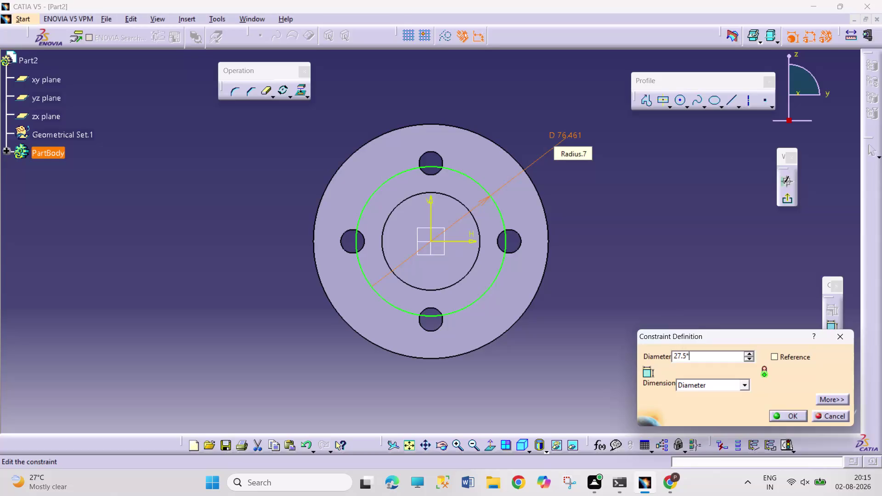
Confirm the central circle's 55 mm diameter and draw a new circle left of centre.
key(Return)
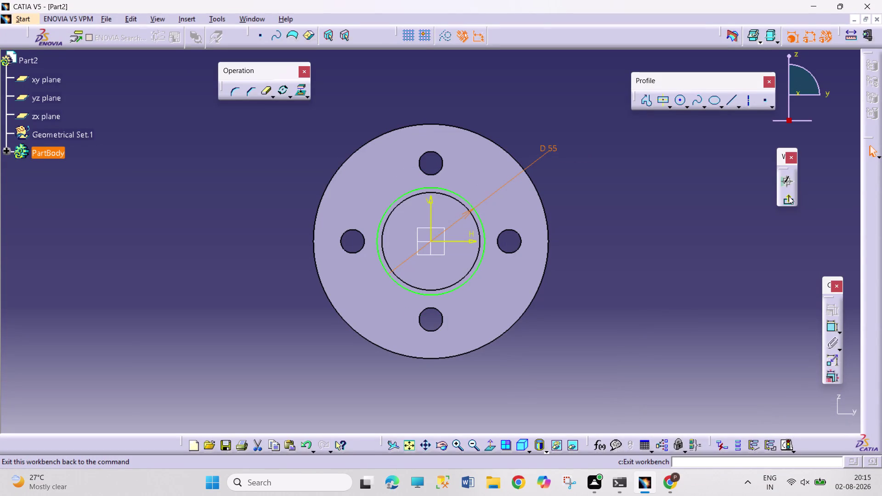
click(677, 100)
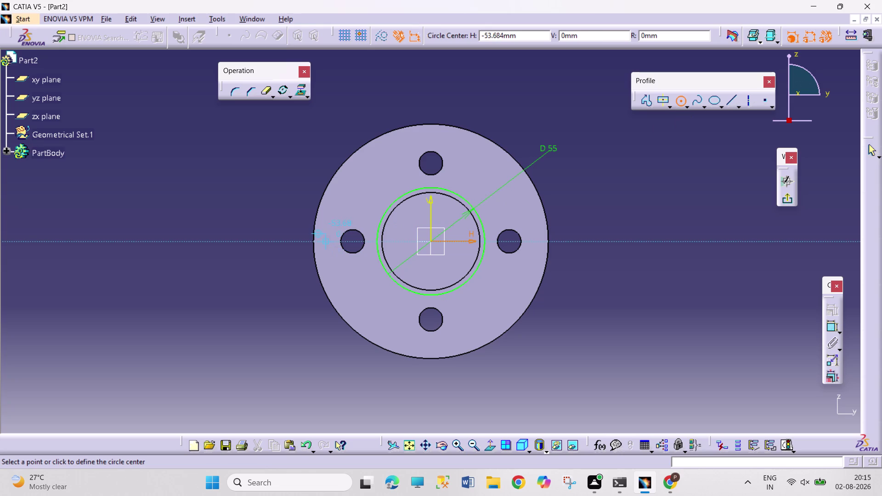
click(324, 239)
click(338, 274)
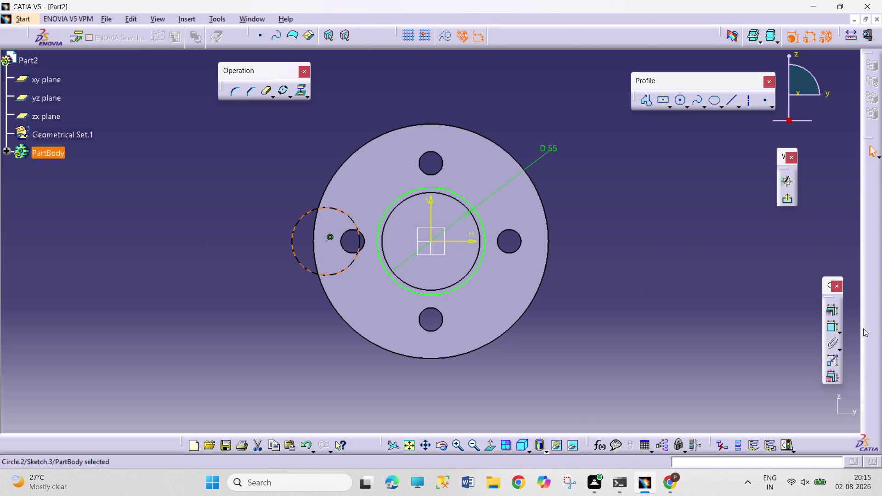
Dimension the new left circle to a 55 mm diameter.
click(826, 328)
click(266, 216)
double_click(270, 212)
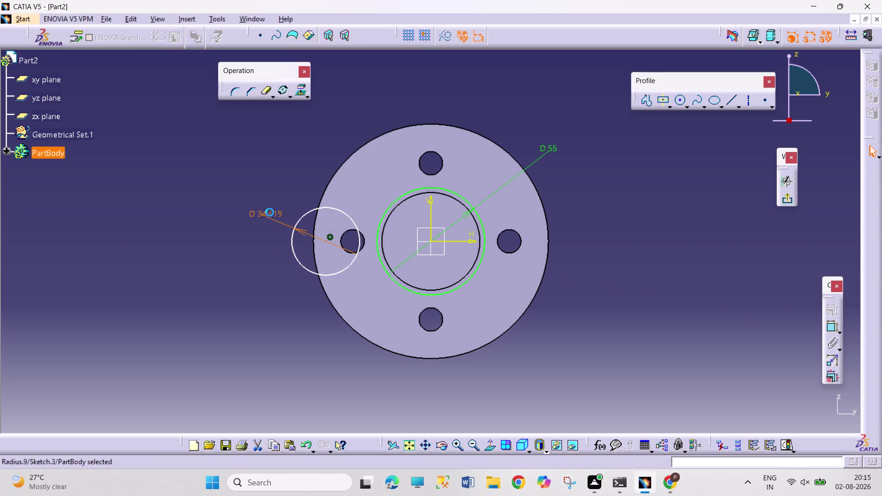
text(55)
key(Return)
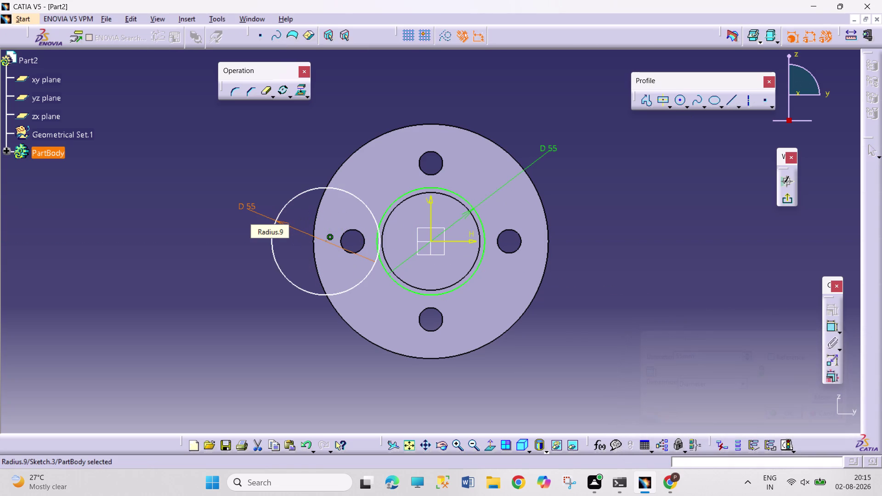
click(696, 264)
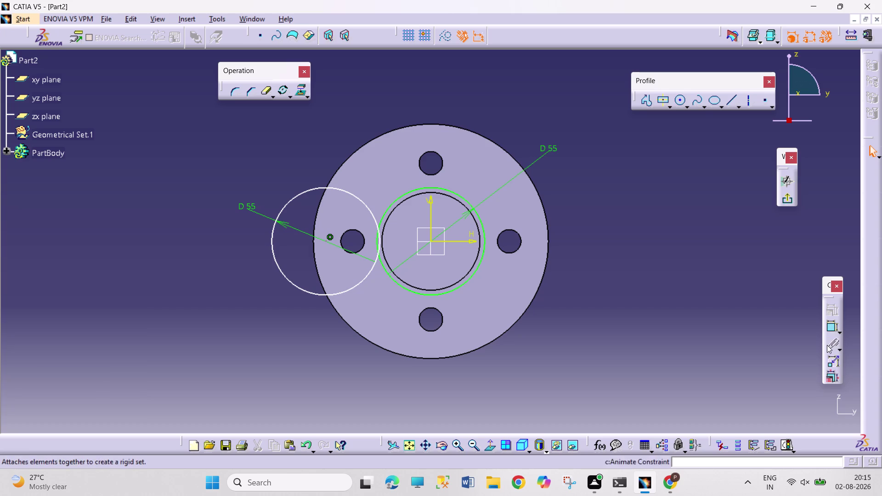
Constrain the left circle's centre 40 mm horizontally from the sketch origin.
click(828, 325)
click(325, 241)
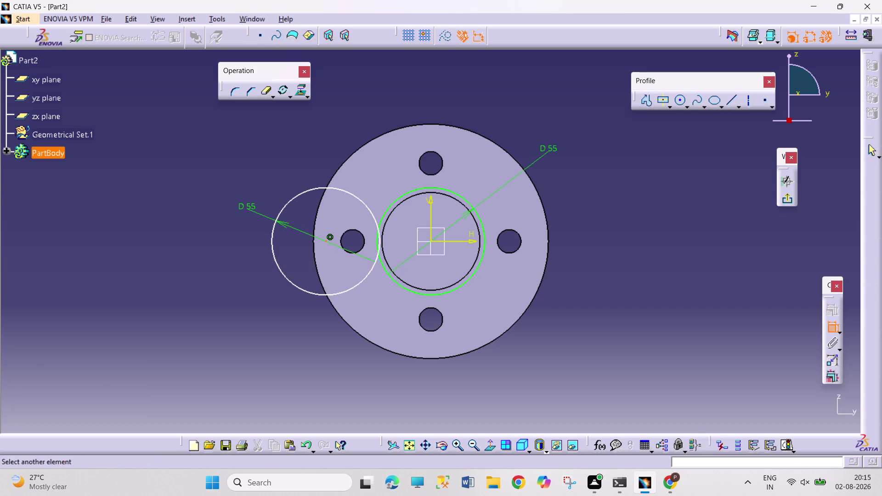
click(432, 241)
click(382, 114)
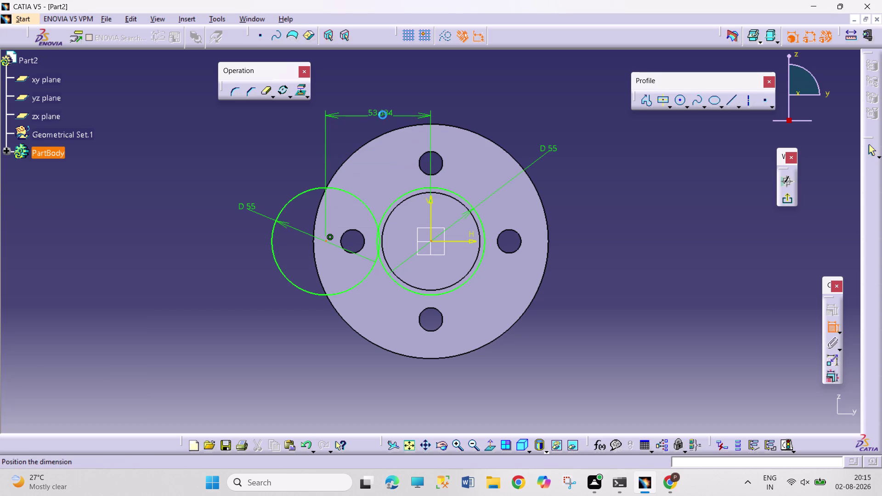
double_click(384, 110)
text(40)
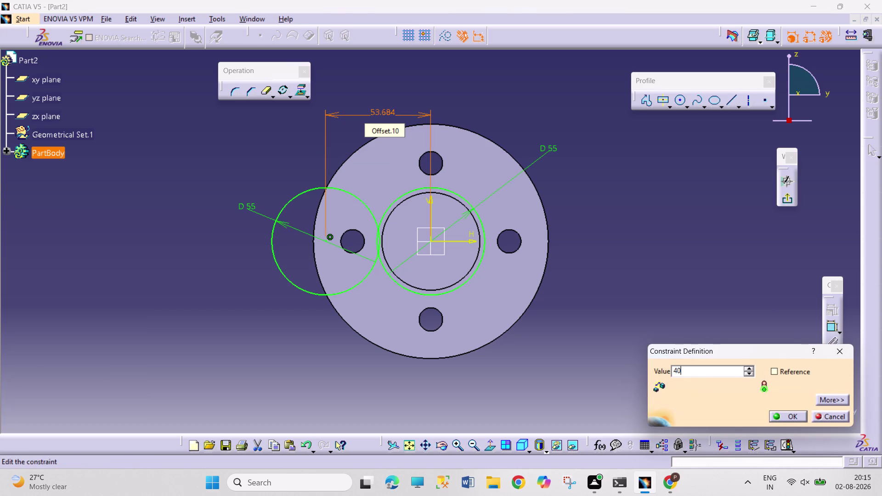
key(Return)
drag(722, 263, 726, 234)
click(736, 106)
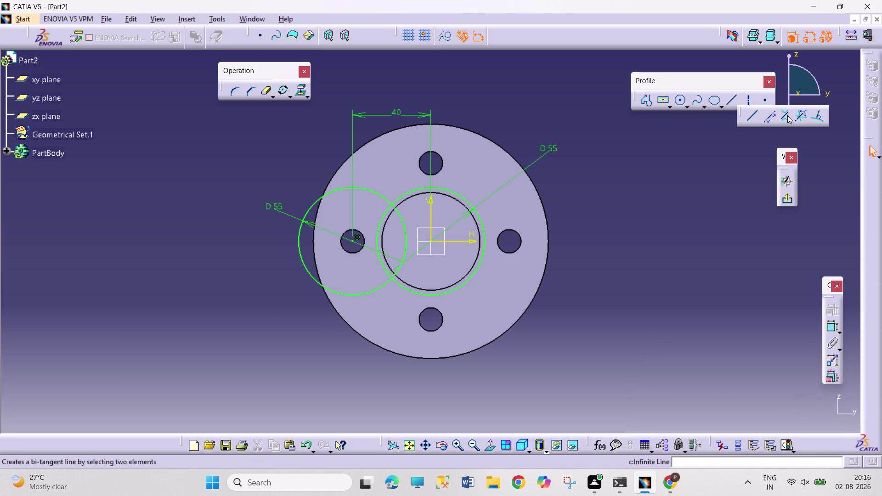
Draw top and bottom bi-tangent lines between the left and central circles.
click(788, 115)
click(358, 188)
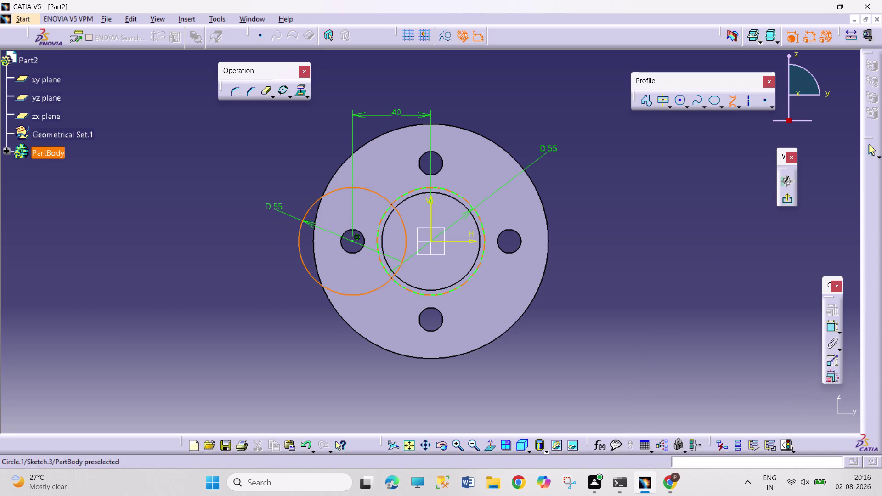
click(430, 187)
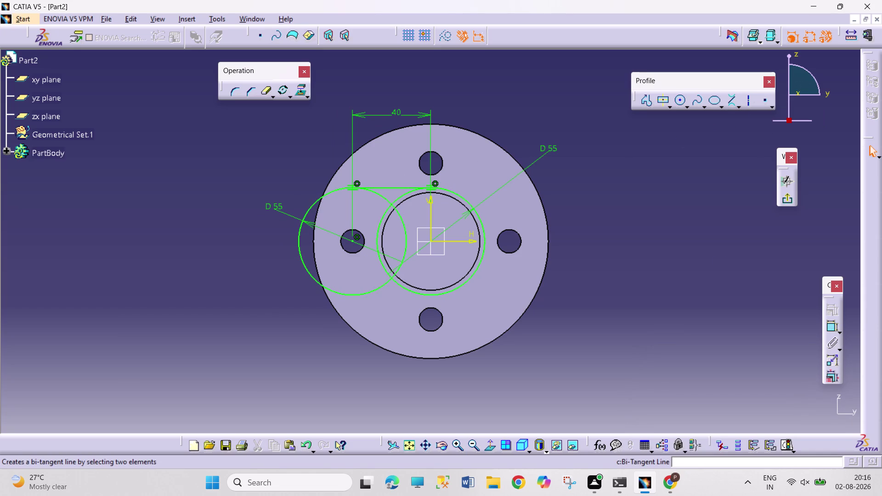
click(350, 294)
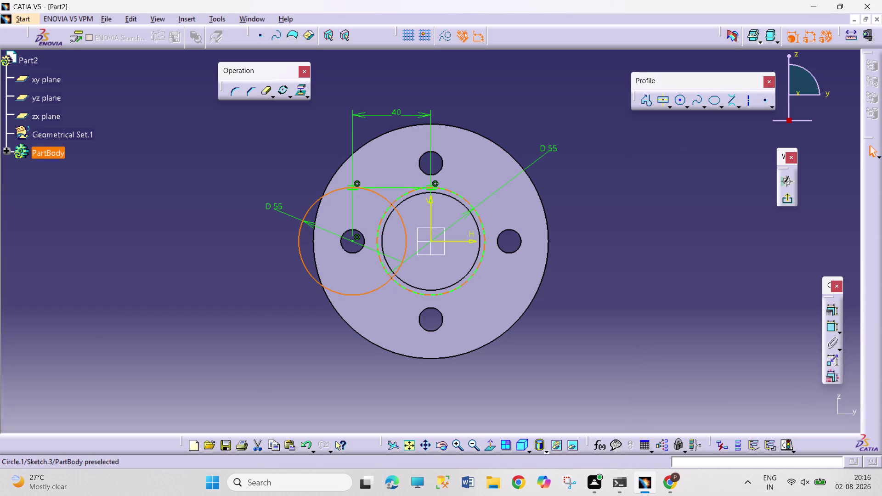
click(442, 295)
click(731, 105)
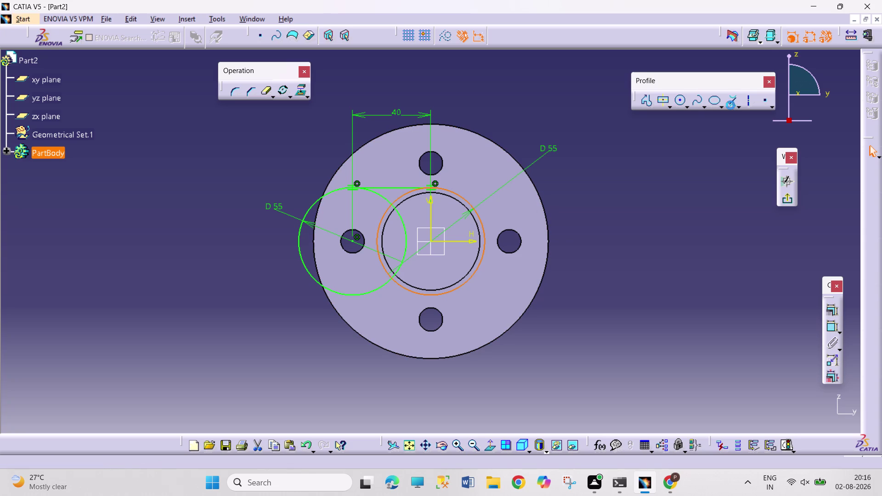
click(352, 297)
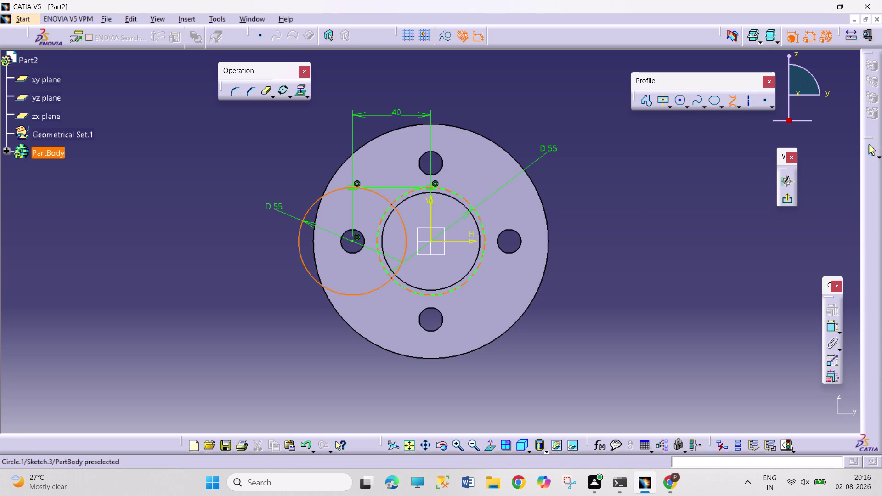
click(438, 296)
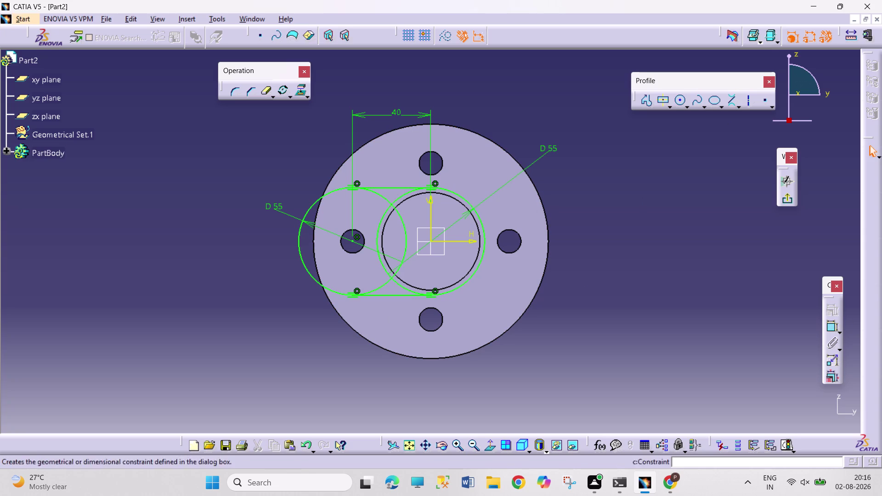
Quick Trim the inner arcs into a closed slot outline and exit the sketch.
double_click(267, 90)
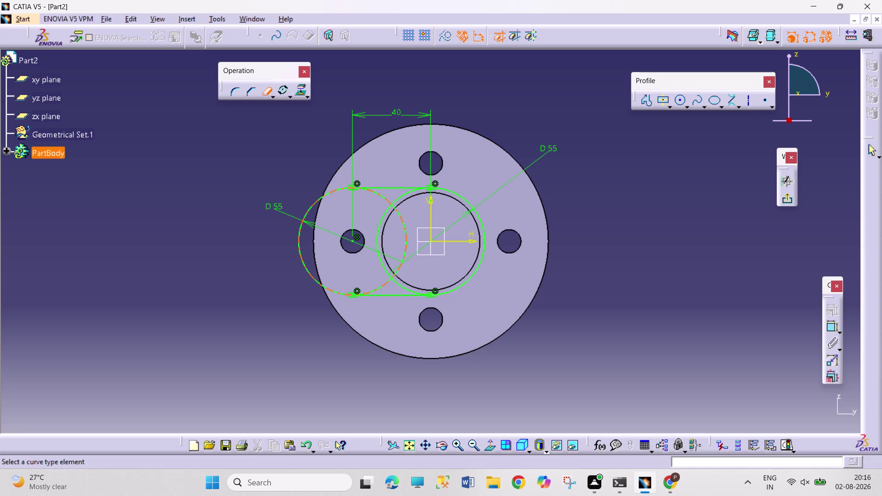
click(406, 234)
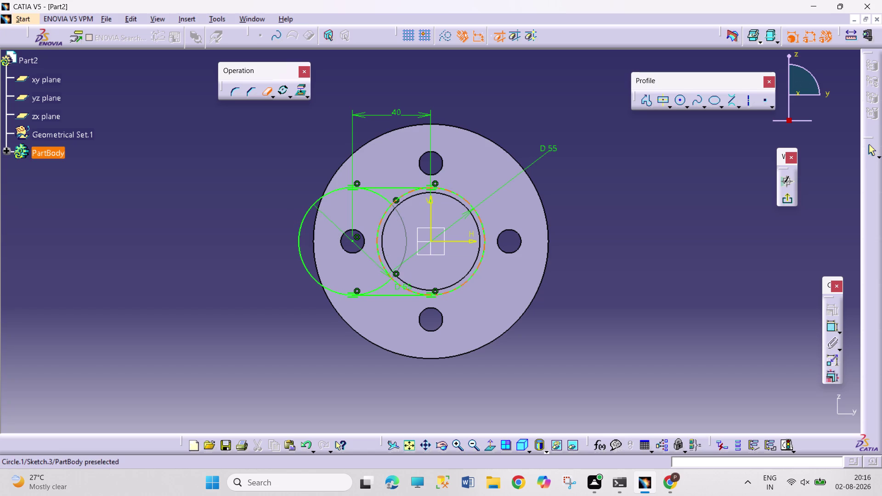
click(388, 213)
click(386, 197)
click(403, 198)
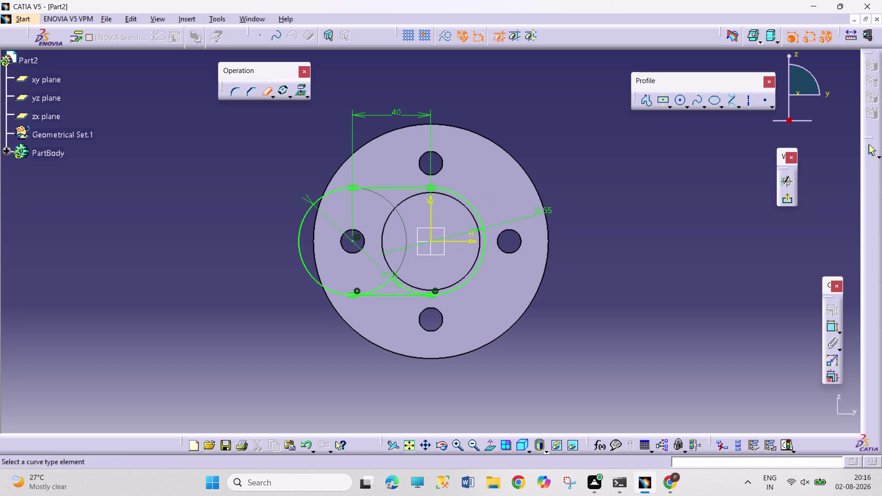
click(381, 286)
click(408, 285)
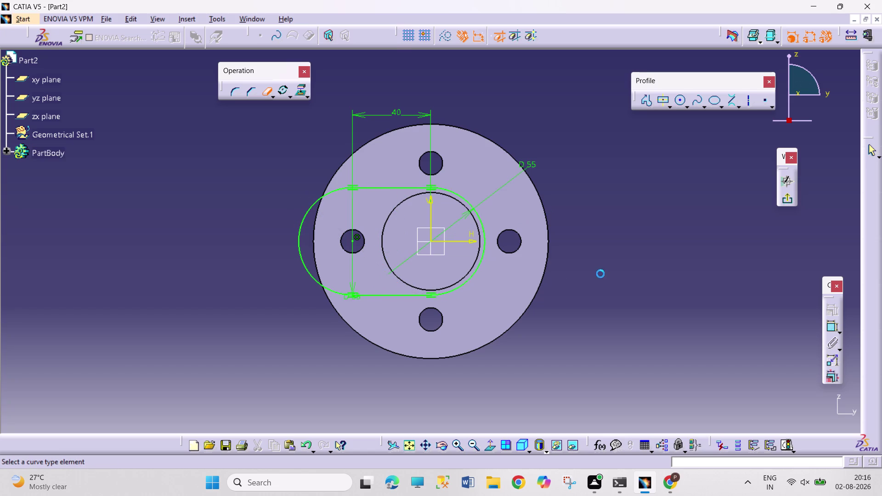
click(780, 204)
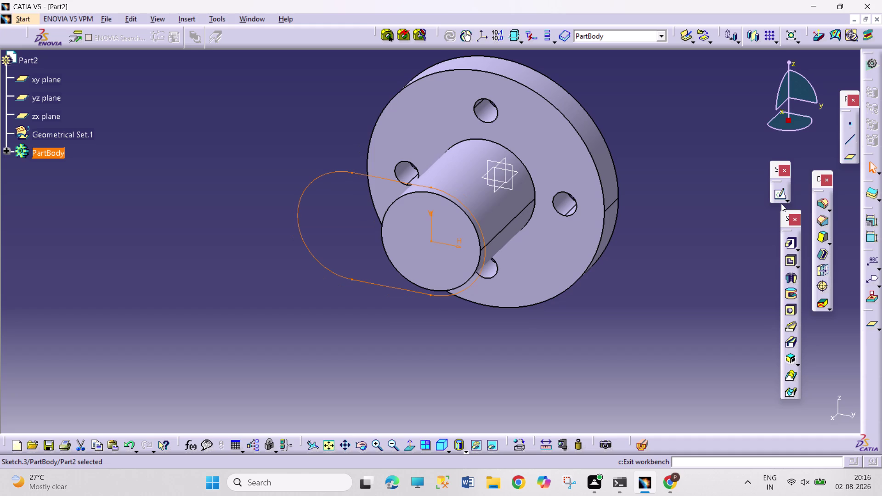
Pad the slot profile 22 mm, then begin a sketch on the boss's front face.
click(788, 242)
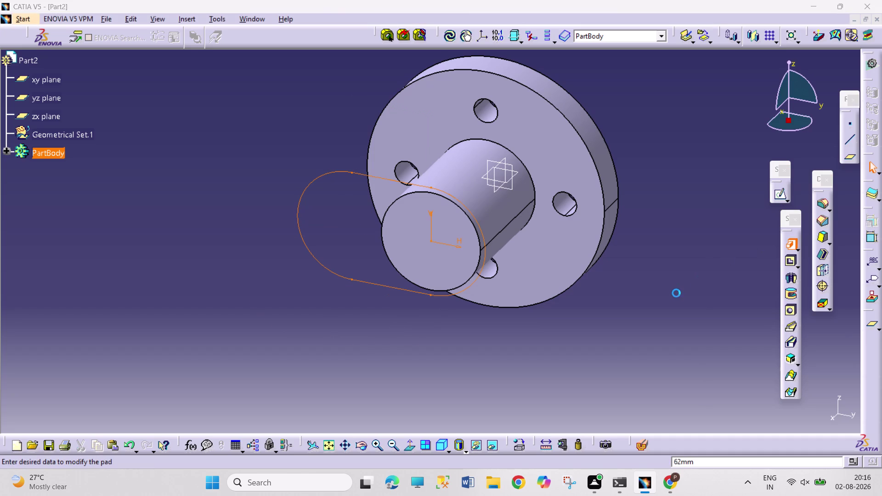
text(22)
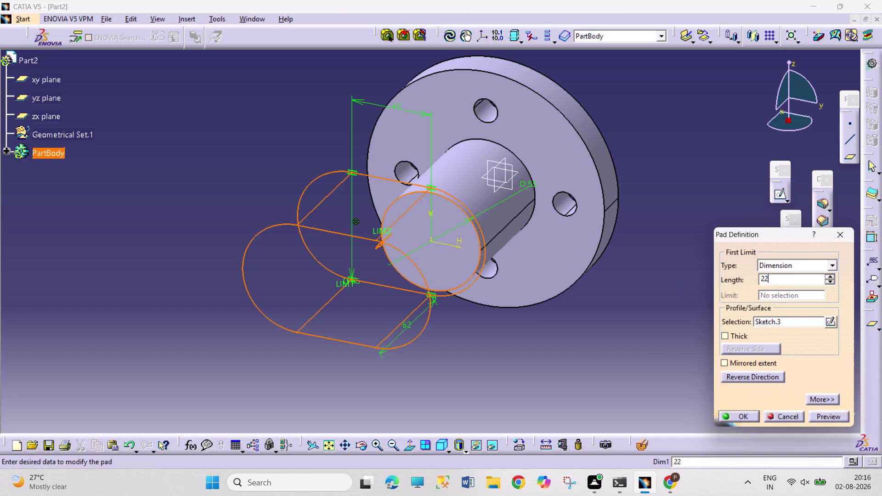
key(Return)
click(337, 255)
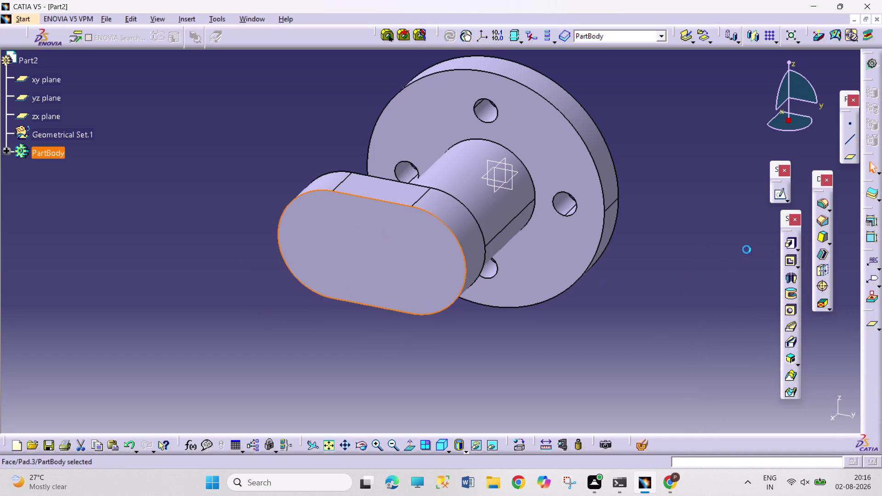
click(774, 194)
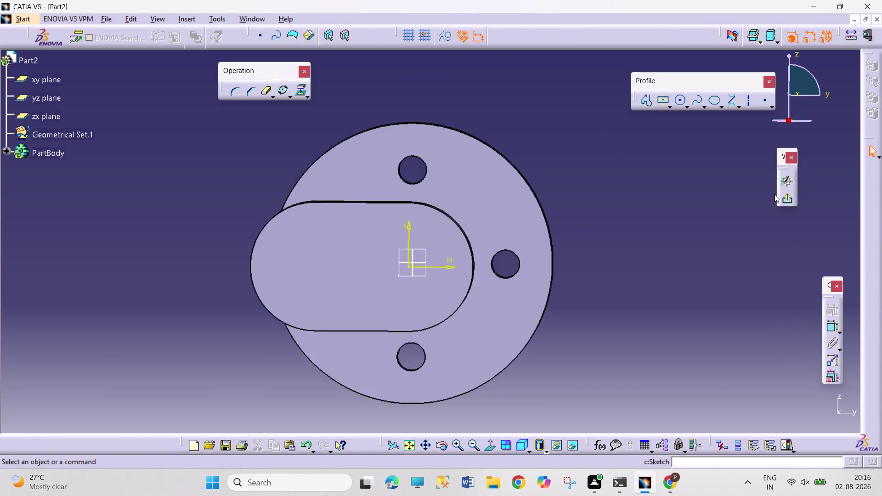
Draw a circle at the slot's left end, constrained concentric with the rounded end.
click(680, 99)
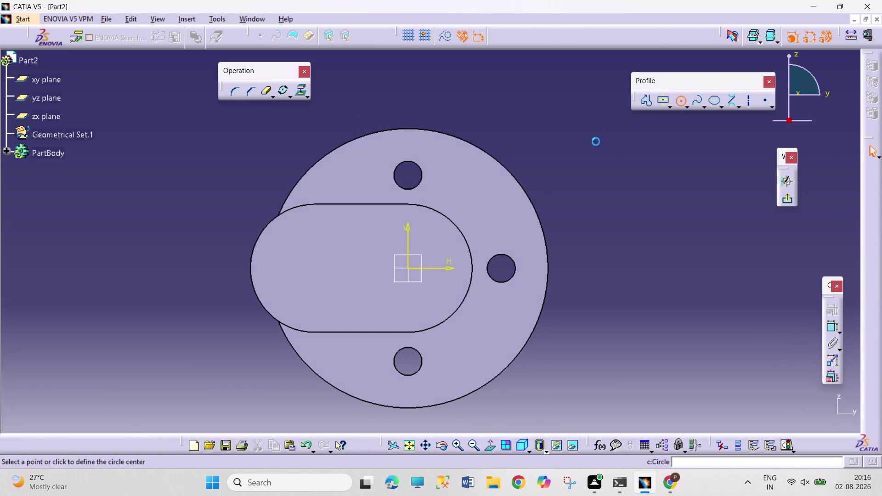
click(303, 270)
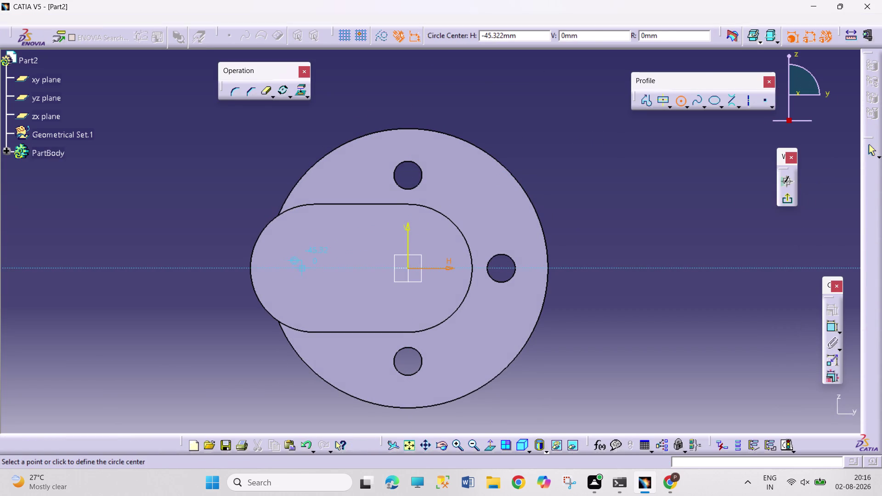
click(325, 303)
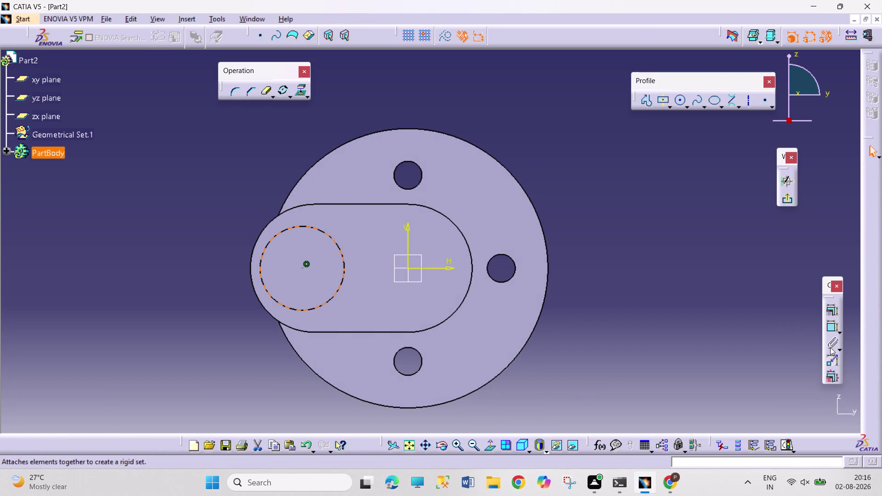
click(718, 192)
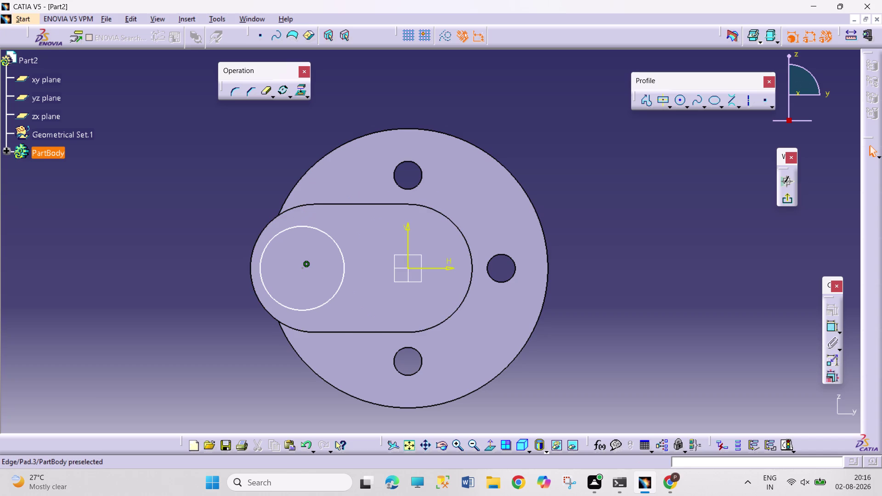
click(261, 230)
click(325, 234)
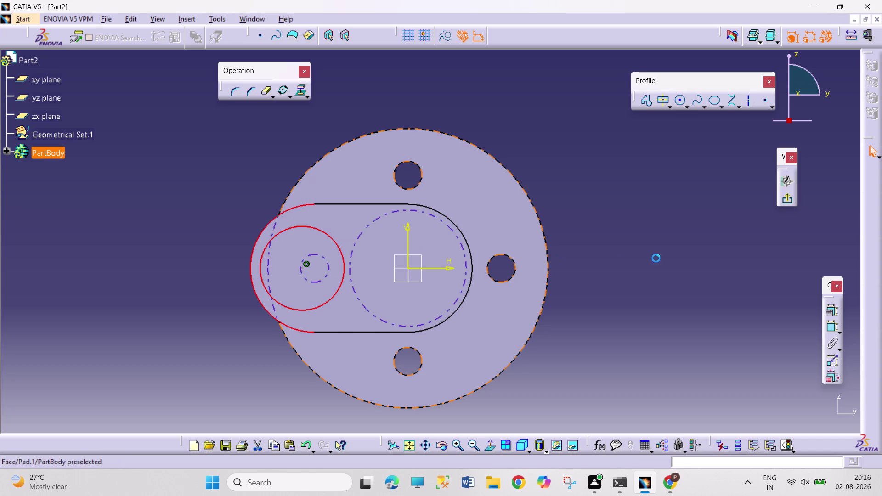
click(832, 311)
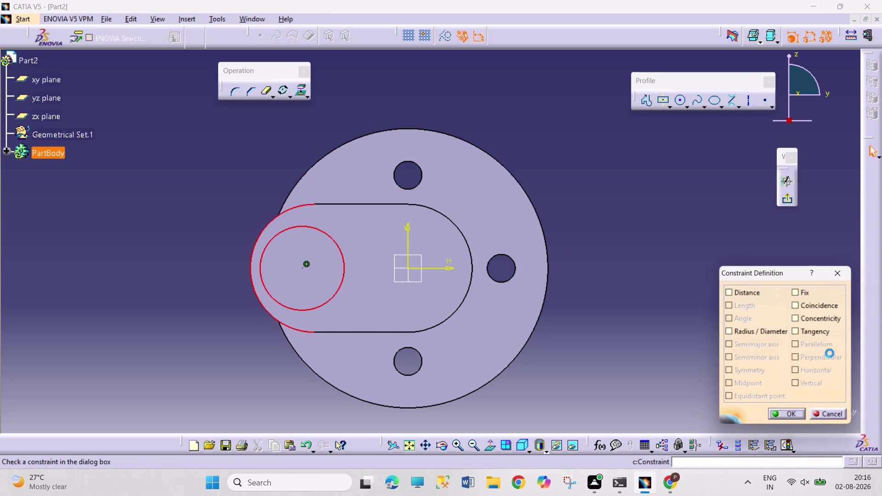
click(817, 306)
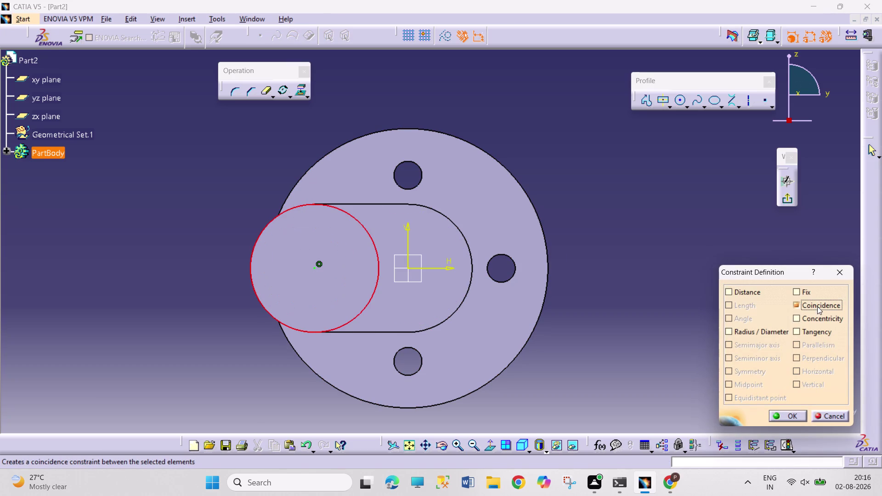
click(817, 321)
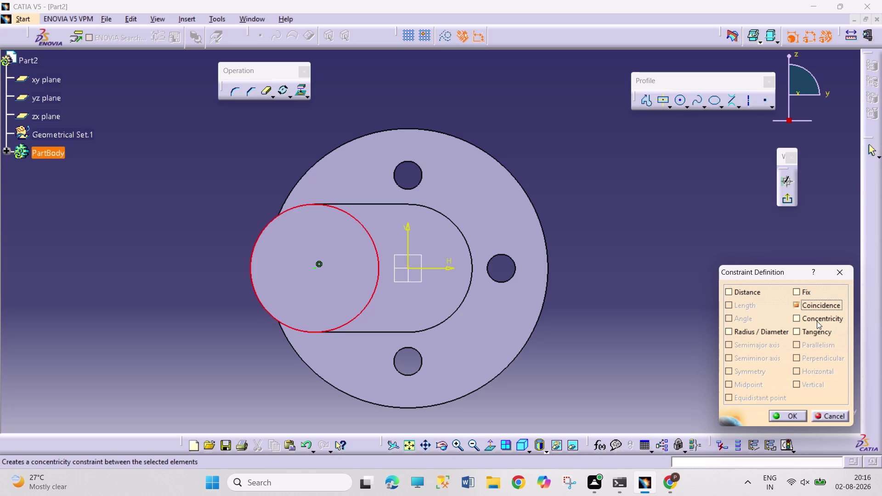
click(816, 308)
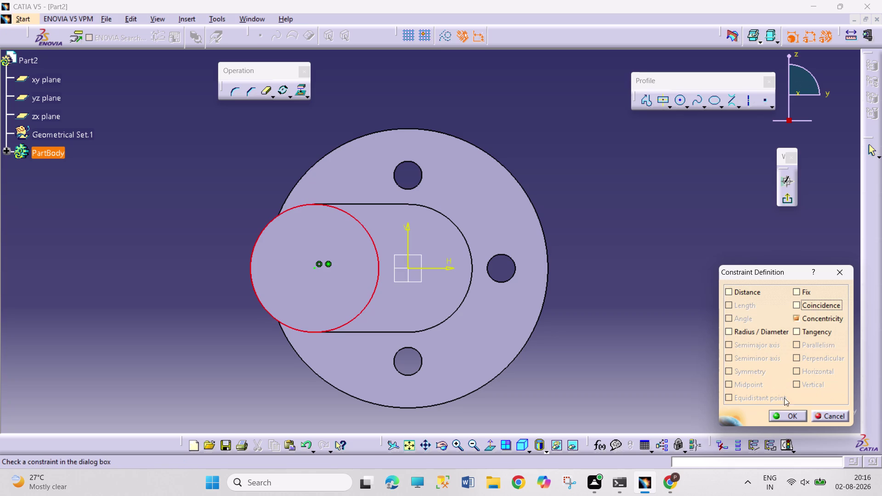
click(782, 409)
Dimension the circle to 40 mm diameter and exit the sketcher.
click(821, 328)
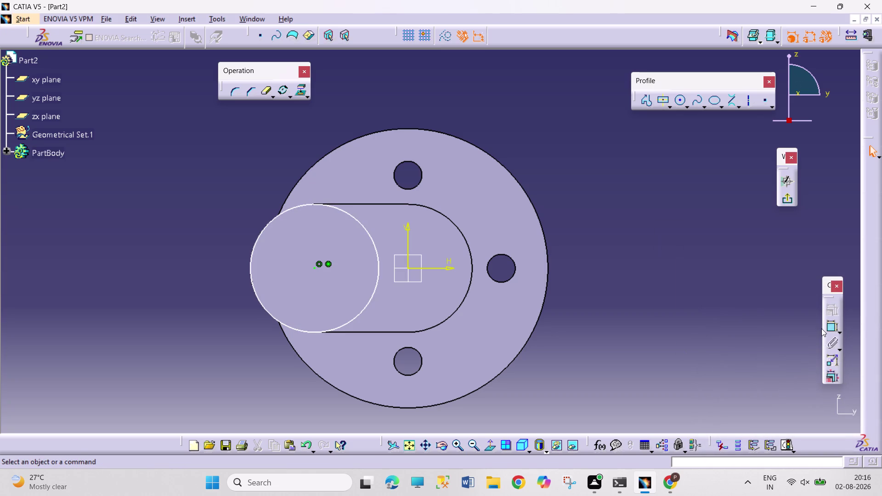
click(831, 327)
click(370, 238)
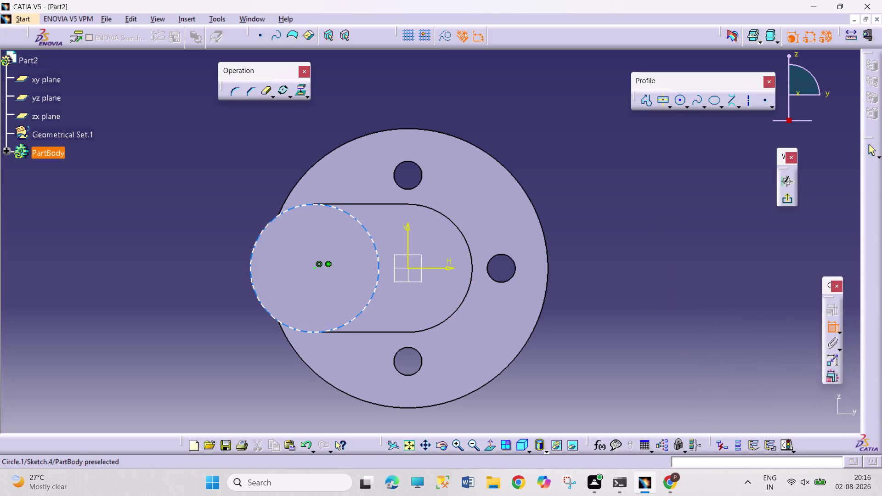
click(434, 108)
double_click(437, 105)
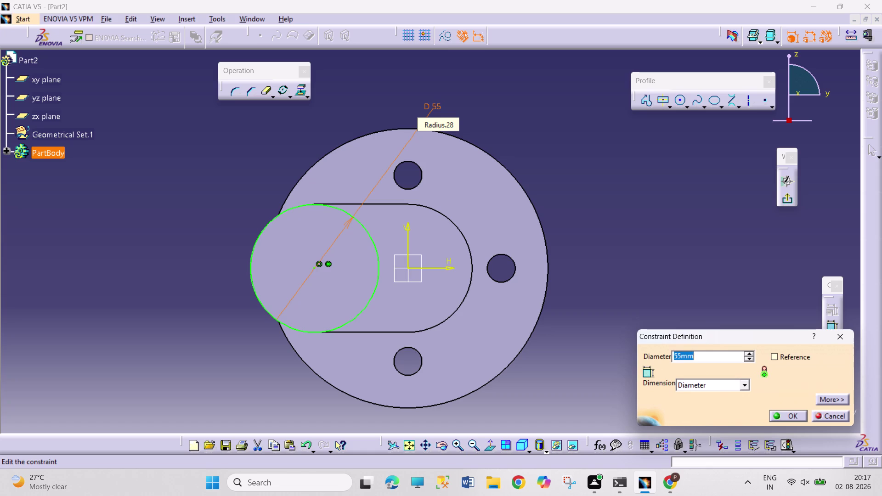
text(40)
key(Return)
click(787, 205)
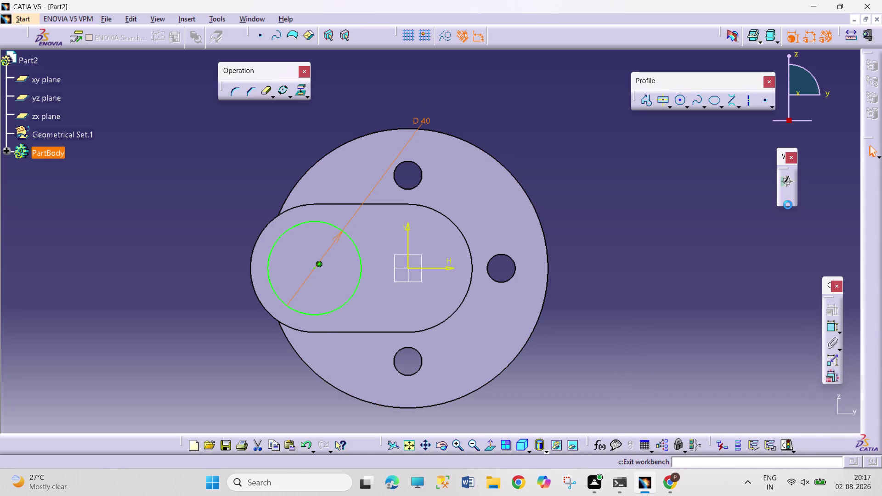
Pad the 40 mm circle 35 mm into a cylindrical shaft.
click(790, 240)
text(3)
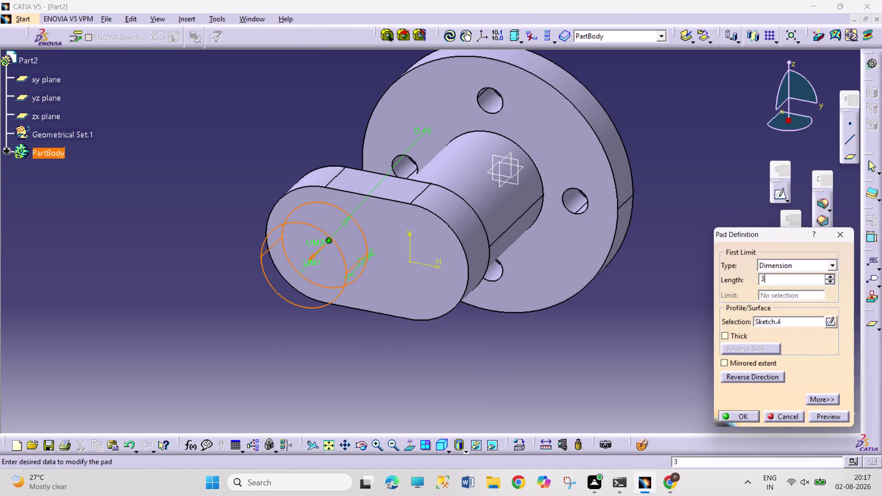
text(5)
key(Return)
click(697, 301)
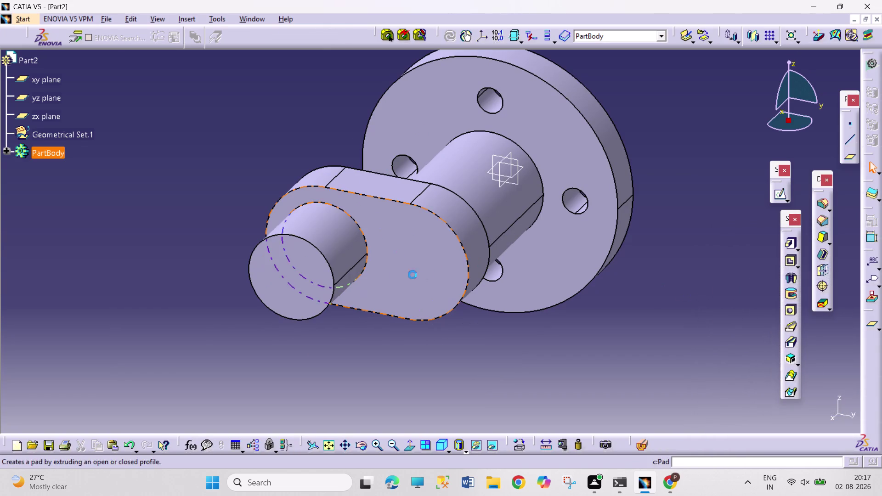
click(334, 273)
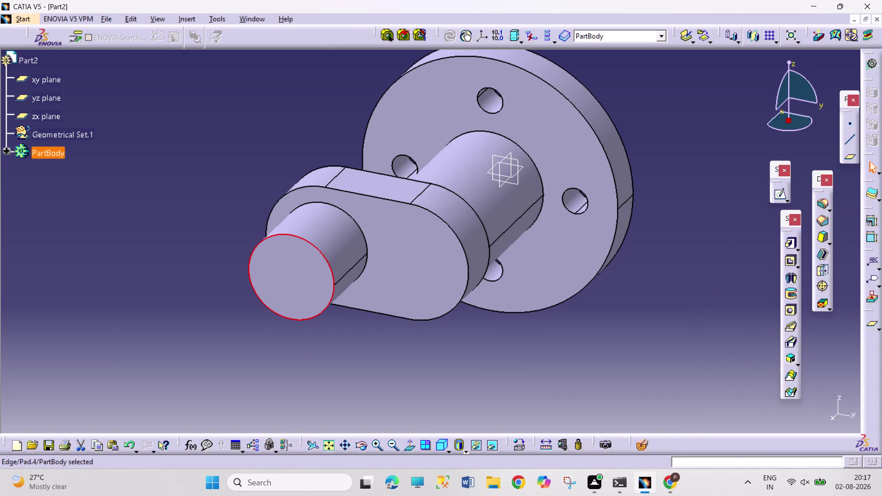
click(779, 192)
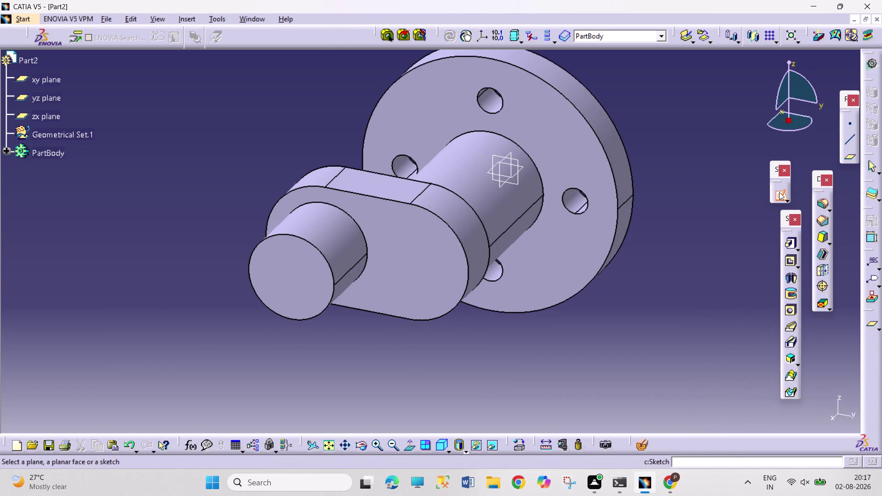
On the shaft's end face, draw a circle with a 55 mm diameter.
click(284, 275)
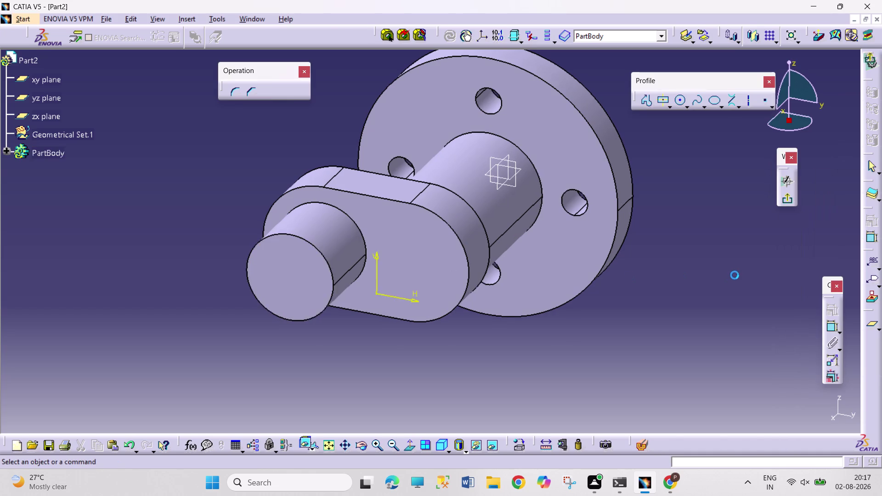
click(679, 99)
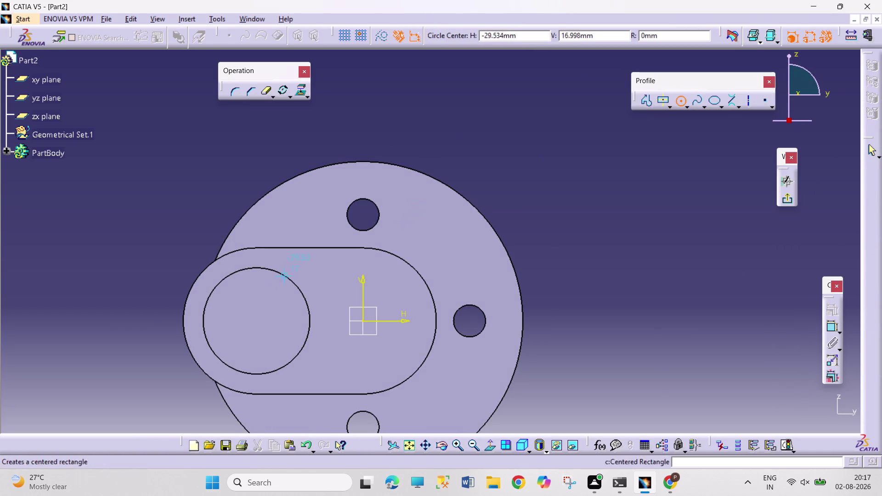
click(256, 322)
click(317, 367)
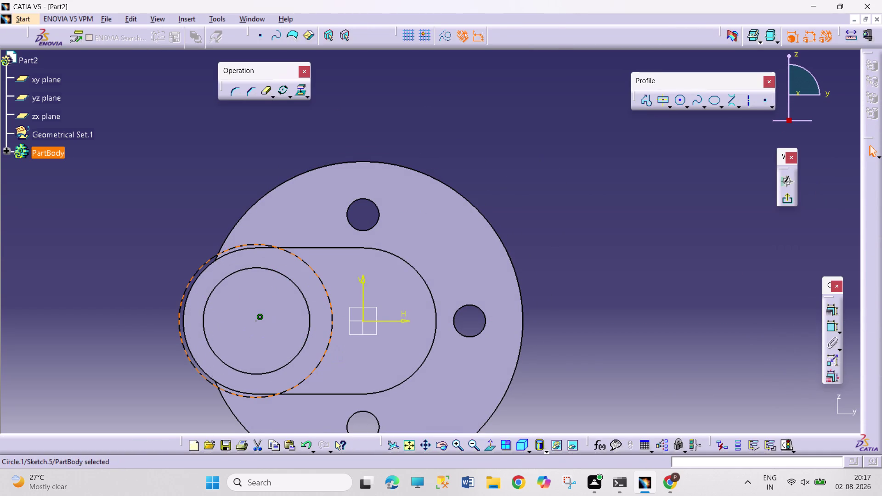
click(827, 327)
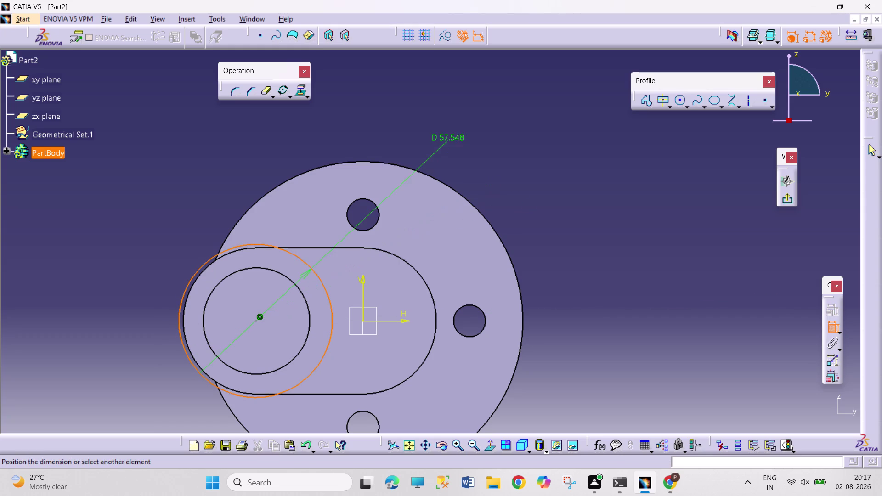
click(444, 137)
double_click(456, 136)
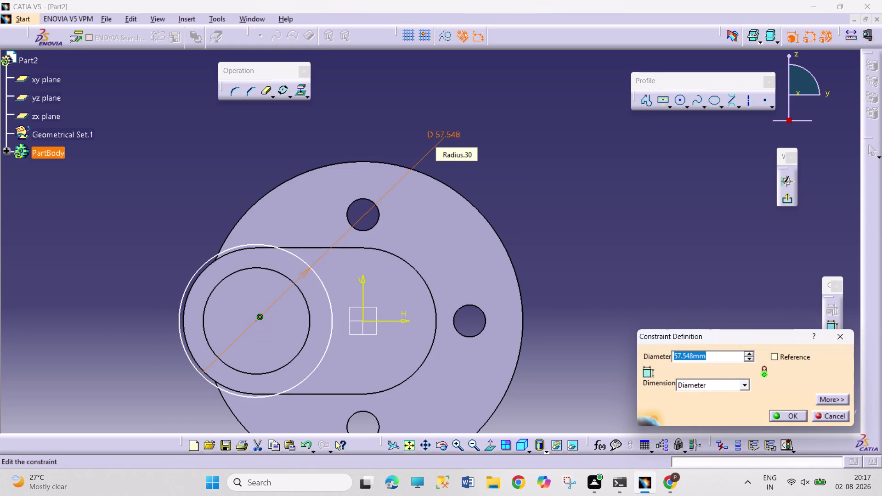
text(55)
key(Return)
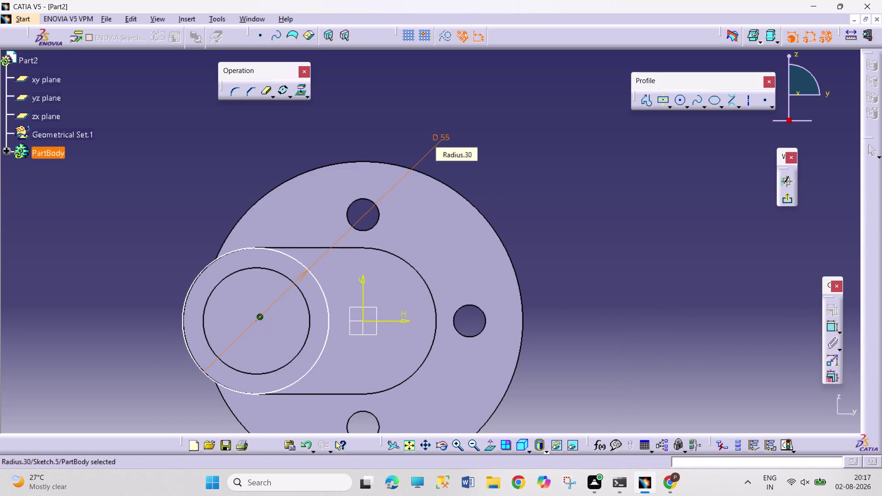
Constrain the 55 mm circle concentric with the 40 mm shaft edge.
click(648, 274)
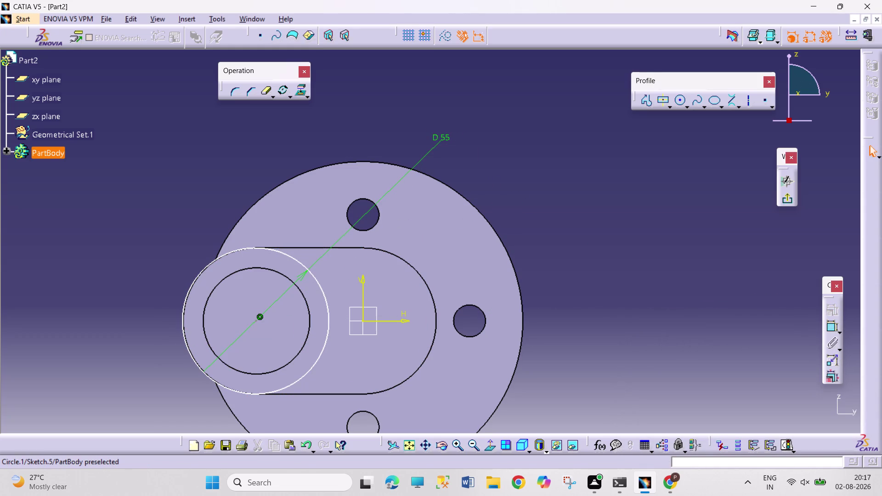
click(328, 313)
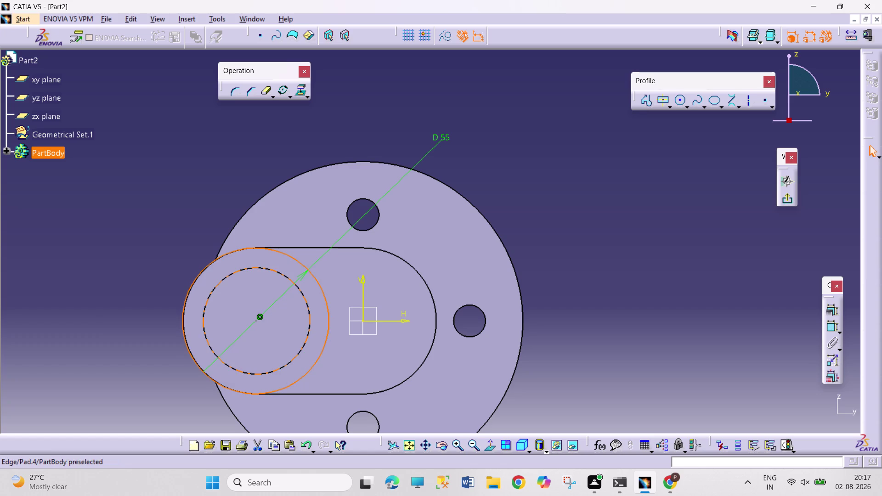
click(308, 327)
click(836, 314)
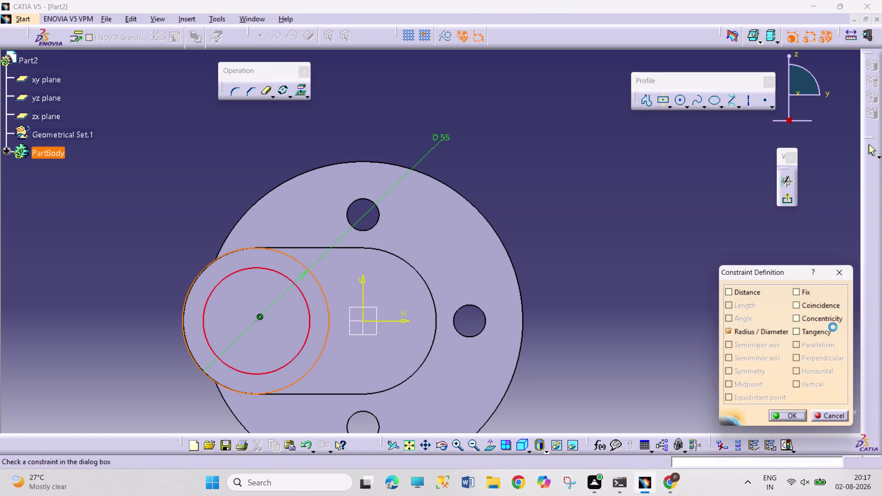
click(821, 318)
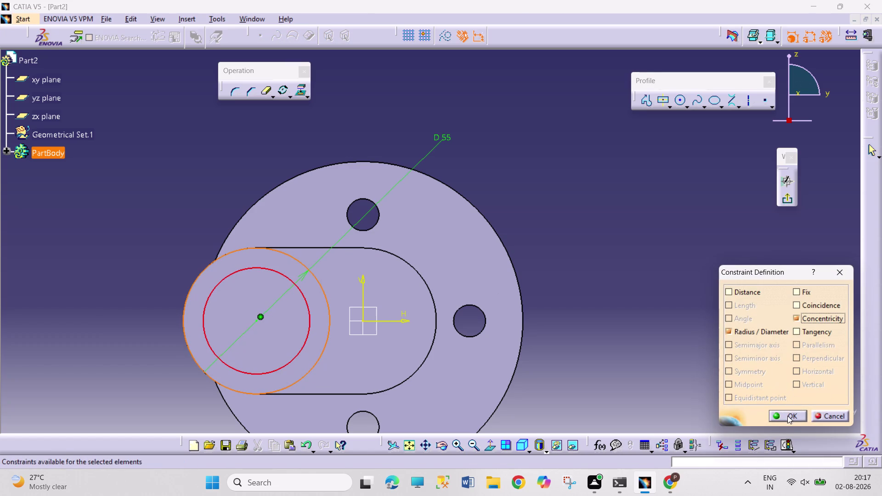
click(787, 415)
click(659, 299)
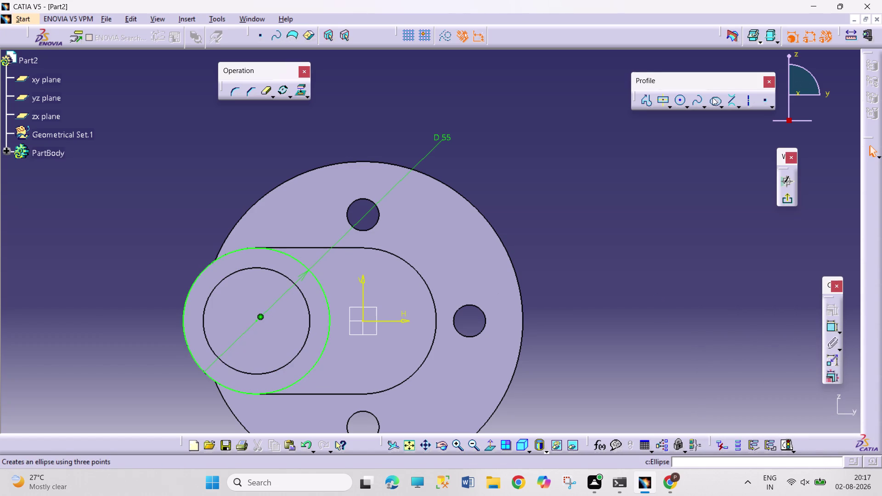
click(676, 99)
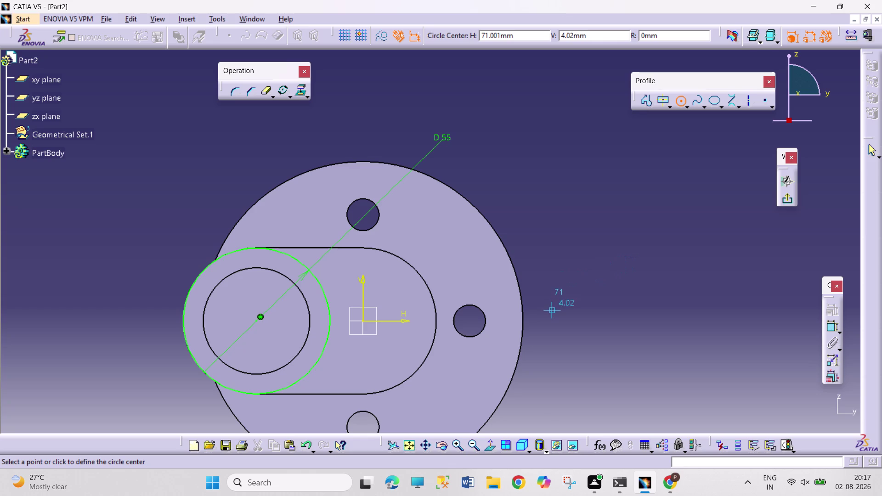
Add a right-hand circle dimensioned to 55 mm diameter.
click(490, 320)
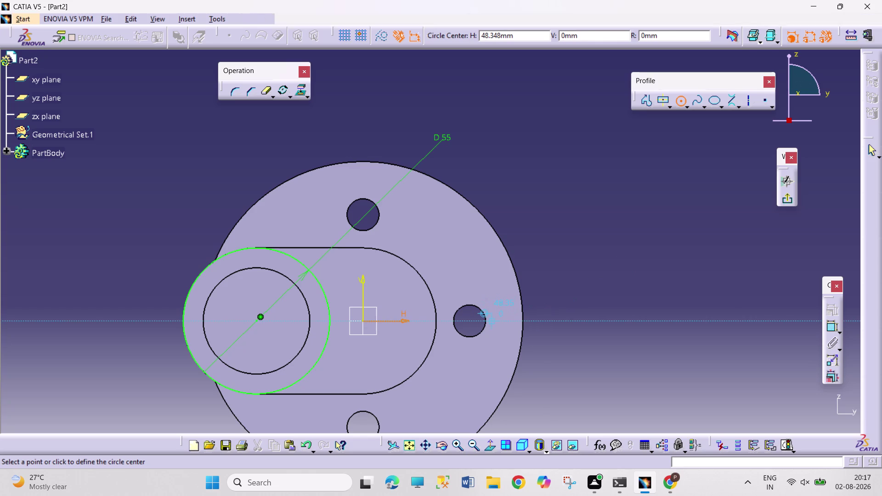
click(523, 369)
click(833, 332)
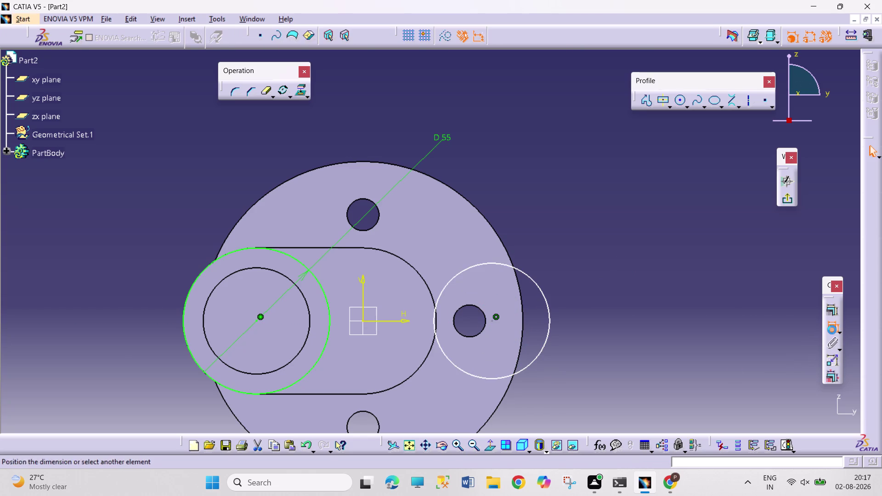
click(587, 222)
double_click(594, 221)
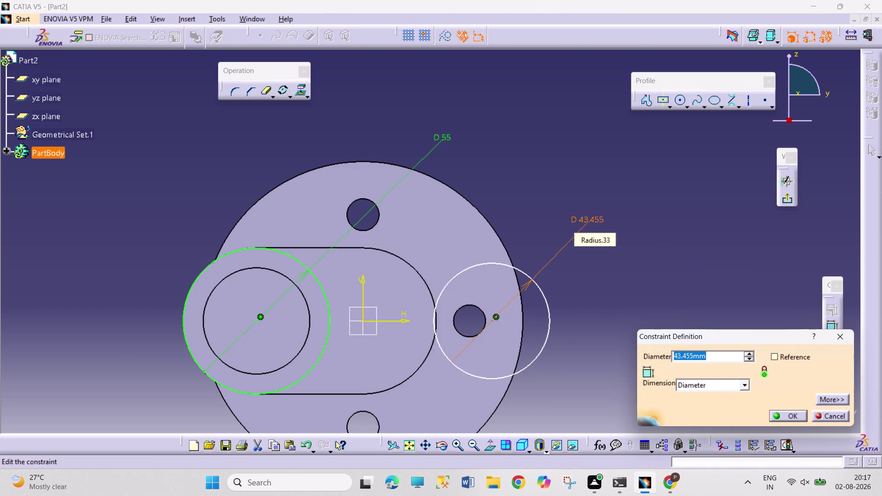
text(55)
key(Return)
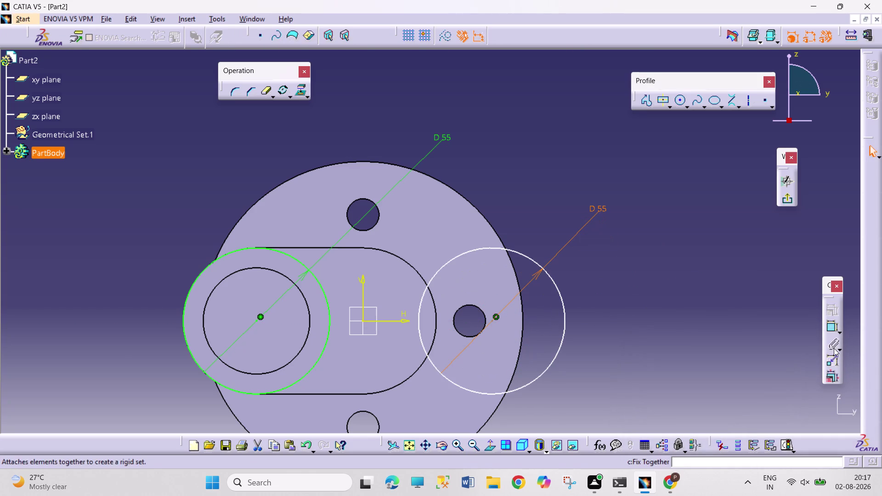
Set the distance between the two circle centres to 80 mm.
click(830, 326)
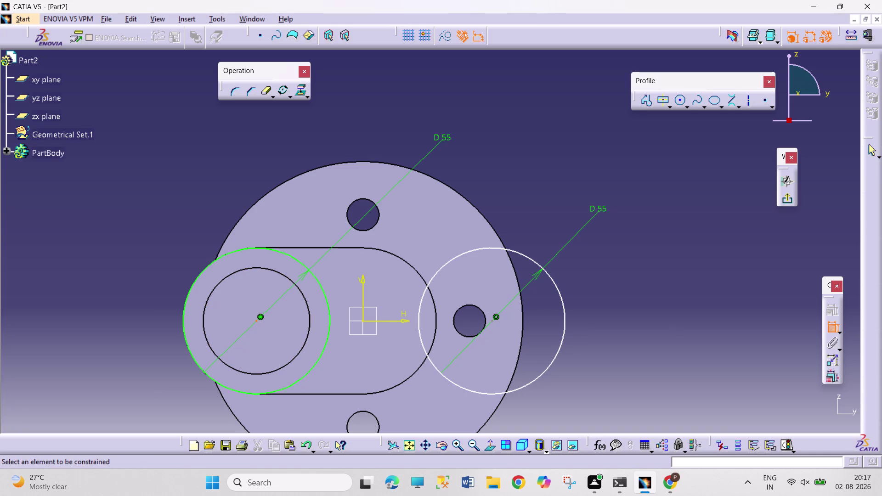
click(255, 324)
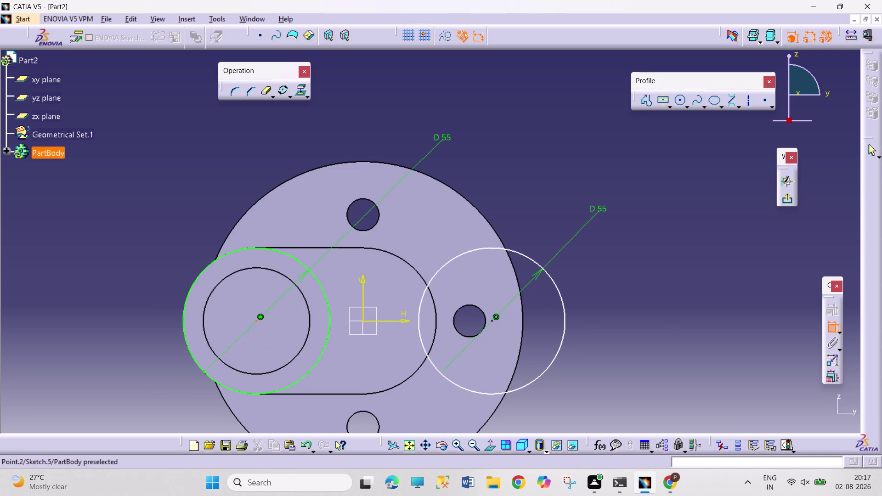
click(491, 322)
triple_click(476, 179)
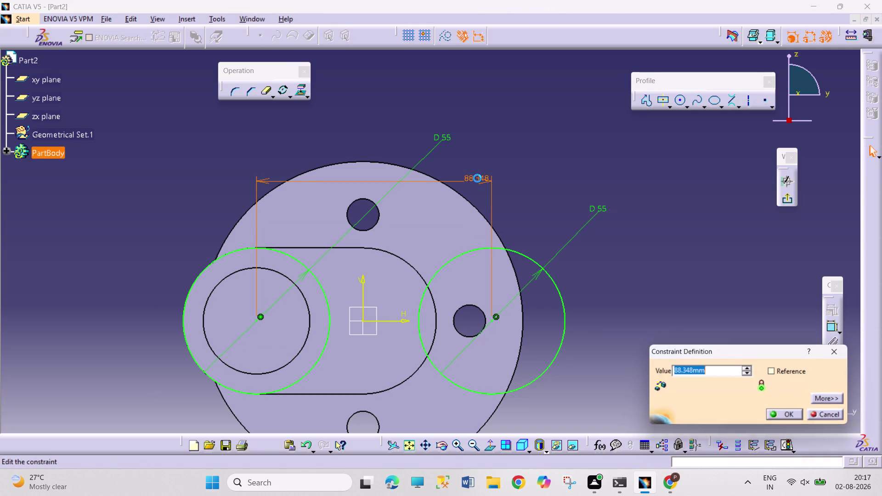
text(80)
key(Return)
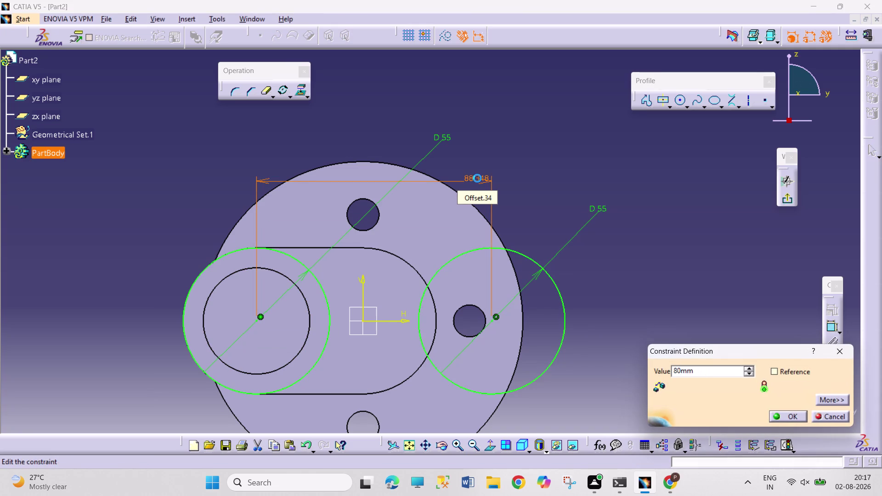
click(600, 198)
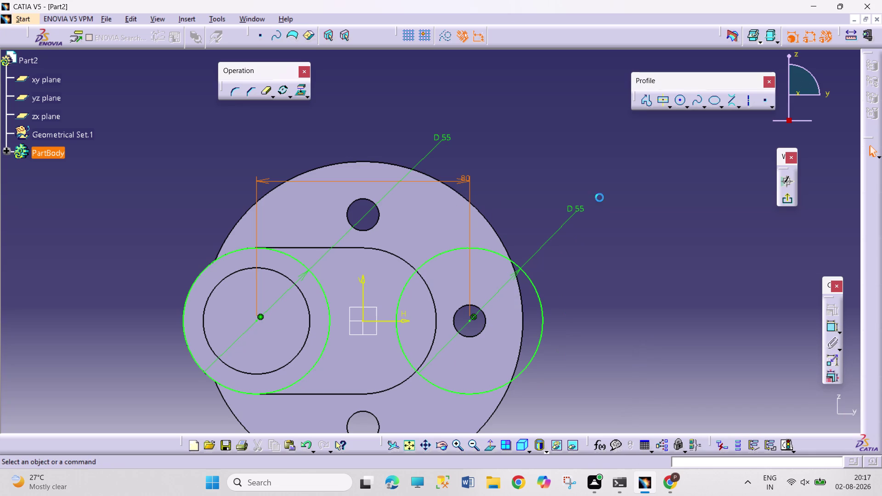
Draw top and bottom lines joining the left and right circles.
click(729, 98)
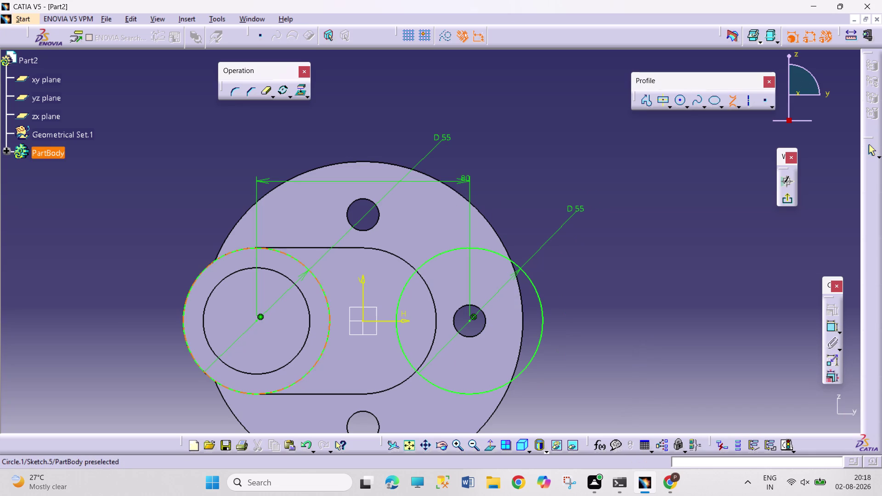
click(272, 248)
click(482, 249)
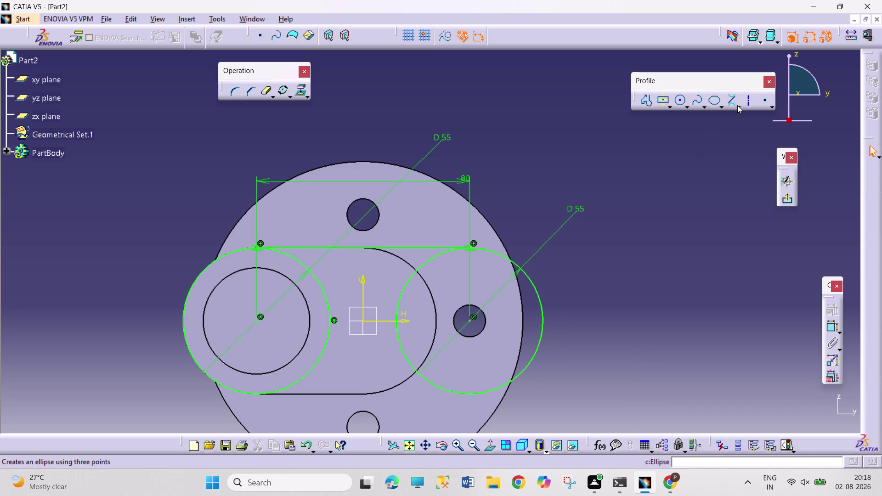
click(735, 103)
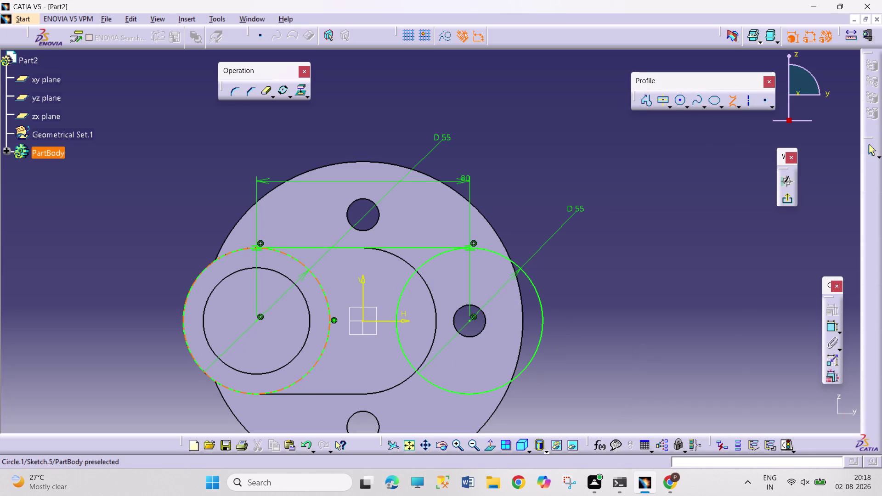
click(303, 377)
click(447, 387)
click(674, 324)
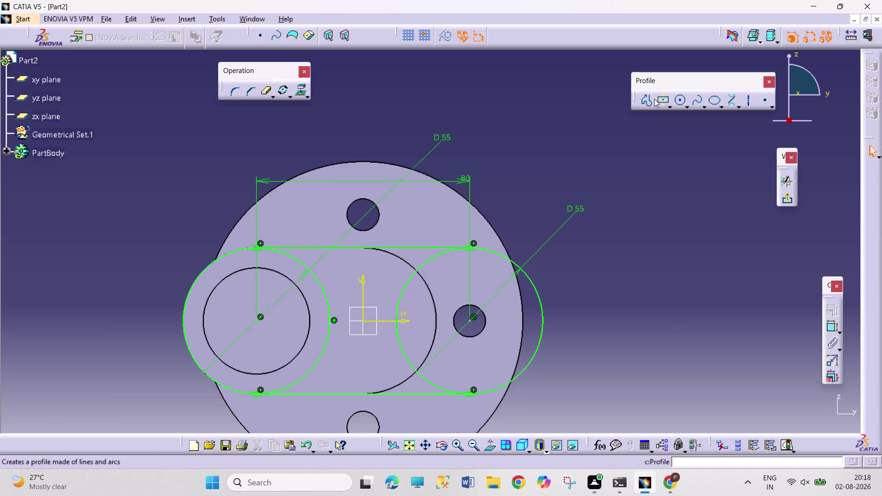
Quick Trim the inner arcs of both circles and exit the sketch.
double_click(265, 92)
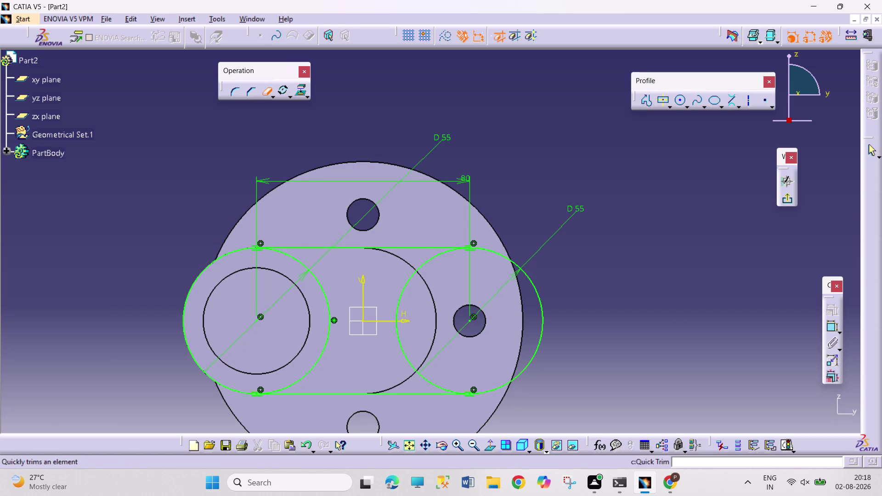
click(329, 342)
click(403, 350)
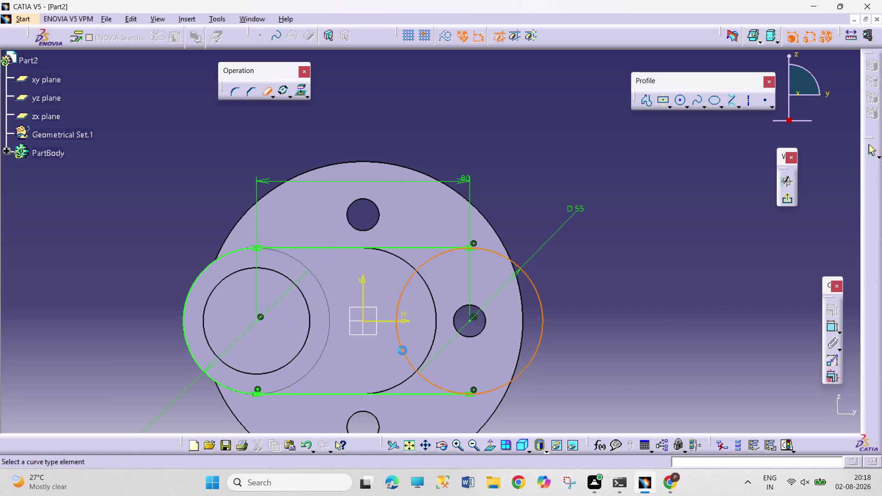
click(785, 203)
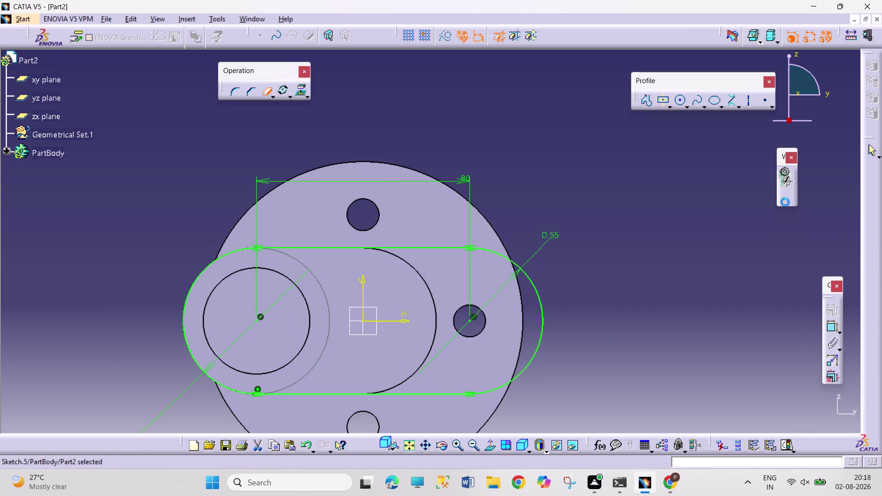
click(789, 245)
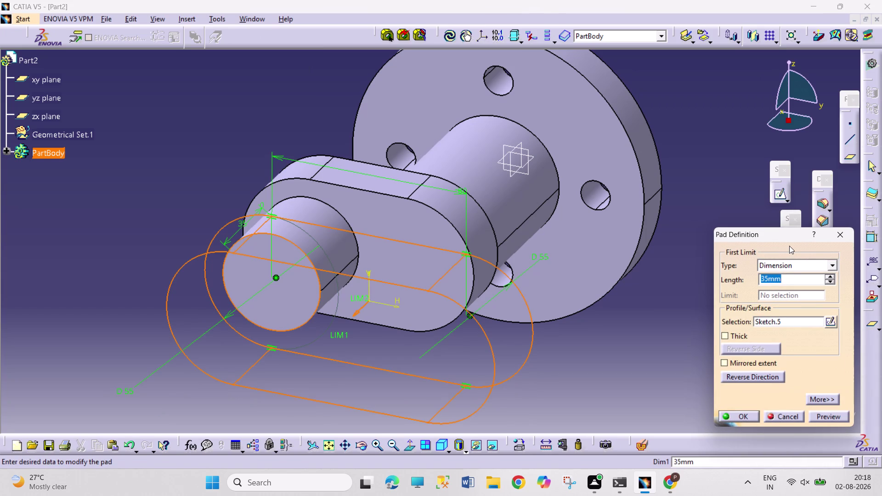
Pad the second slot outline 25 mm into an obround web, then start a new sketch.
text(25)
key(Return)
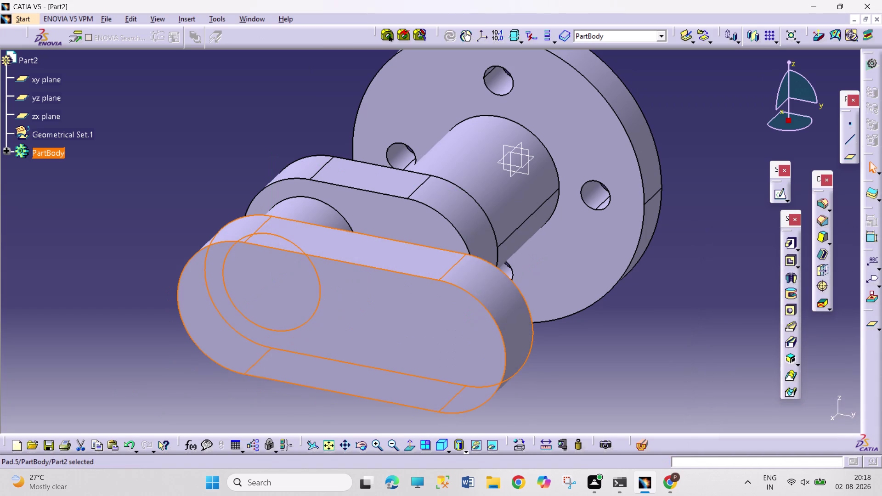
click(702, 330)
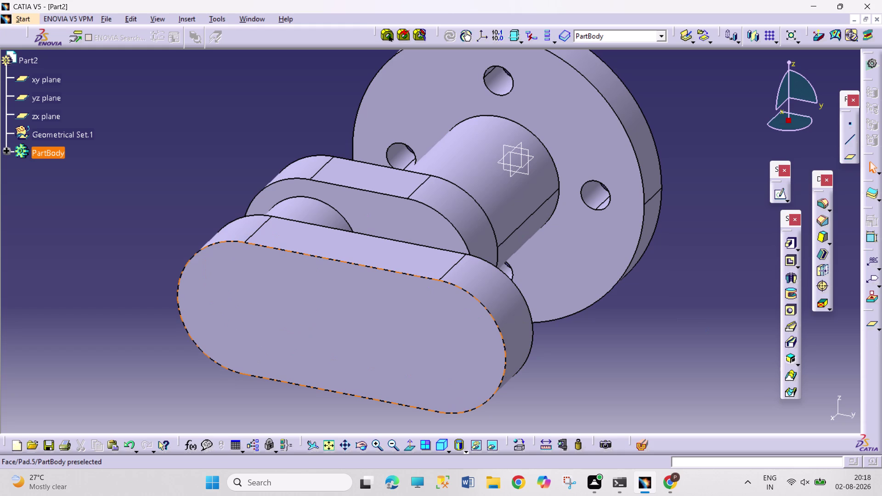
click(780, 196)
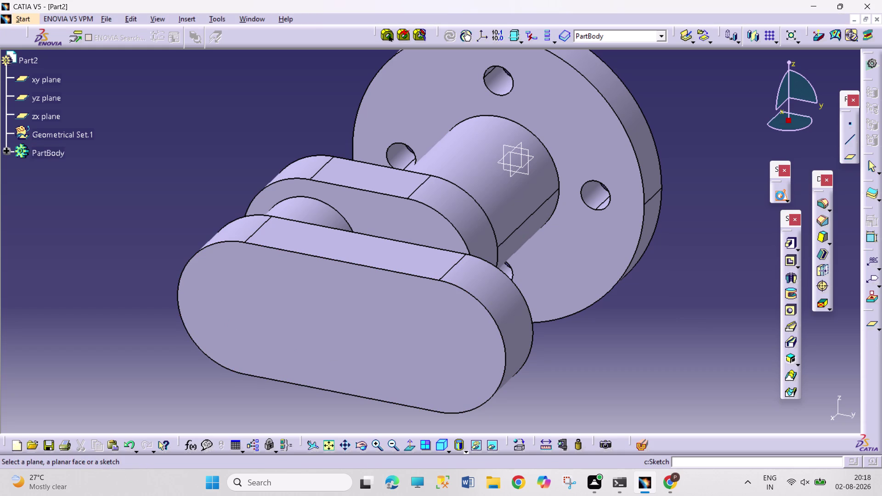
On the web's front face, fit the view and draw a circle near the right end.
click(456, 328)
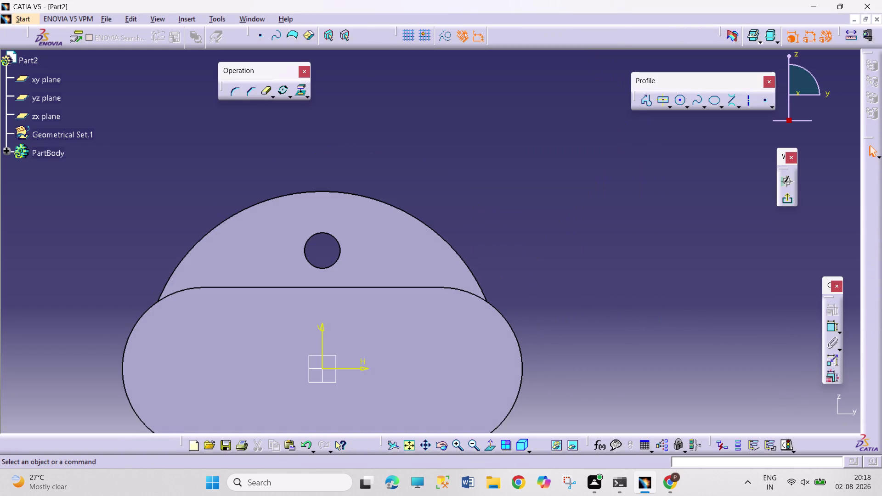
click(405, 444)
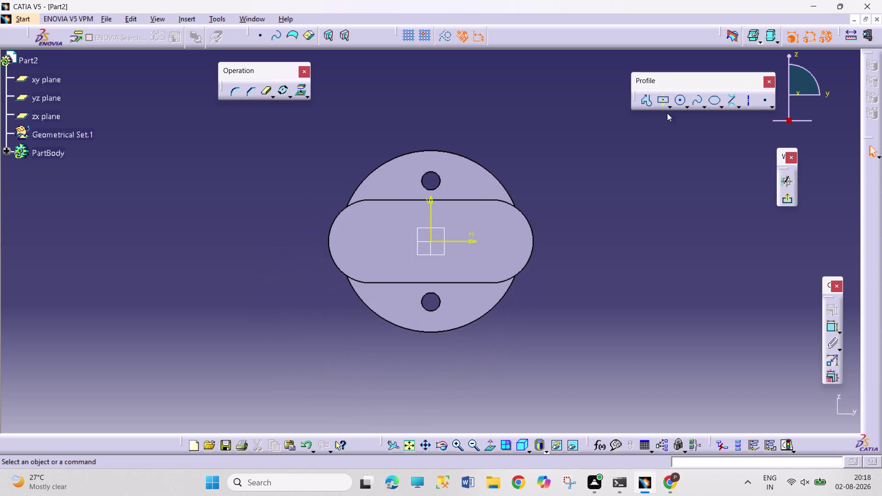
click(681, 101)
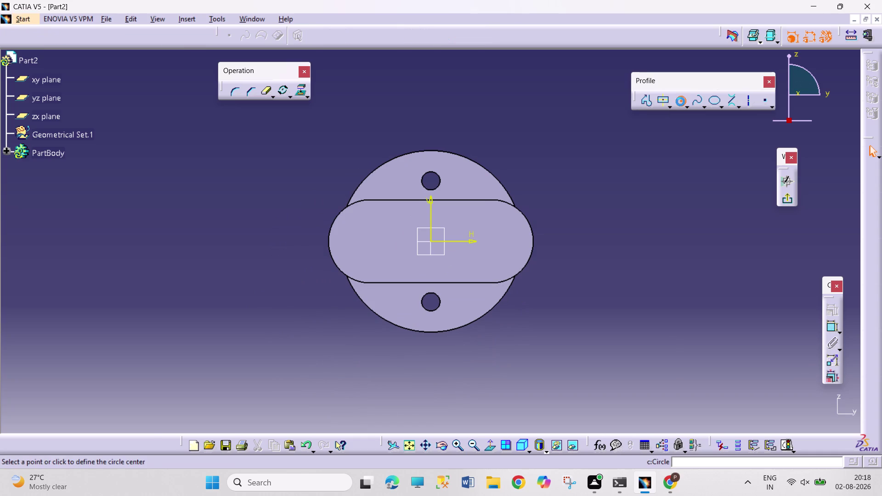
click(501, 241)
click(507, 263)
click(627, 252)
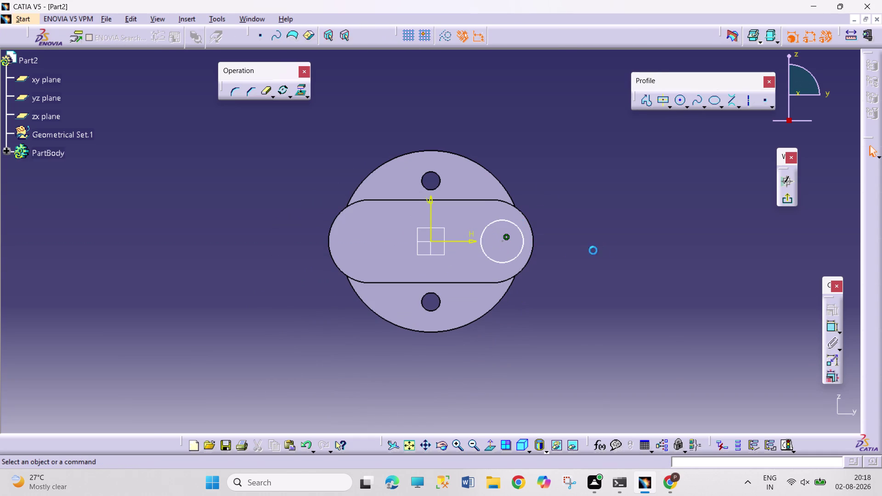
Constrain the new circle concentric with the web's right end arc.
click(533, 243)
click(518, 248)
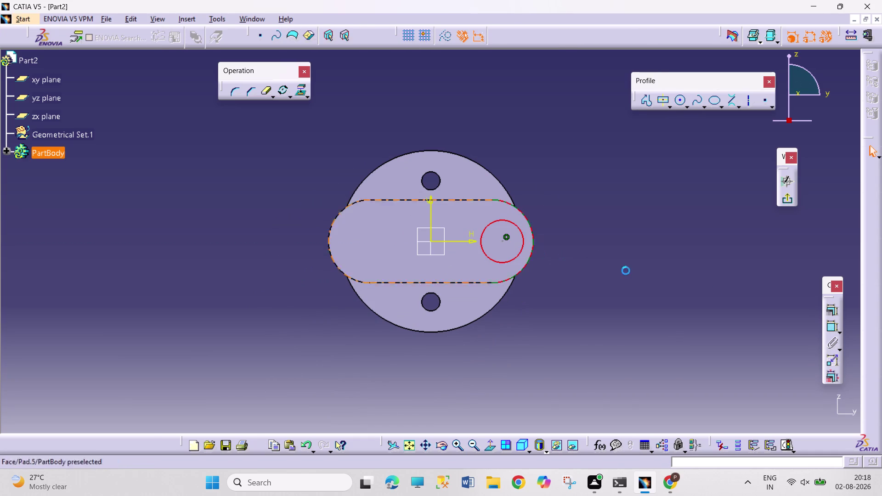
click(831, 315)
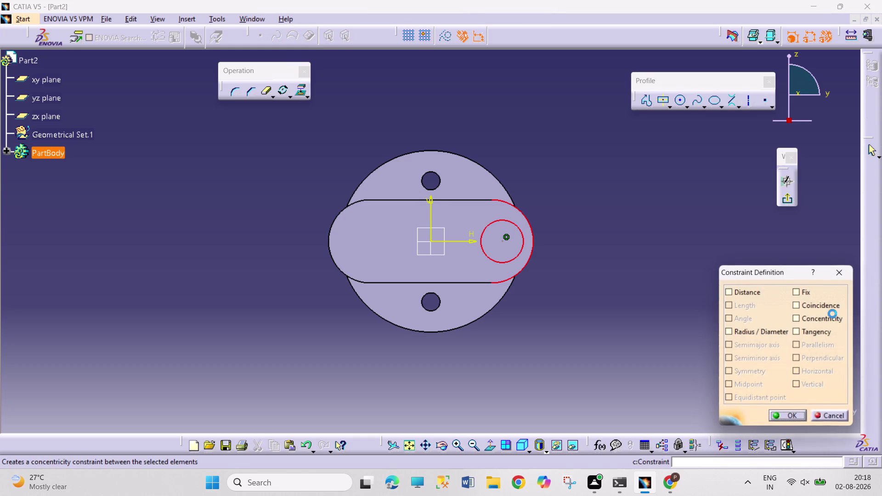
click(814, 321)
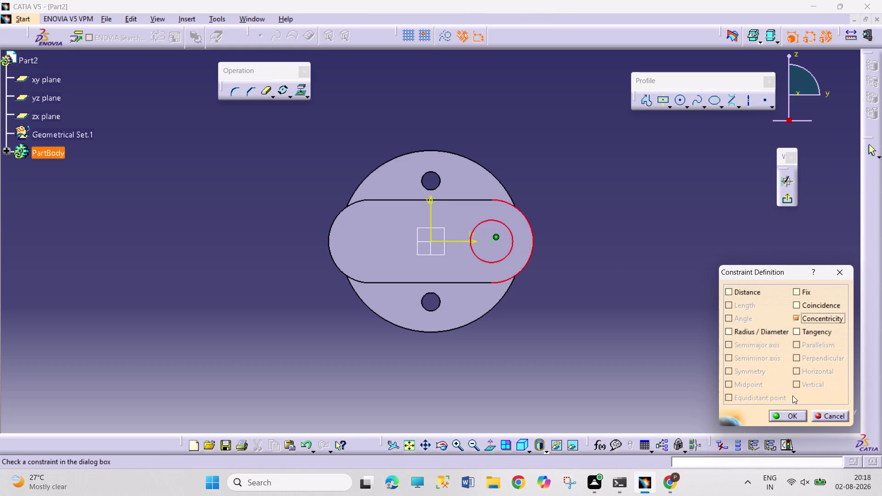
click(790, 412)
click(826, 328)
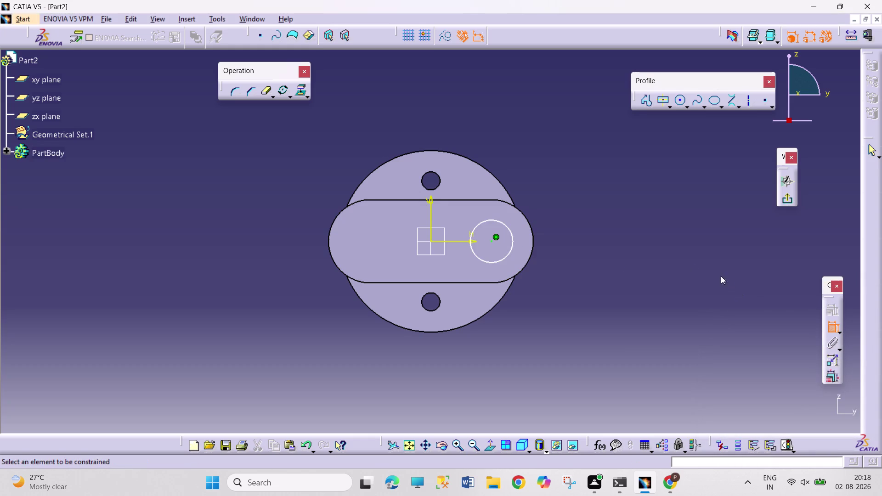
Dimension the circle to 45 mm diameter and leave the sketch.
click(511, 237)
click(564, 188)
double_click(566, 187)
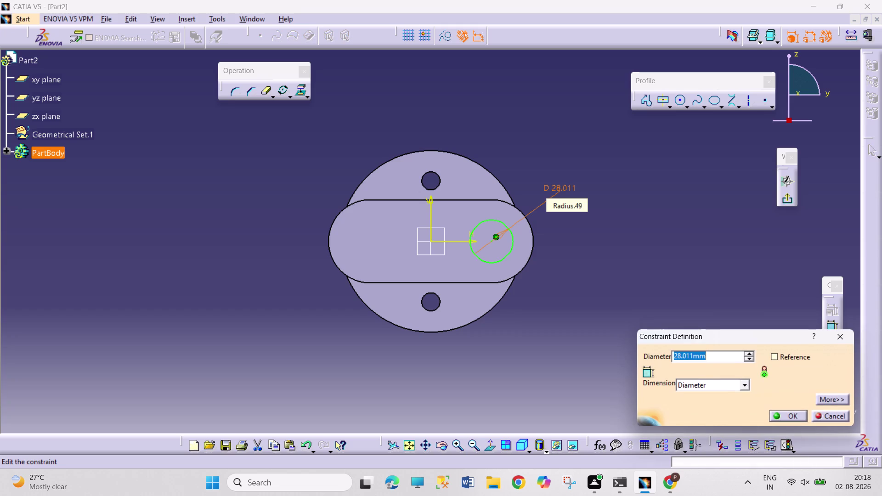
text(45)
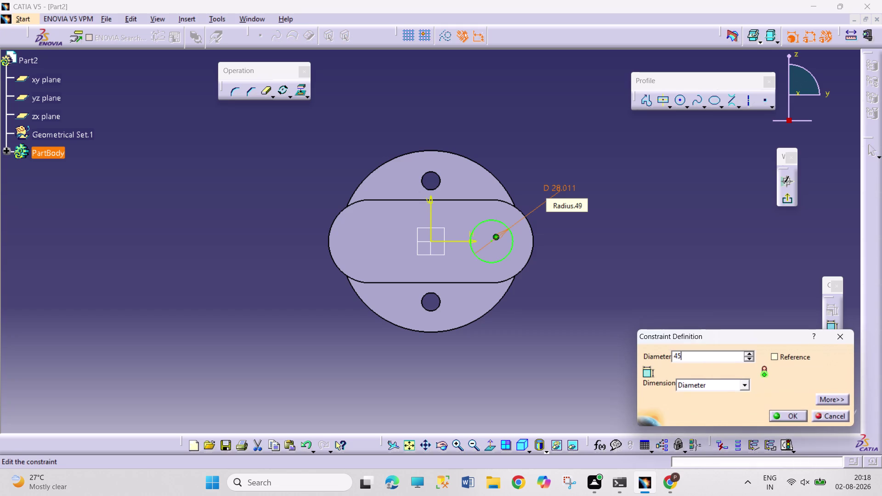
key(Return)
click(779, 197)
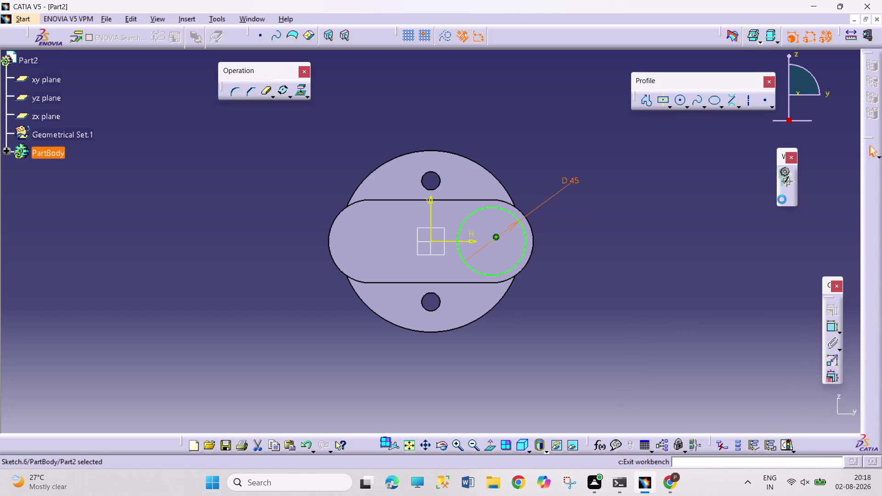
Pad the 45 mm circle 35 mm into a pin and select its end face.
click(784, 243)
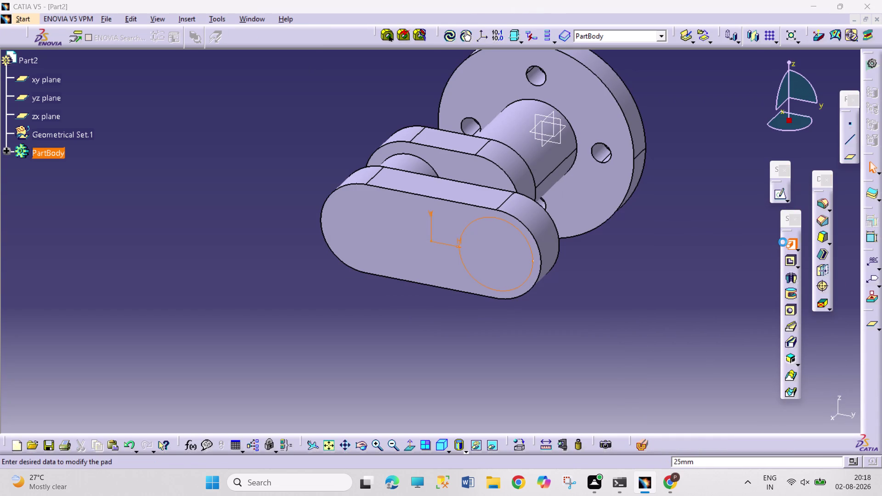
text(35)
key(Return)
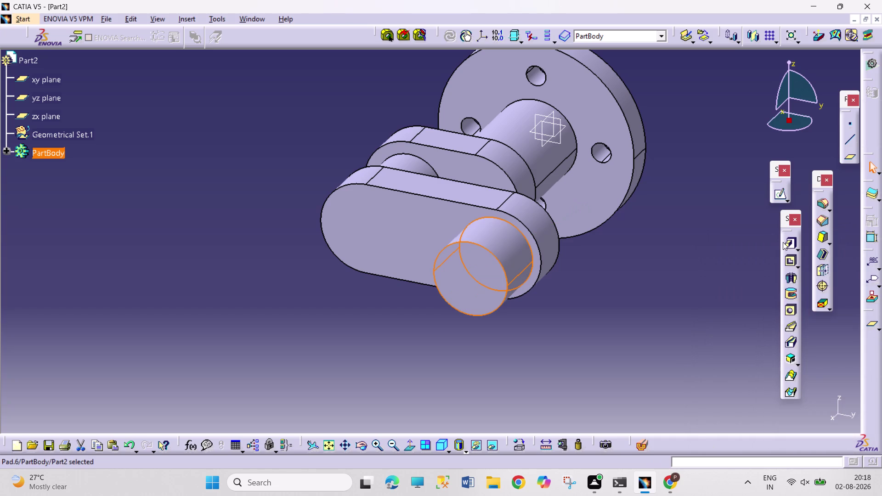
click(693, 238)
click(479, 274)
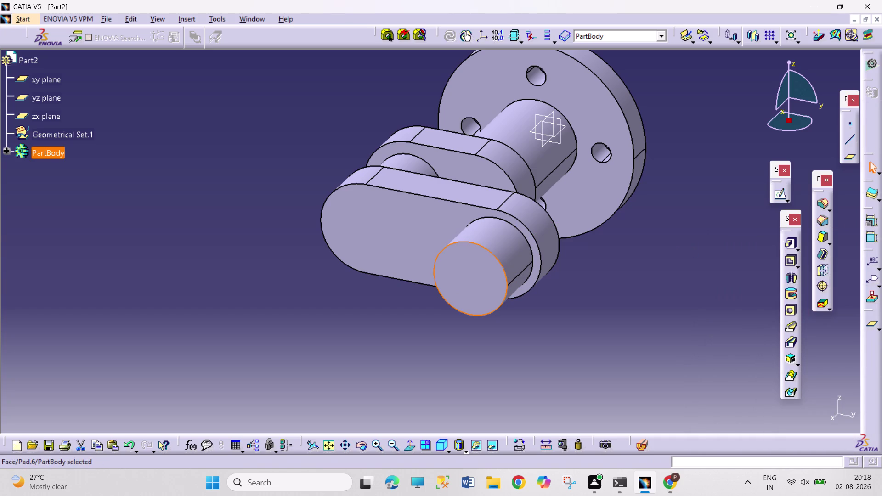
click(780, 197)
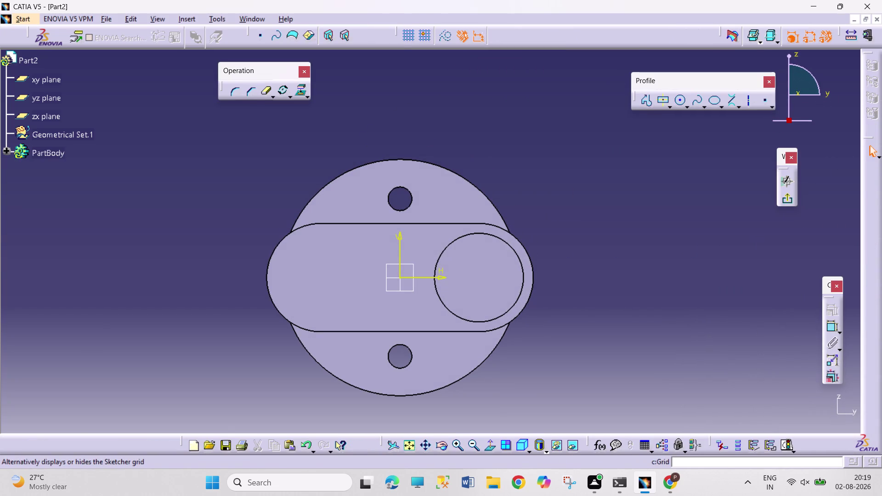
Draw a larger circle around the pin and make it concentric with the pin's circle.
click(680, 100)
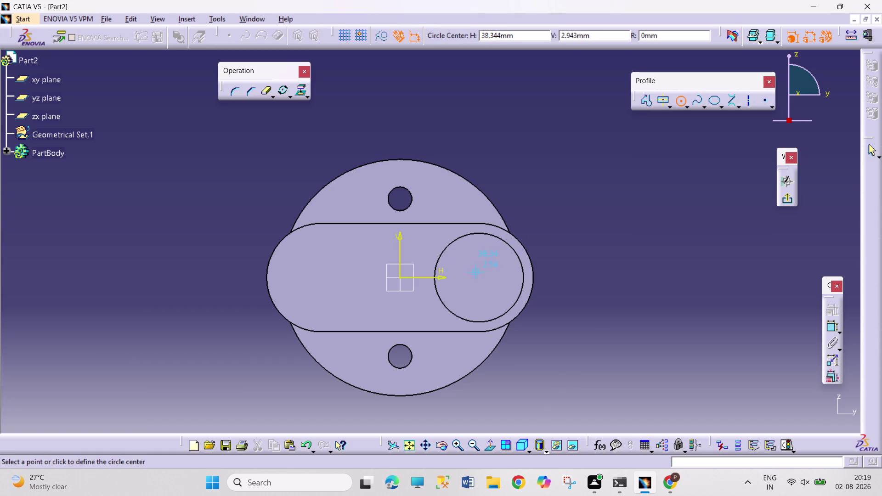
click(484, 280)
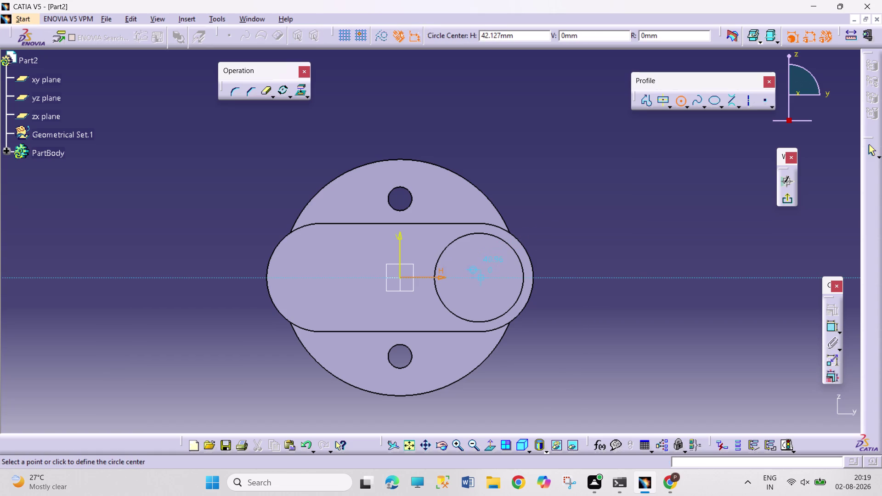
click(543, 331)
click(642, 308)
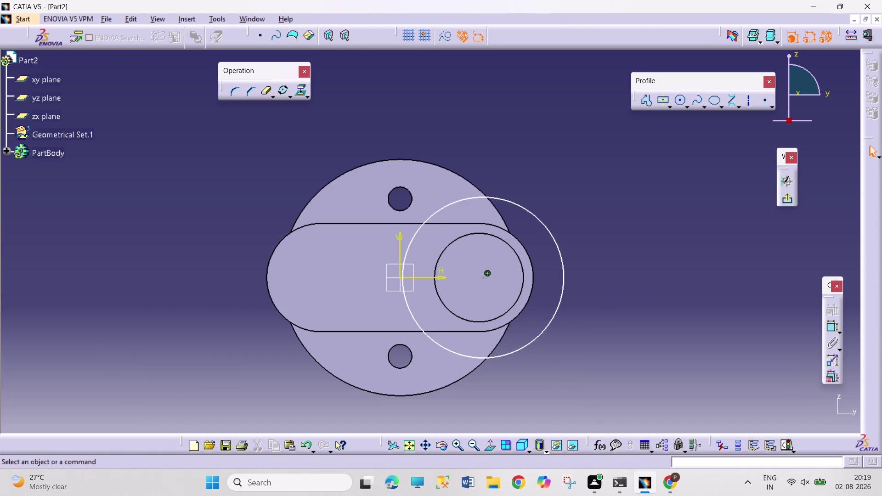
click(562, 298)
click(520, 298)
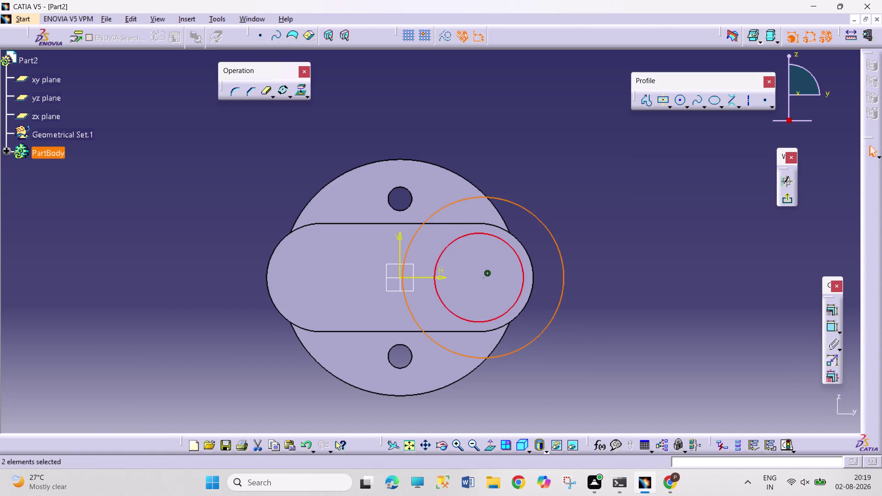
click(837, 310)
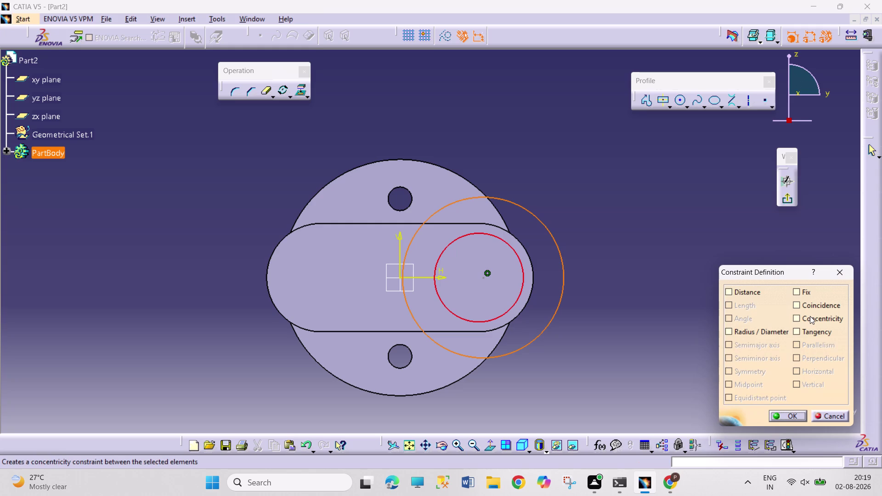
click(810, 316)
click(788, 413)
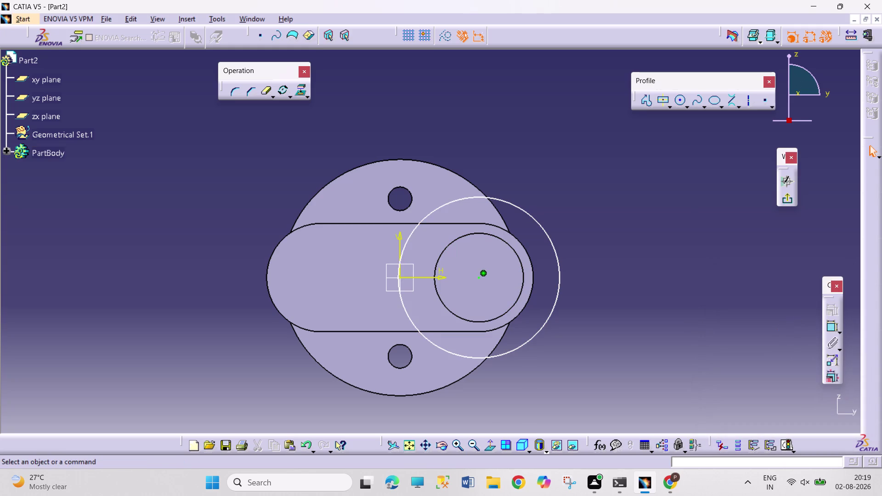
Give the new concentric circle a 55 mm diameter.
click(829, 331)
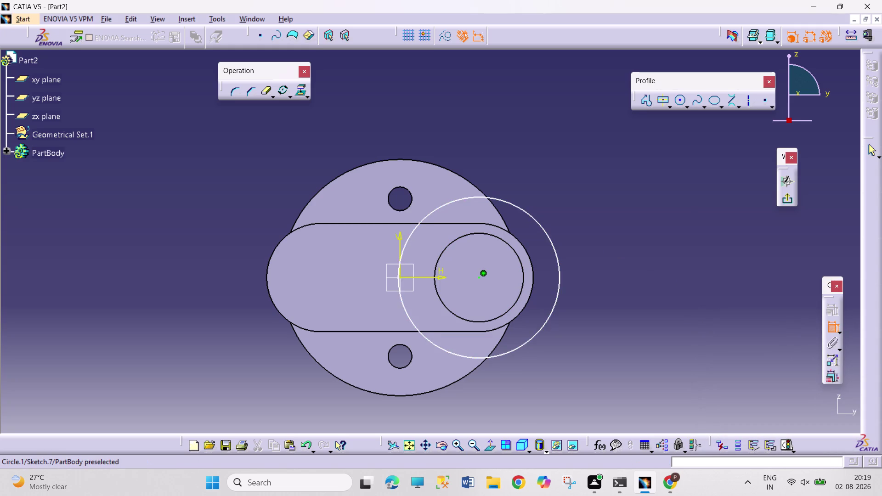
click(553, 242)
triple_click(572, 227)
text(5)
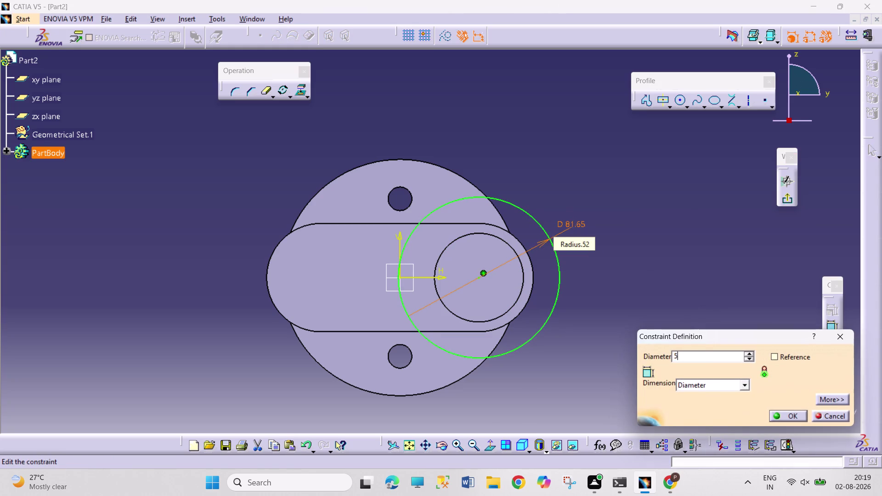
text(5)
key(Return)
click(626, 222)
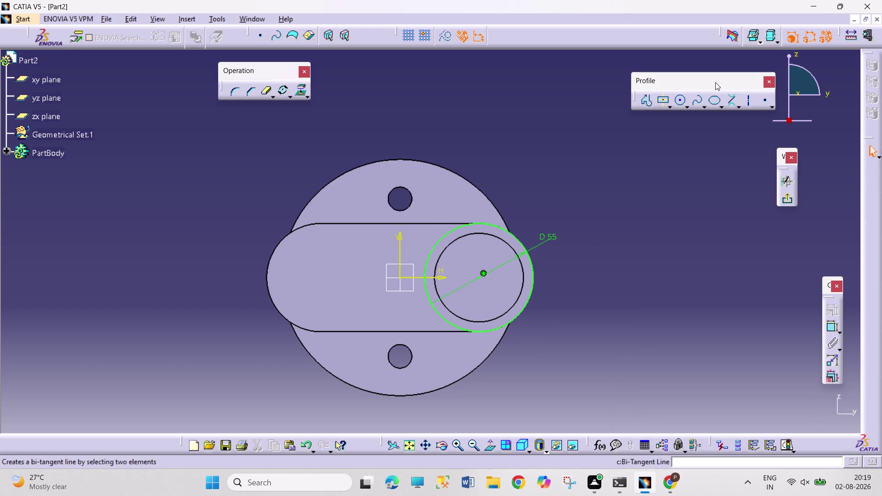
click(682, 100)
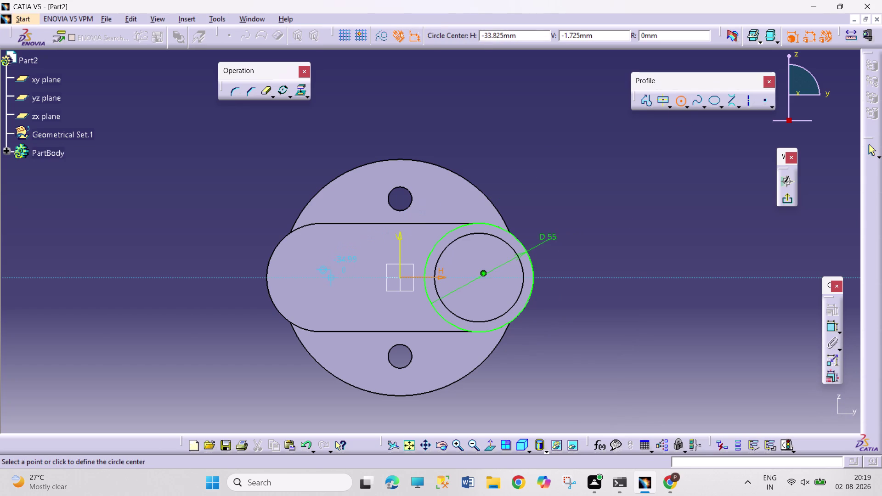
Draw a second circle at the left end with a 55 mm diameter.
click(328, 277)
click(357, 303)
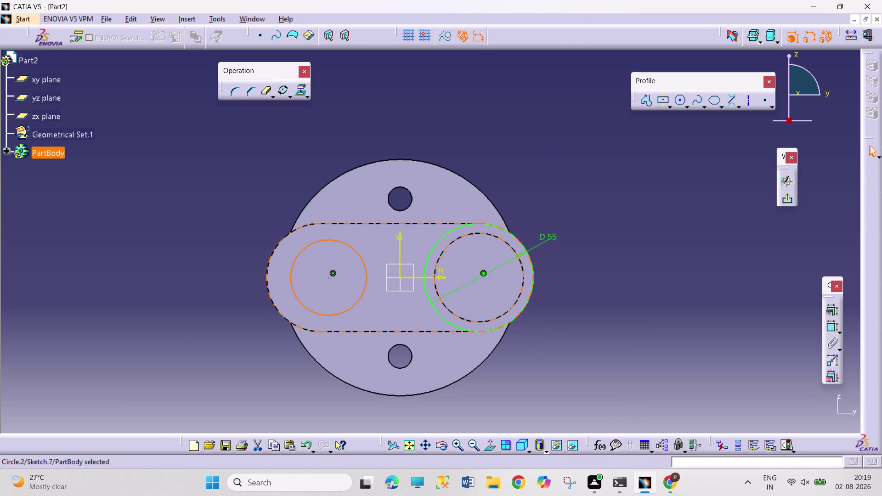
click(835, 326)
click(311, 173)
double_click(313, 171)
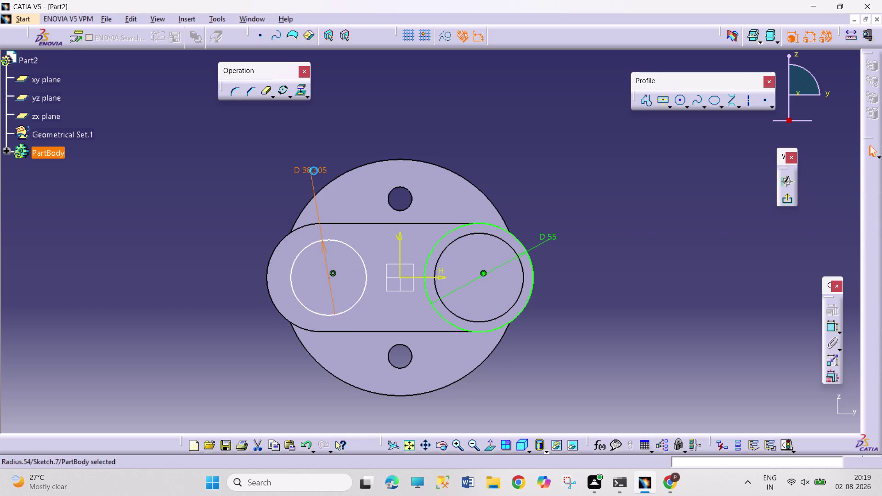
key(4)
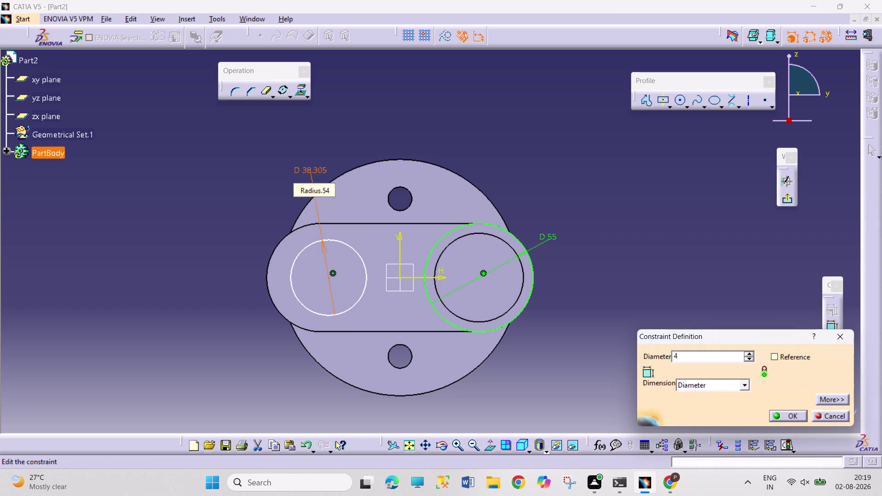
key(BackSpace)
text(55)
key(Return)
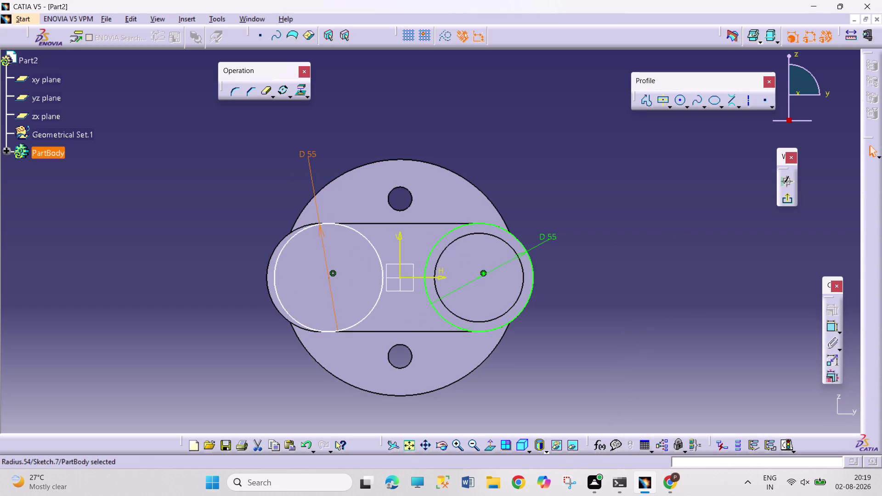
Dimension the two circle centres 40 mm apart.
click(835, 327)
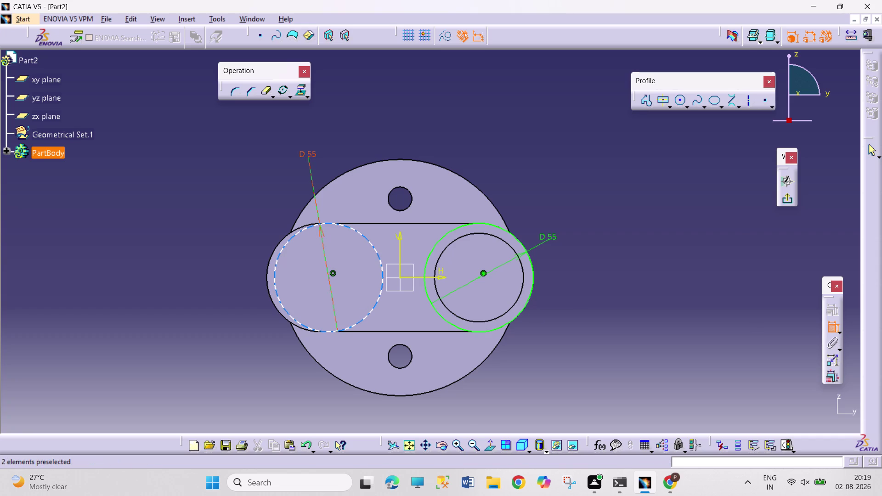
click(328, 280)
click(329, 280)
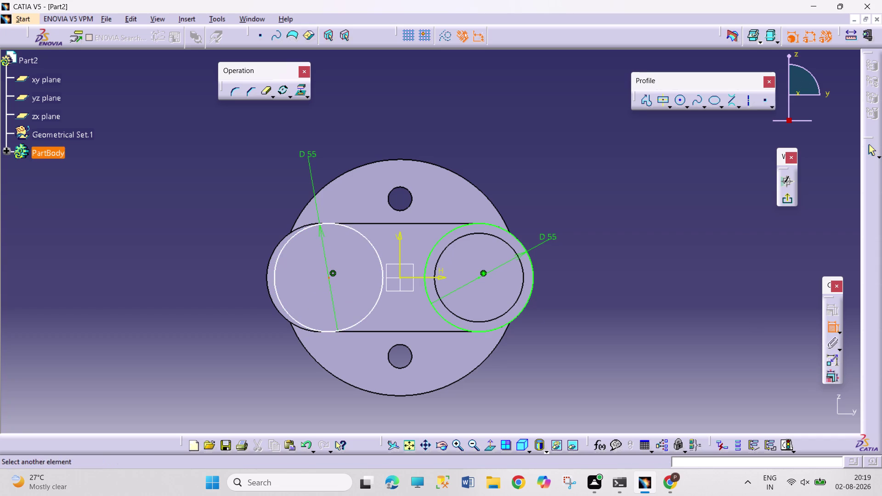
click(479, 279)
click(464, 145)
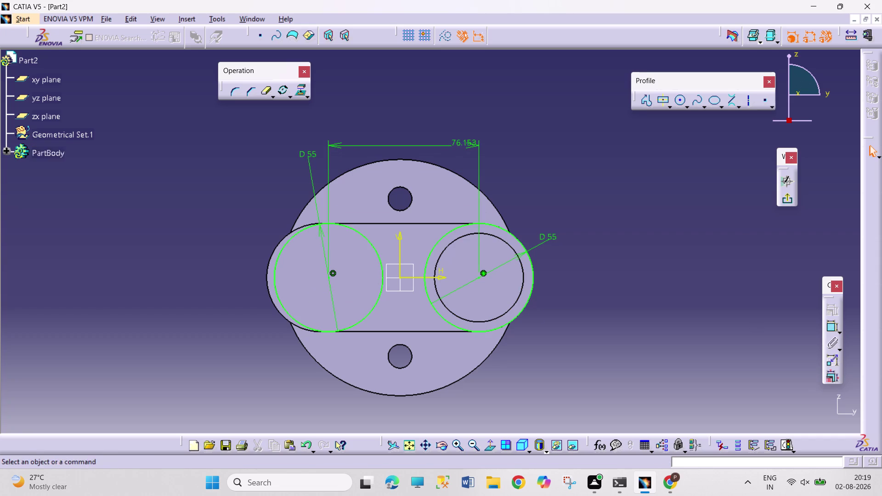
double_click(463, 142)
text(40)
key(Return)
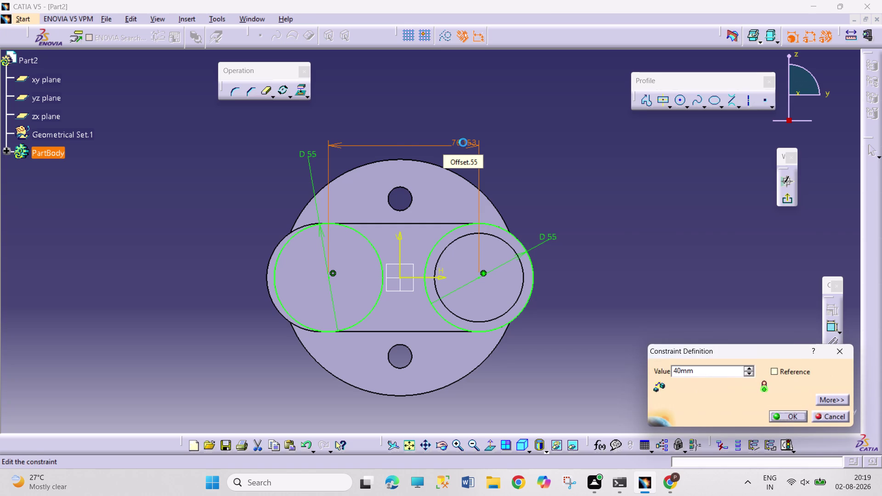
click(615, 209)
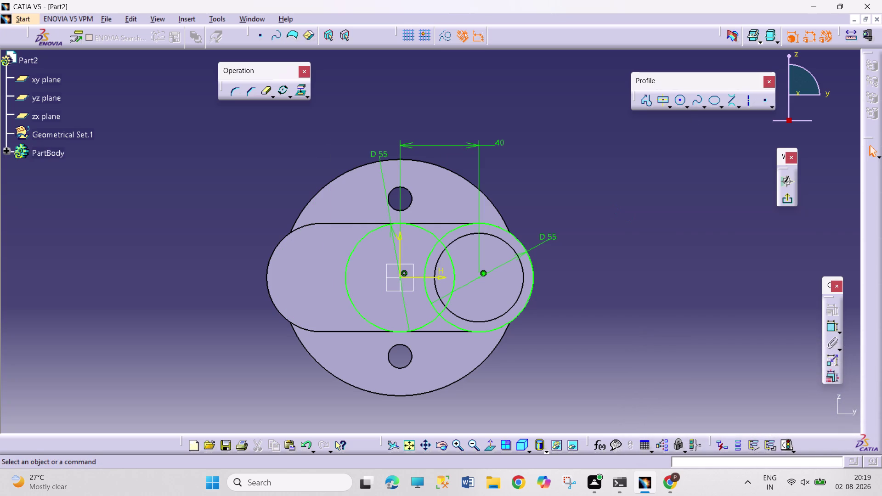
Join the two circles with top and bottom bi-tangent lines.
click(727, 101)
click(393, 224)
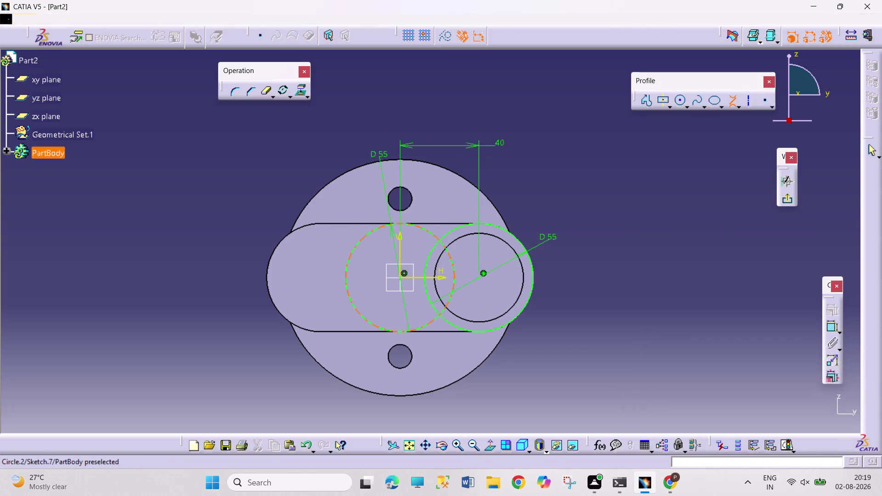
click(492, 223)
click(732, 103)
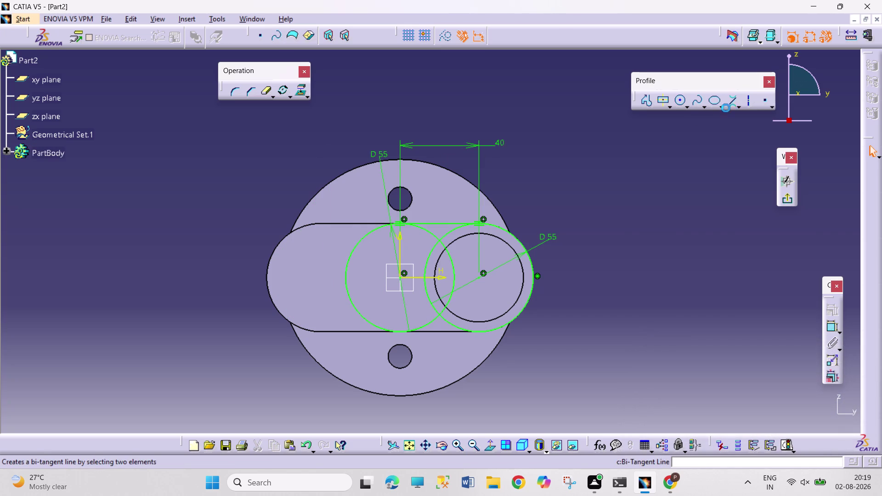
drag(415, 329, 421, 333)
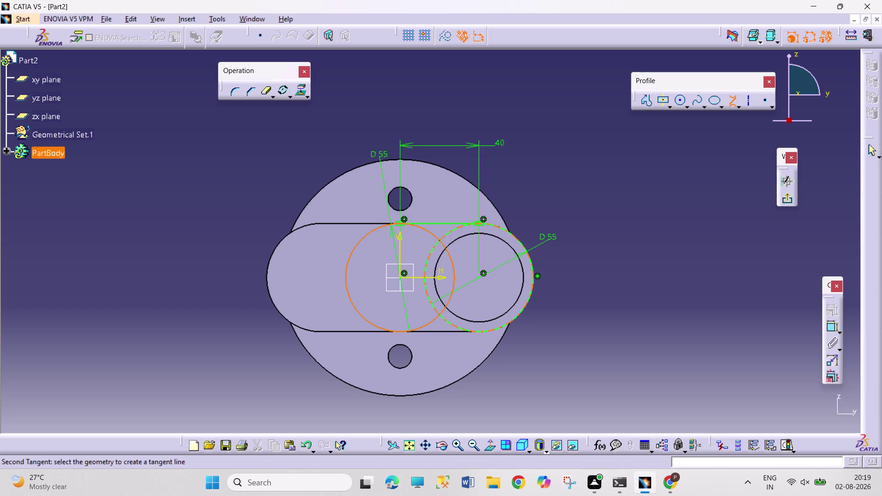
click(487, 331)
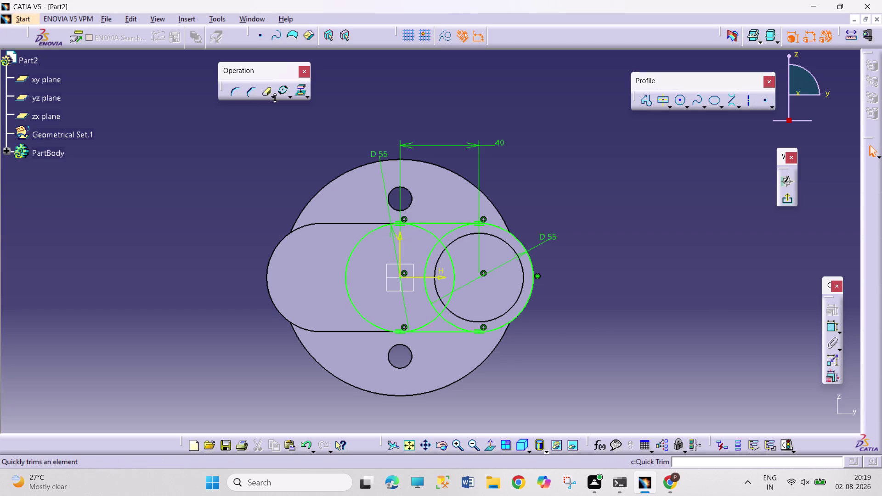
Quick Trim the inner arcs into a closed slot outline and exit the sketch.
double_click(266, 90)
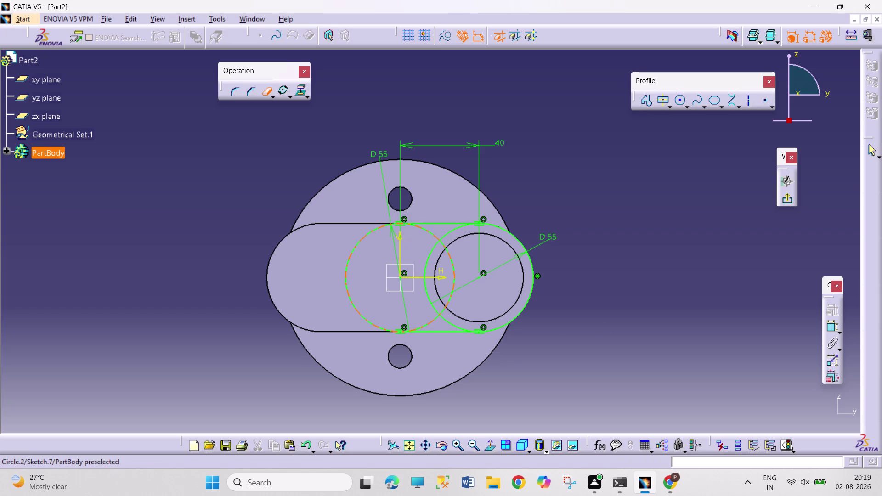
click(453, 273)
click(430, 231)
click(435, 247)
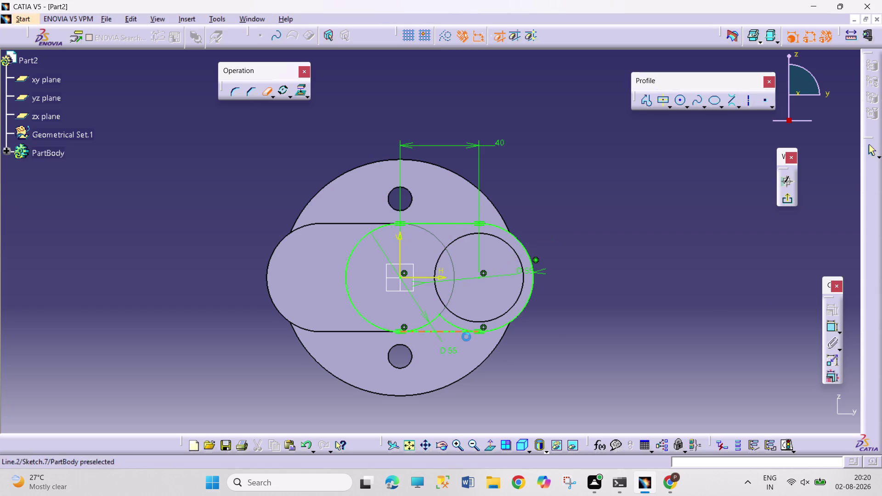
click(432, 321)
click(445, 322)
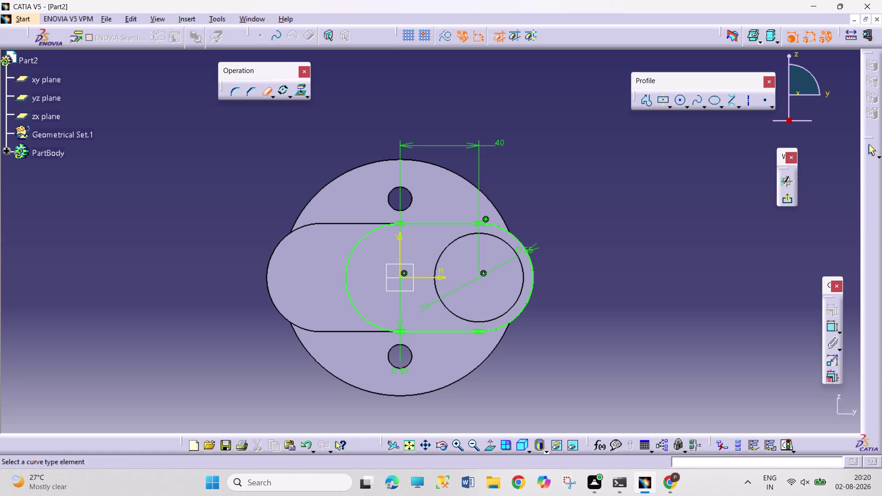
click(261, 89)
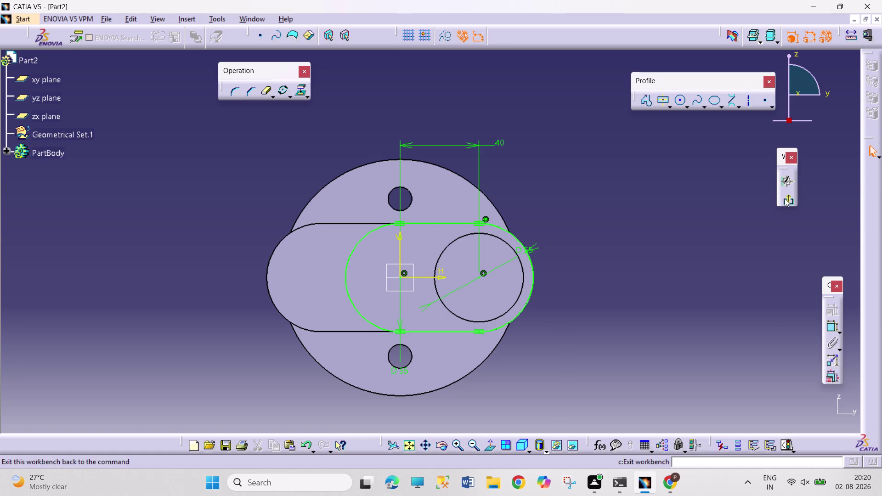
click(784, 198)
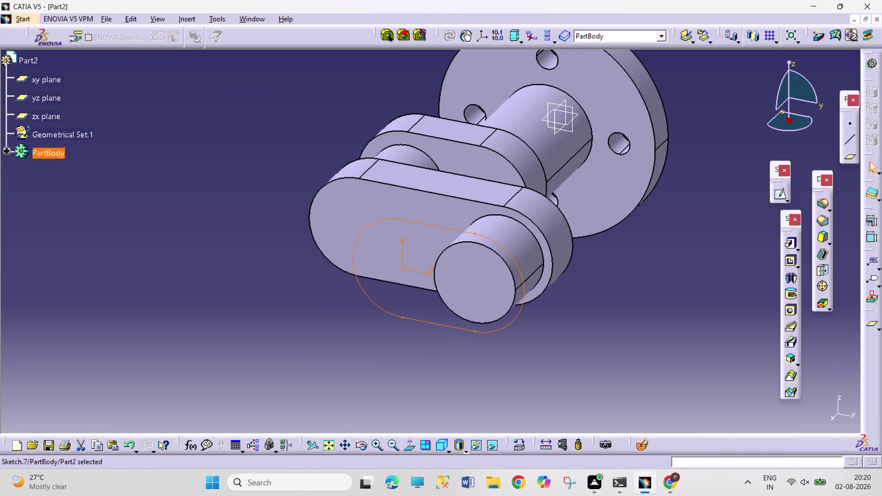
Pad the slot outline 22 mm and start a new sketch on its front face.
click(790, 245)
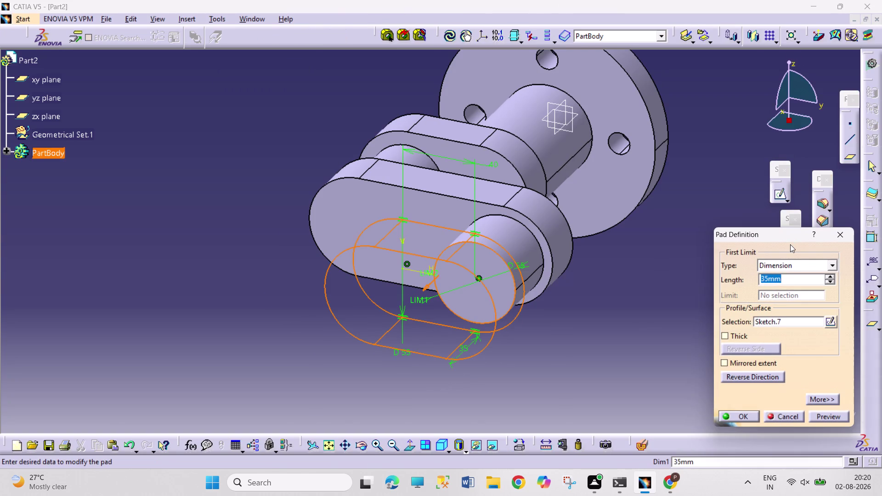
text(2)
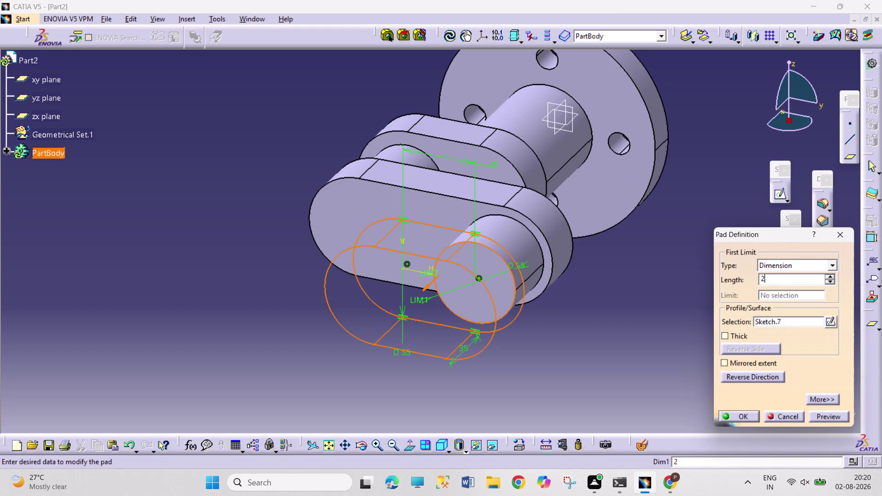
text(2)
key(Return)
click(656, 349)
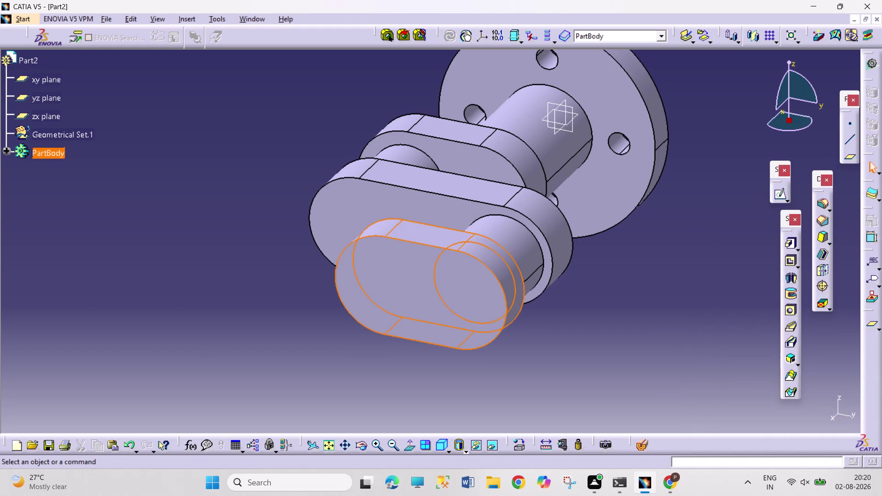
click(399, 298)
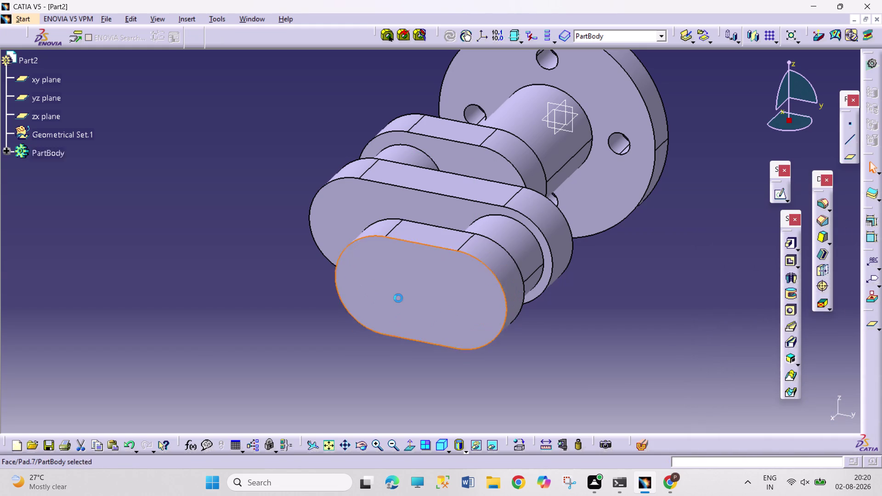
click(778, 198)
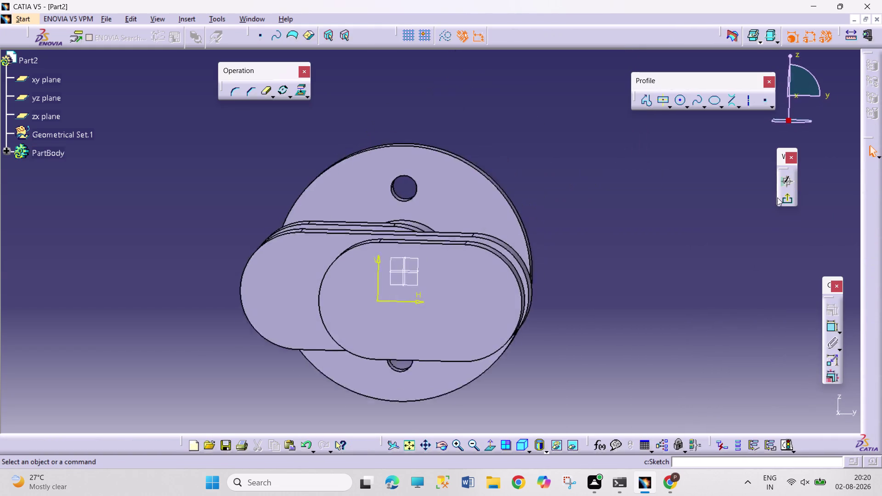
Draw a 50 mm diameter circle at the sketch origin on the web face.
click(675, 102)
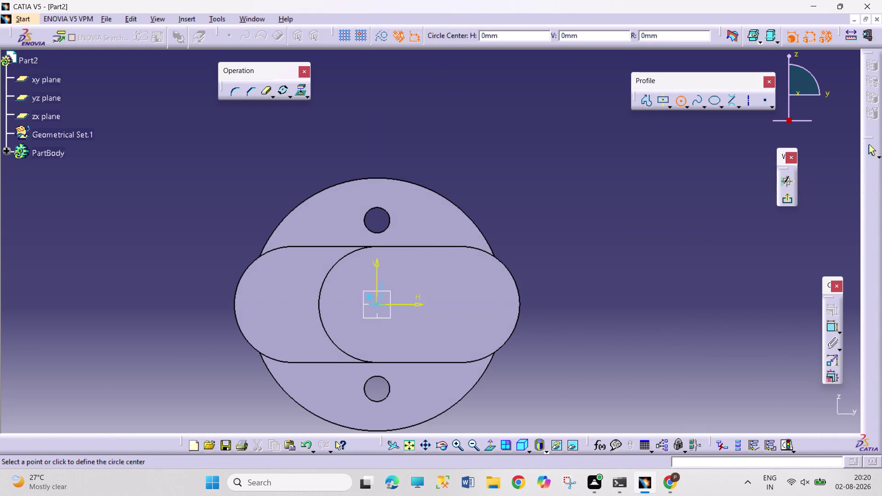
click(376, 304)
click(396, 342)
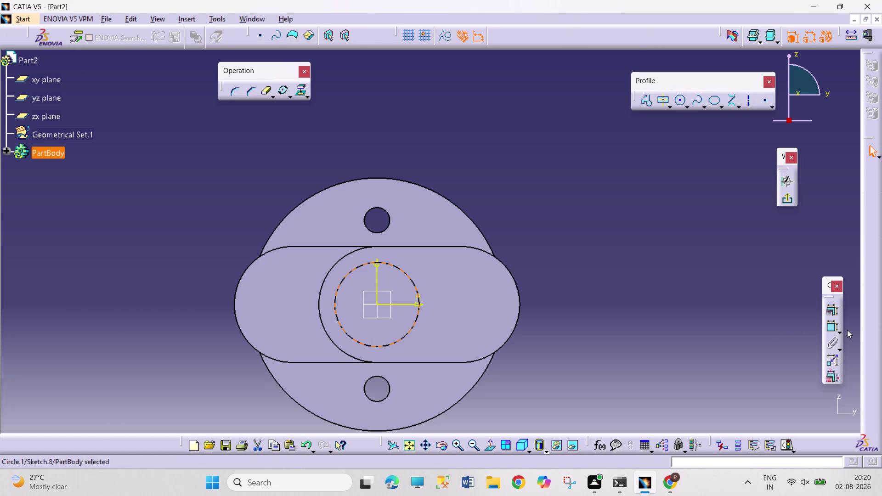
click(832, 325)
click(555, 196)
double_click(566, 196)
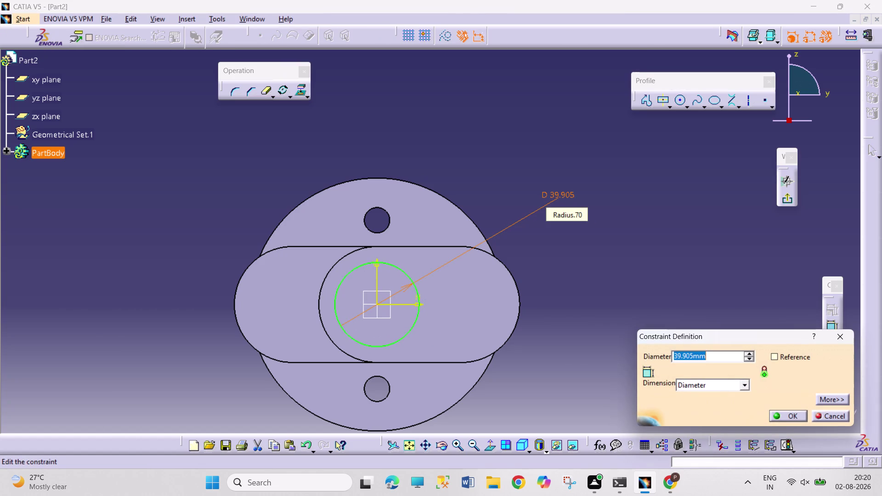
text(50)
key(Return)
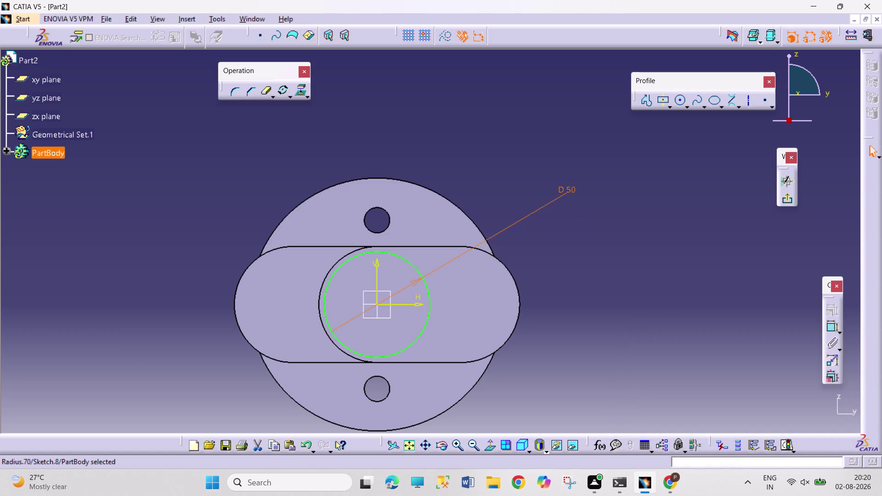
Exit the sketch, pad the circle 45 mm and deselect the new pad.
click(779, 200)
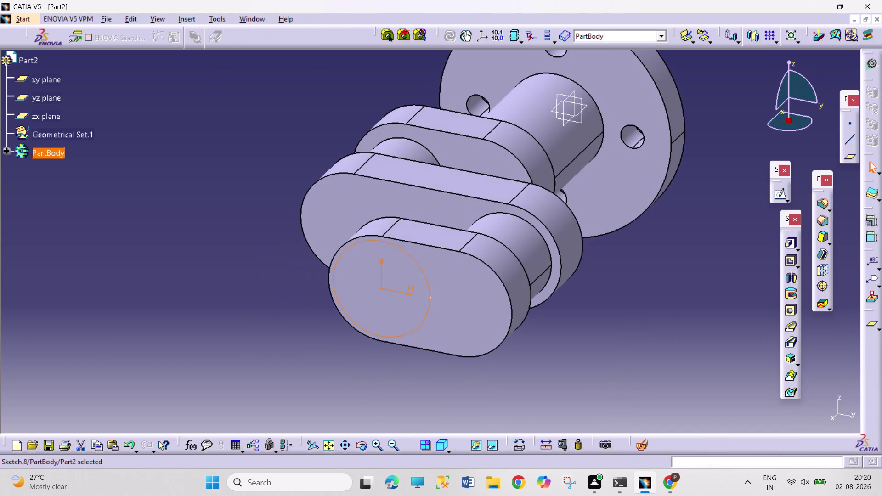
click(790, 242)
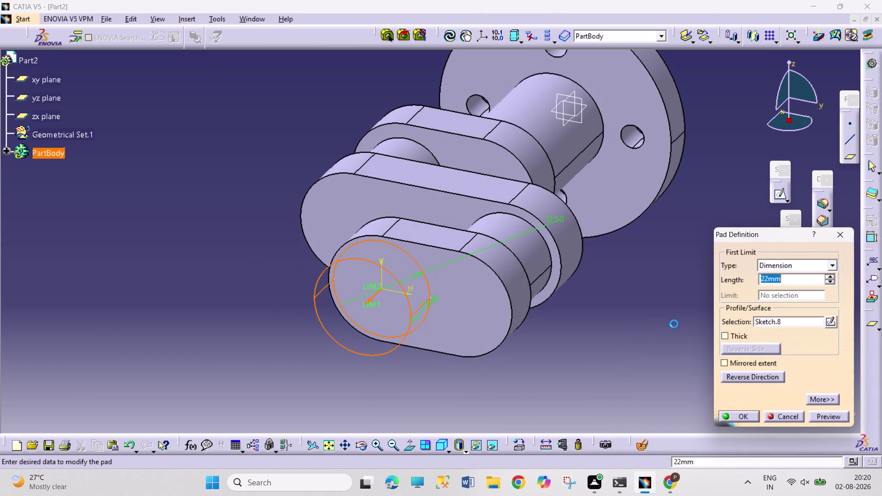
text(45)
key(Return)
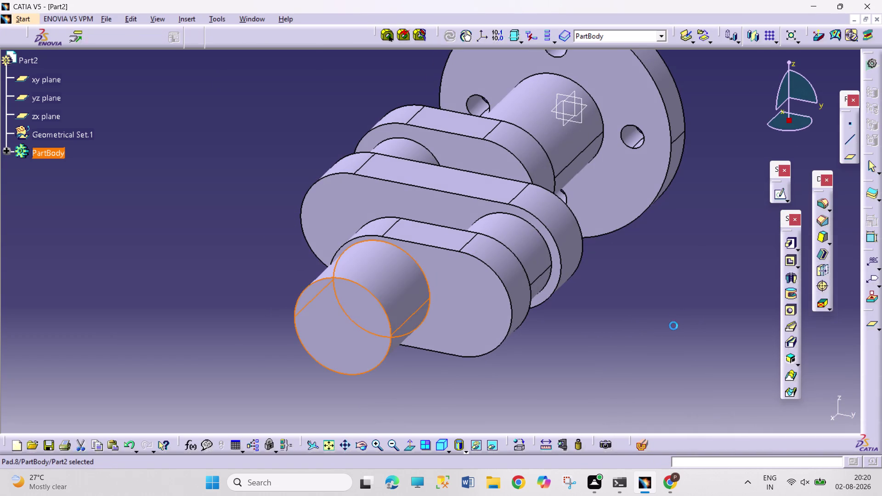
drag(670, 334, 660, 331)
click(779, 198)
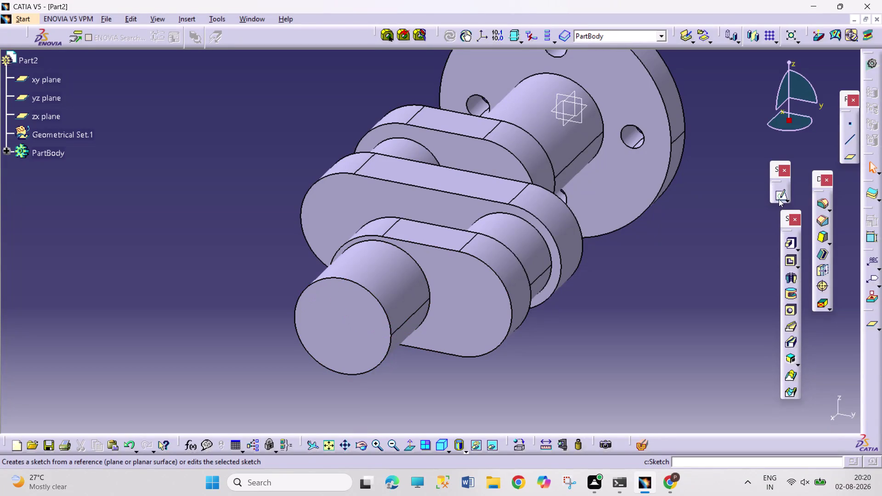
click(780, 196)
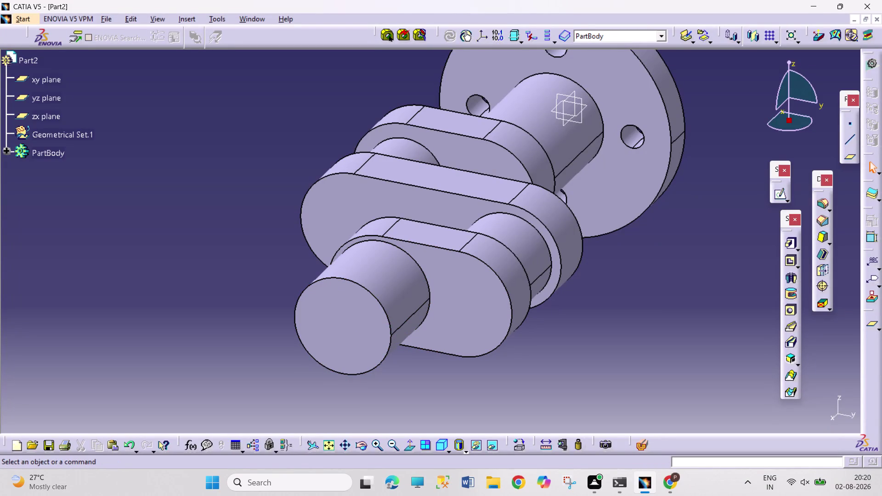
Sketch on the shaft end face and draw a 55 mm circle at the origin.
click(779, 195)
click(329, 329)
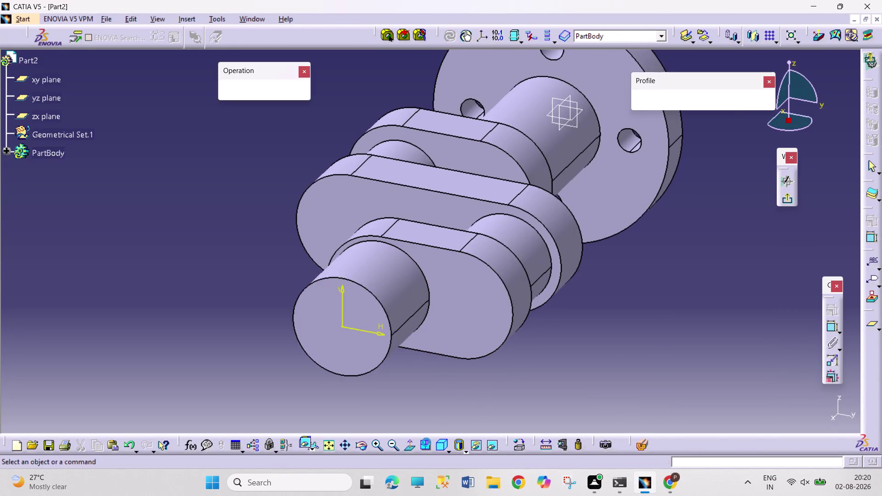
click(409, 445)
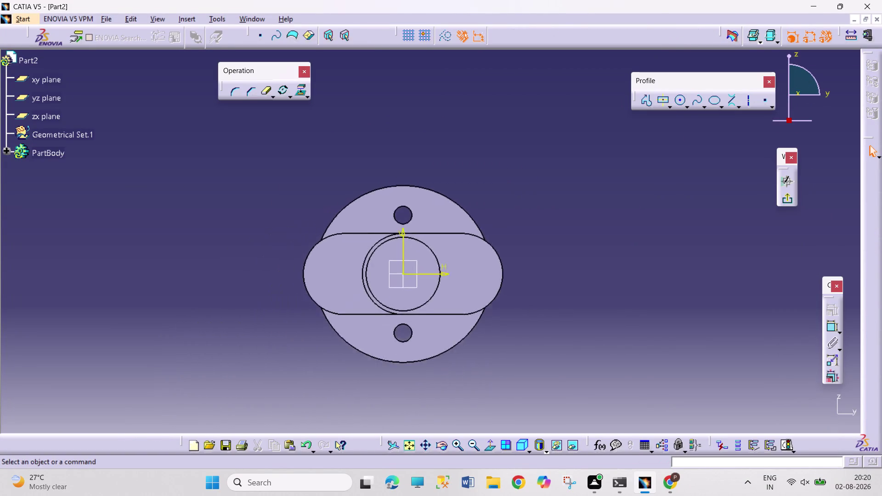
click(679, 103)
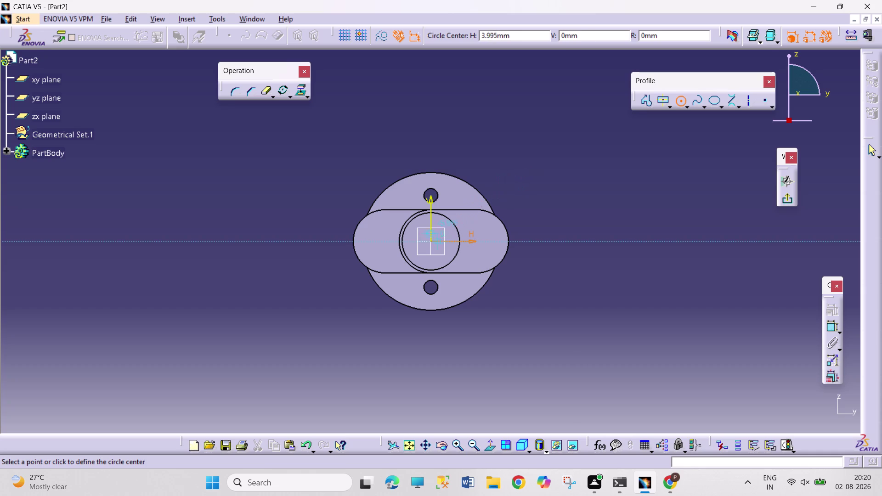
click(429, 240)
click(470, 281)
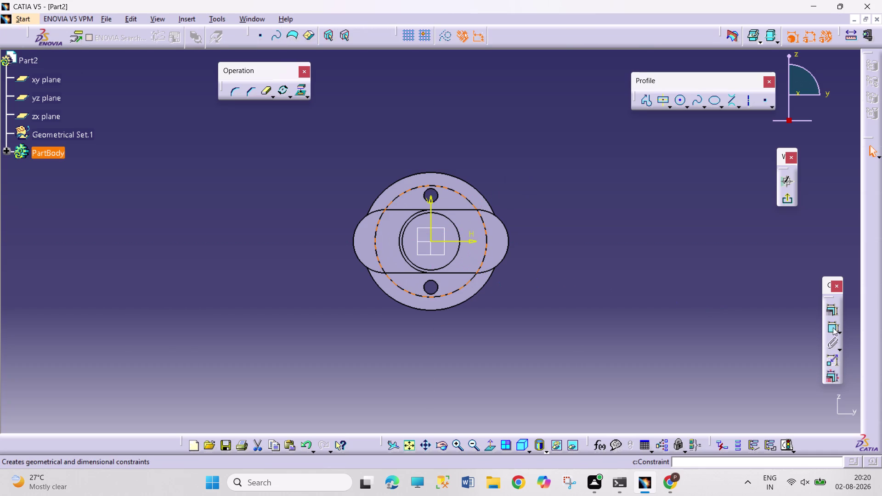
drag(832, 328, 827, 325)
click(529, 141)
double_click(540, 139)
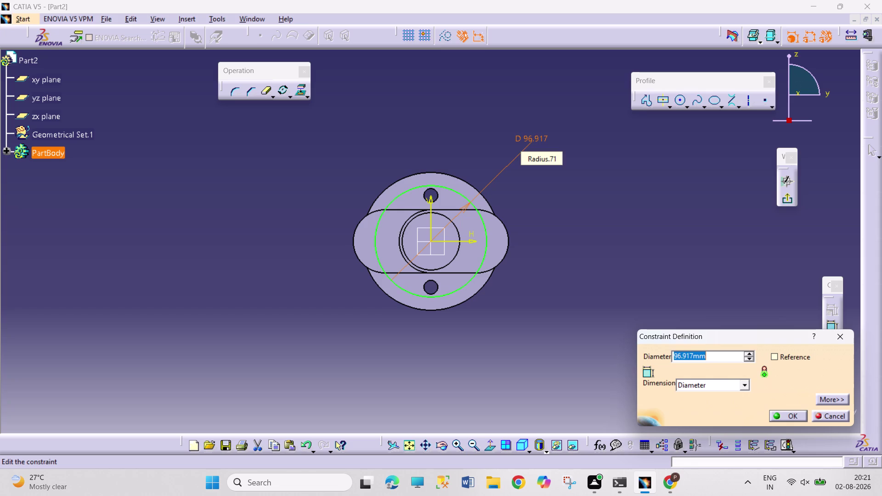
text(55)
key(Return)
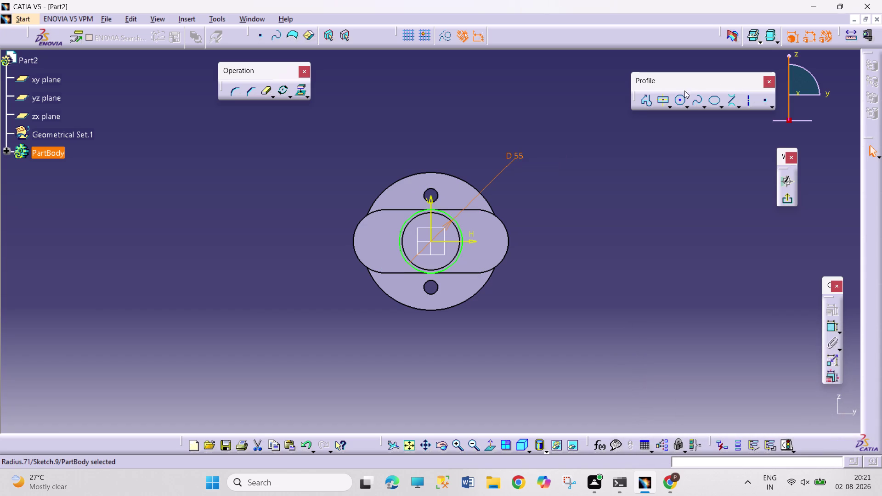
Draw a second 55 mm diameter circle to the right.
click(681, 97)
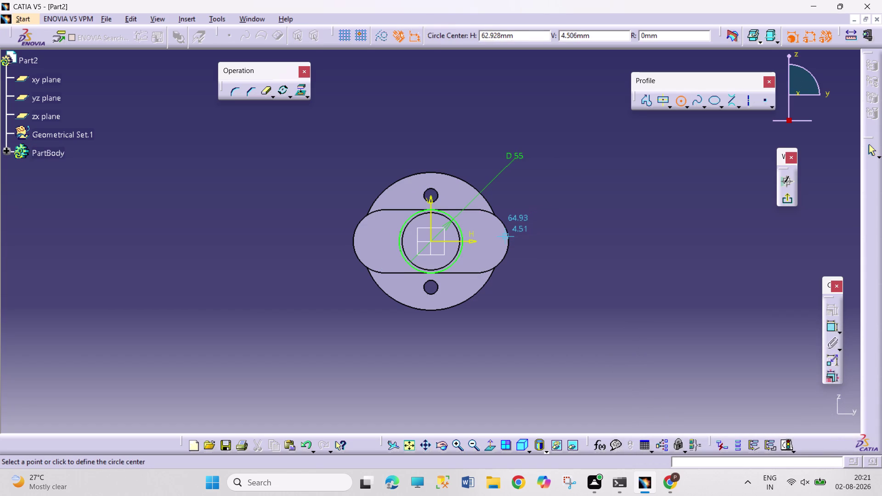
click(502, 241)
click(520, 260)
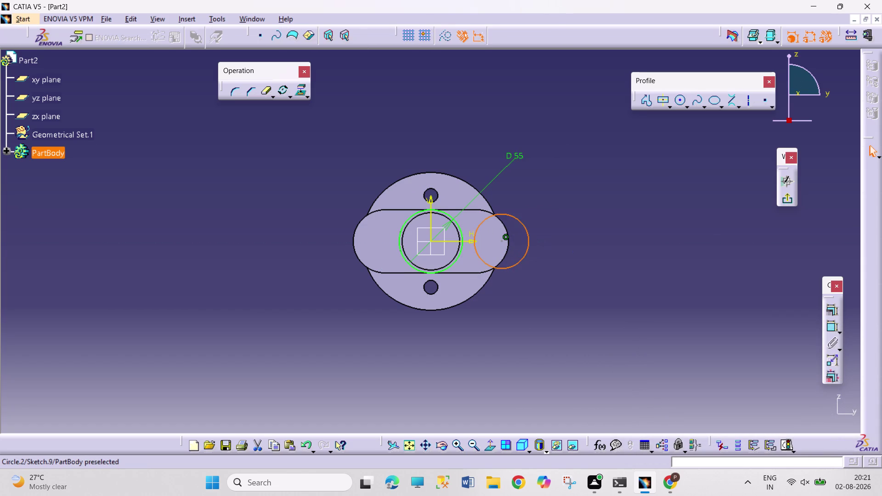
click(832, 328)
click(595, 172)
double_click(598, 171)
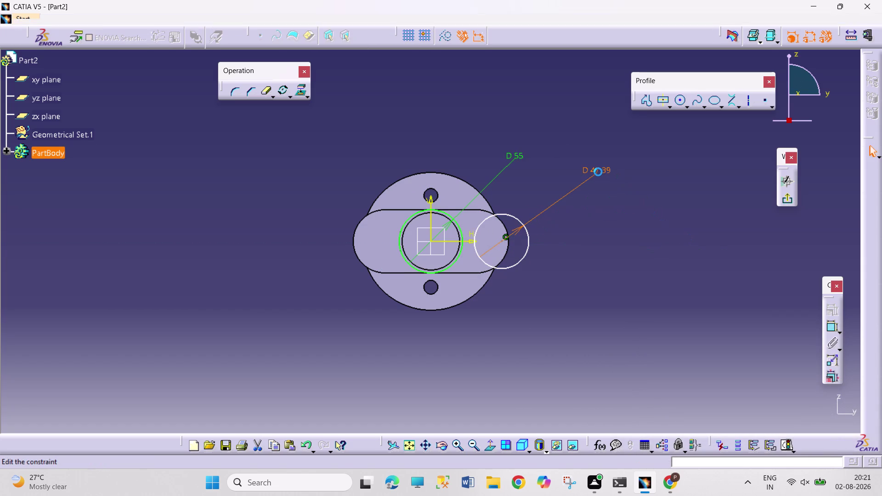
text(55)
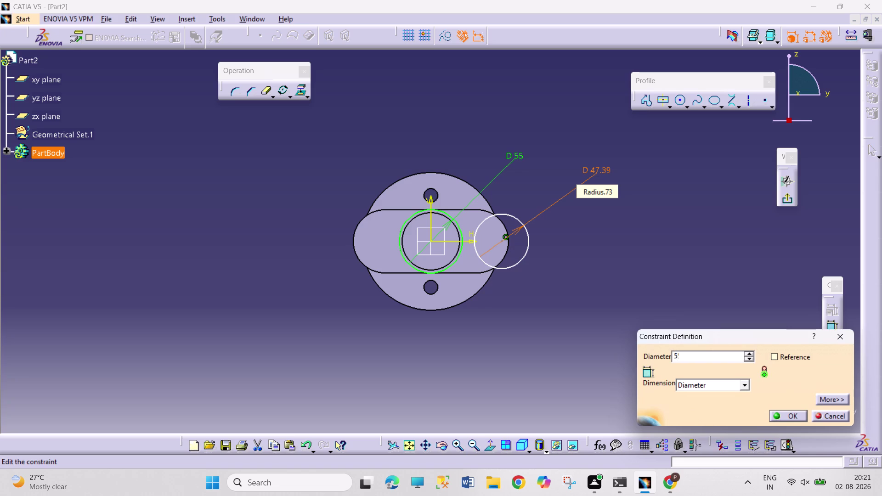
key(Return)
Add upper and lower bi-tangent lines between the two circles.
click(731, 99)
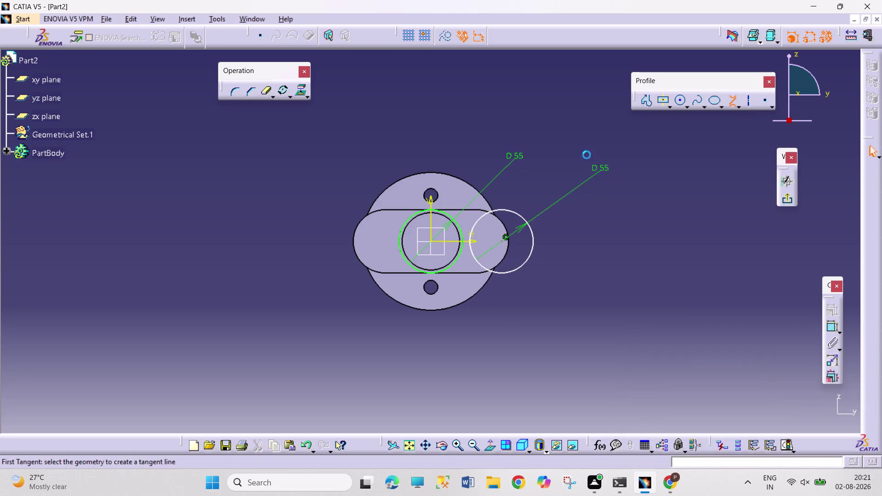
click(444, 212)
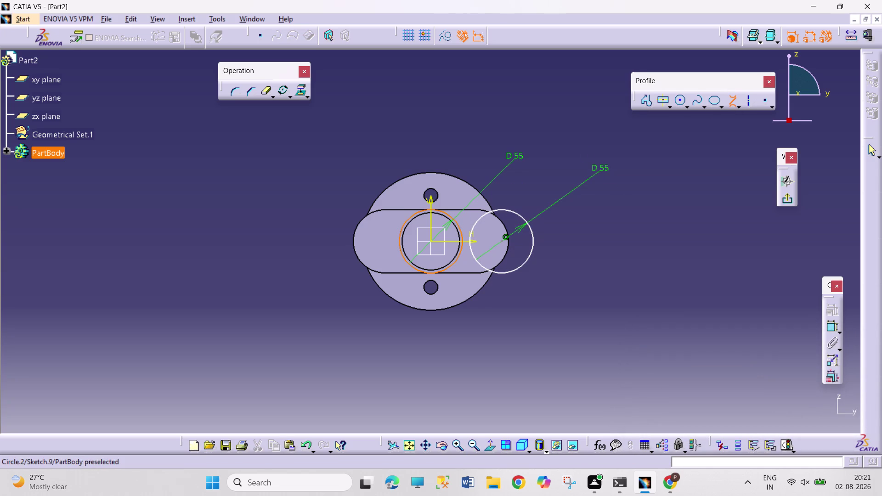
click(511, 211)
click(728, 102)
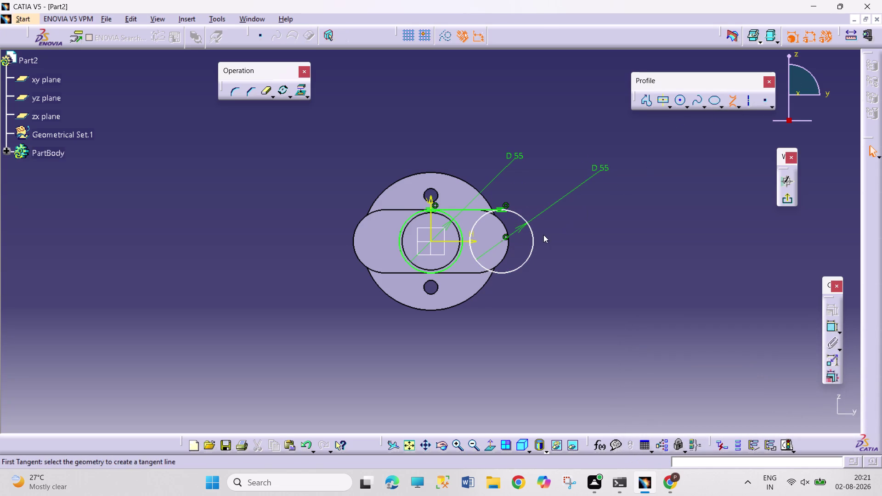
click(447, 264)
click(510, 271)
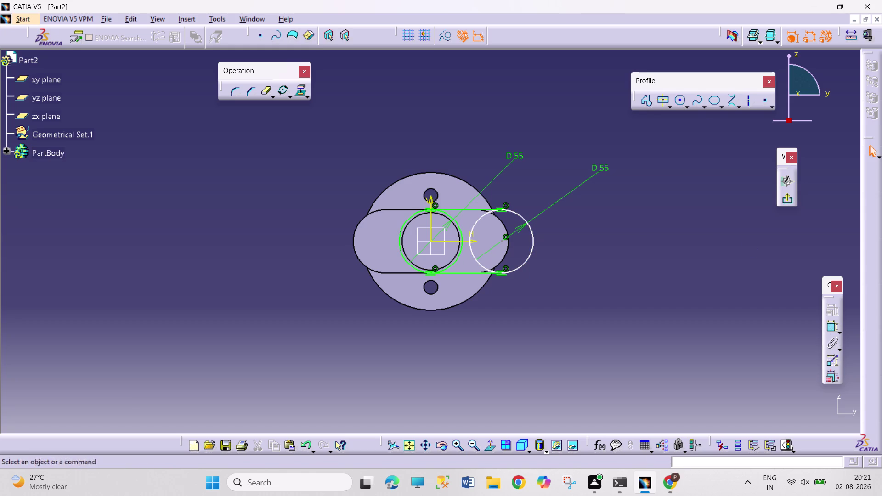
Quick Trim the inner arcs of the two circles.
click(267, 94)
drag(267, 94, 272, 100)
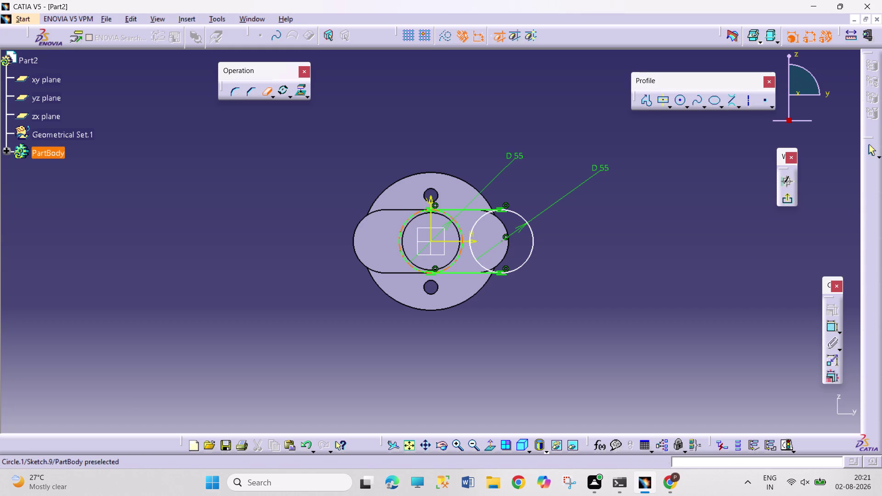
click(456, 259)
click(474, 254)
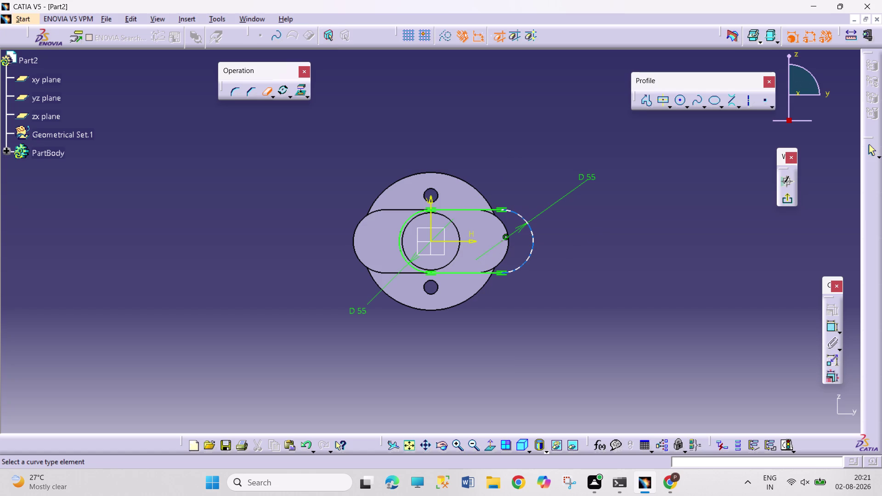
click(265, 96)
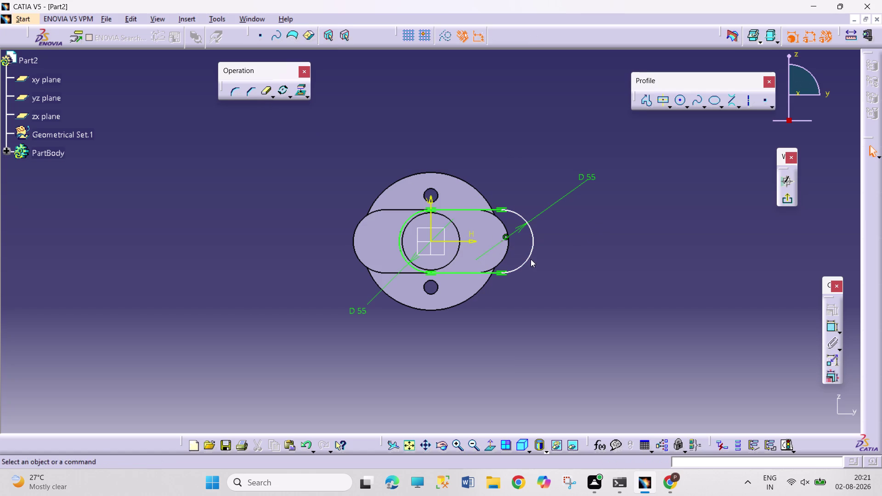
drag(531, 248, 531, 260)
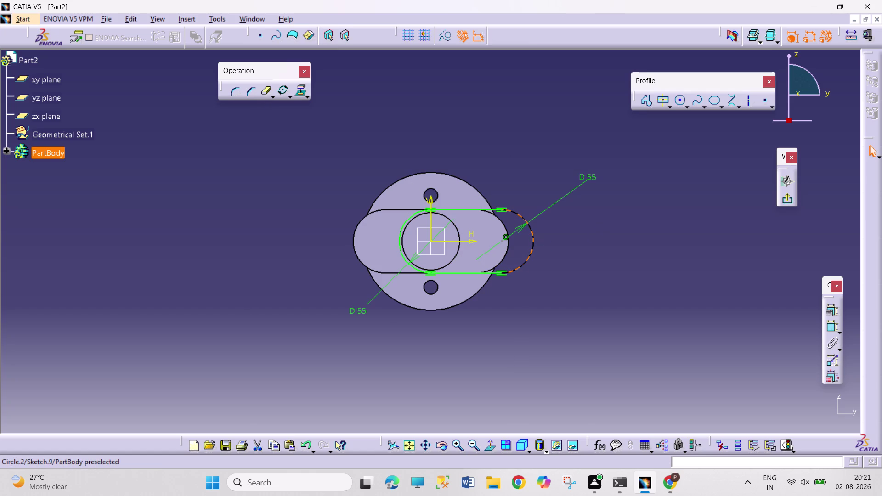
drag(531, 260, 531, 275)
Try a coincidence constraint between the loose centre point and the slot, then undo it.
click(502, 241)
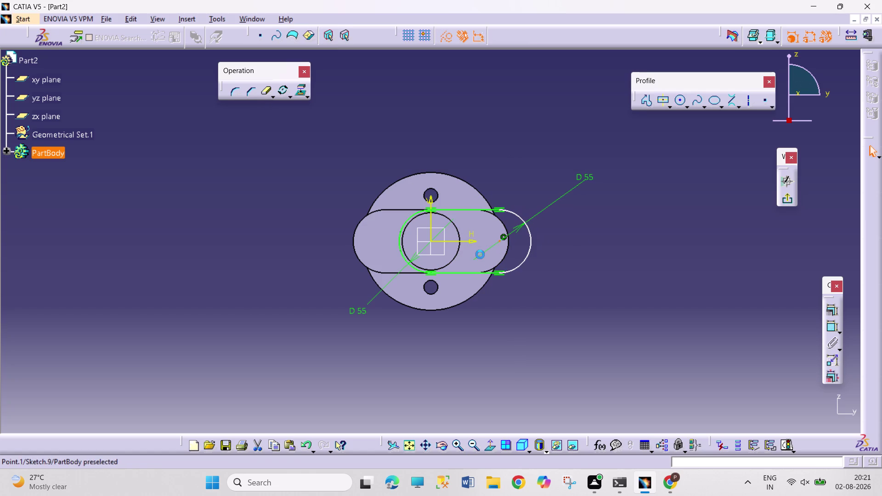
click(431, 241)
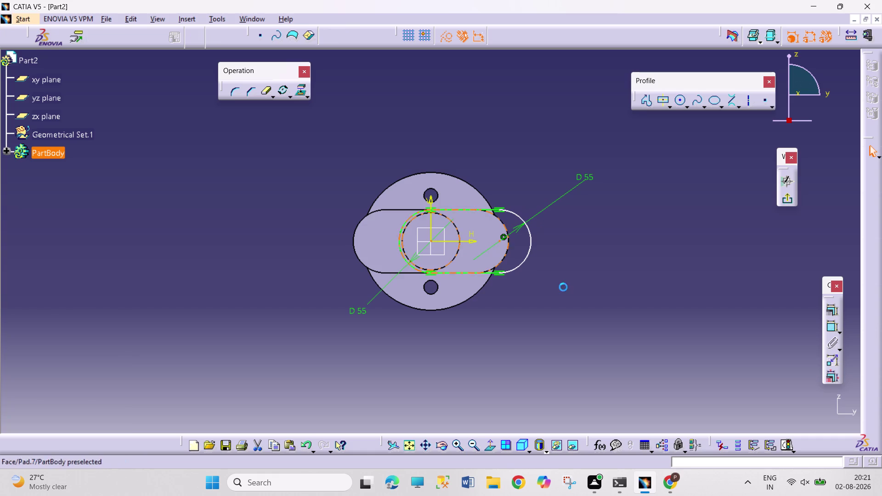
click(828, 311)
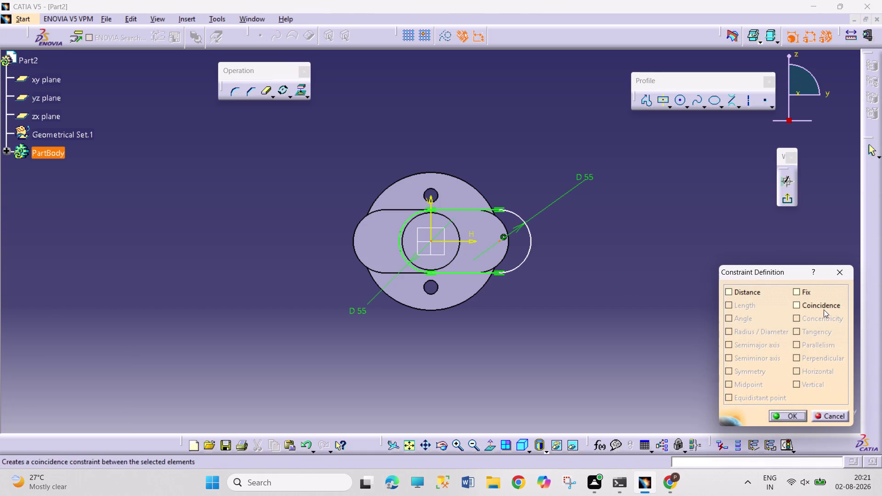
click(821, 306)
click(829, 416)
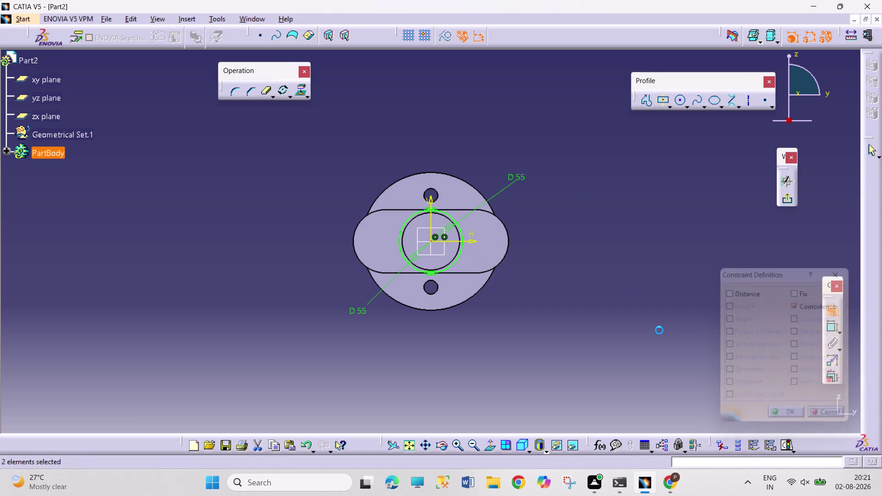
click(659, 330)
Dimension the circle centres 40 mm apart and exit the sketch.
click(832, 325)
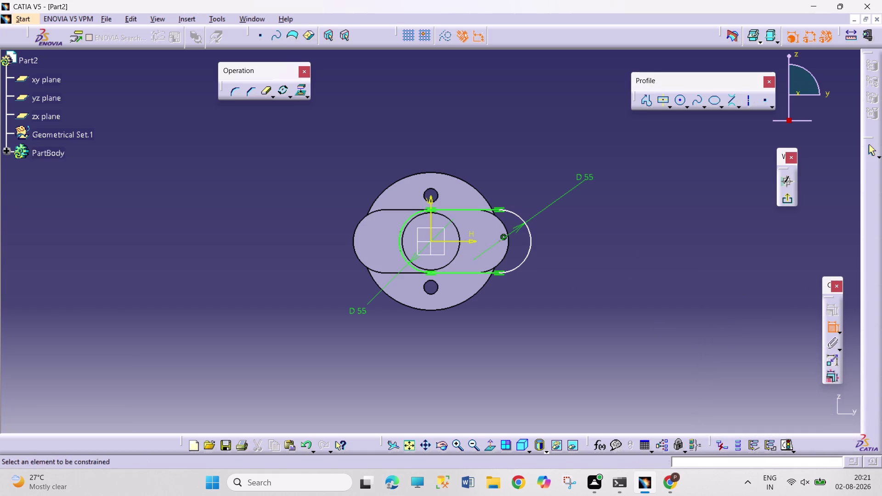
click(462, 212)
click(501, 161)
double_click(505, 161)
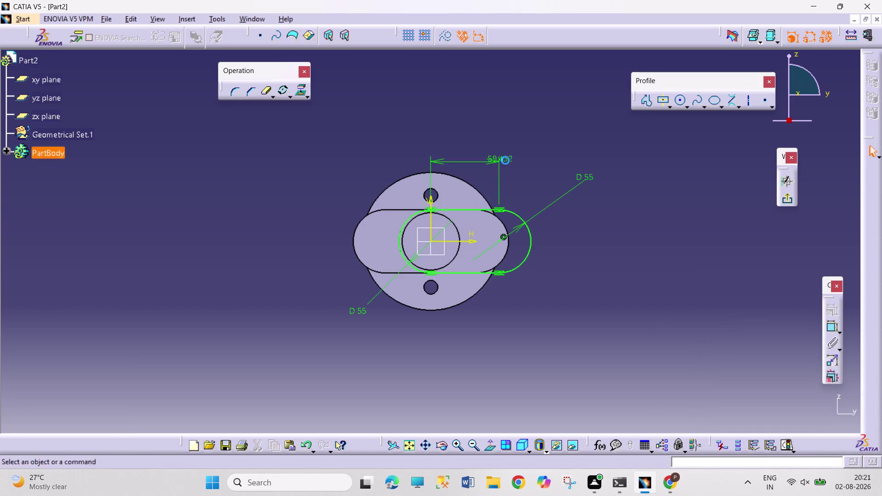
text(40)
key(Return)
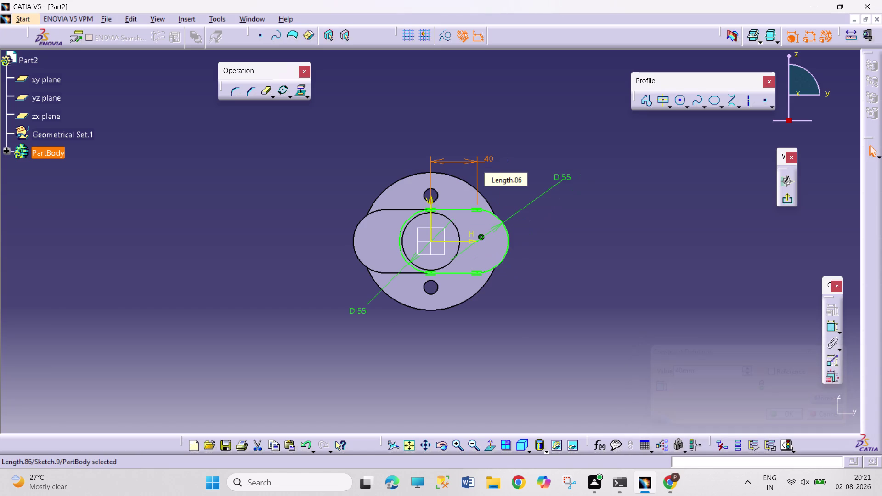
click(785, 199)
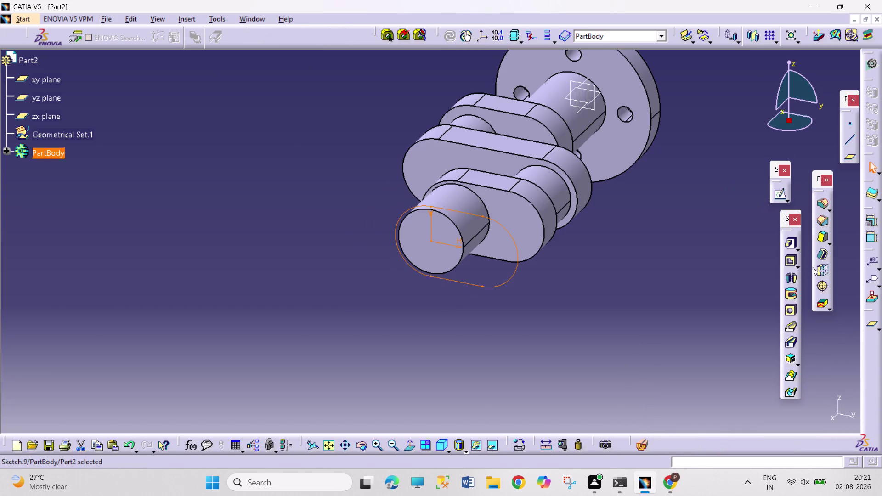
Pad the slot outline 22 mm and start a sketch on the outer web's end face.
click(792, 248)
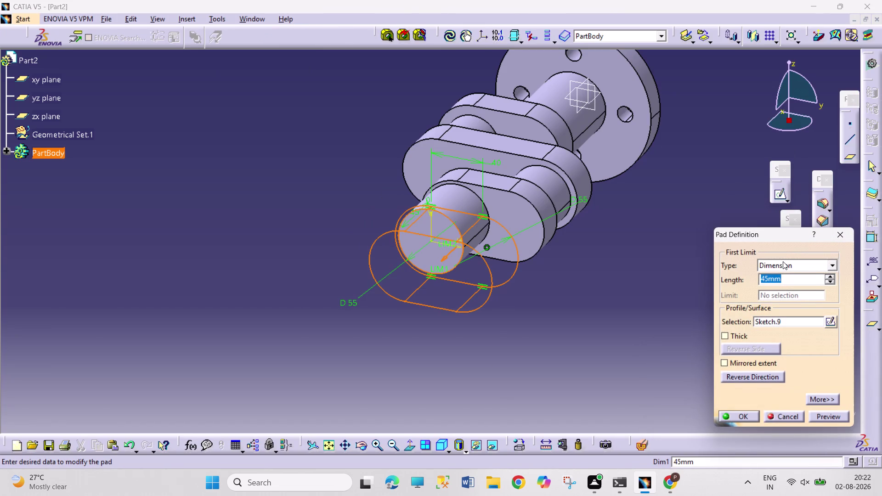
text(22)
key(Return)
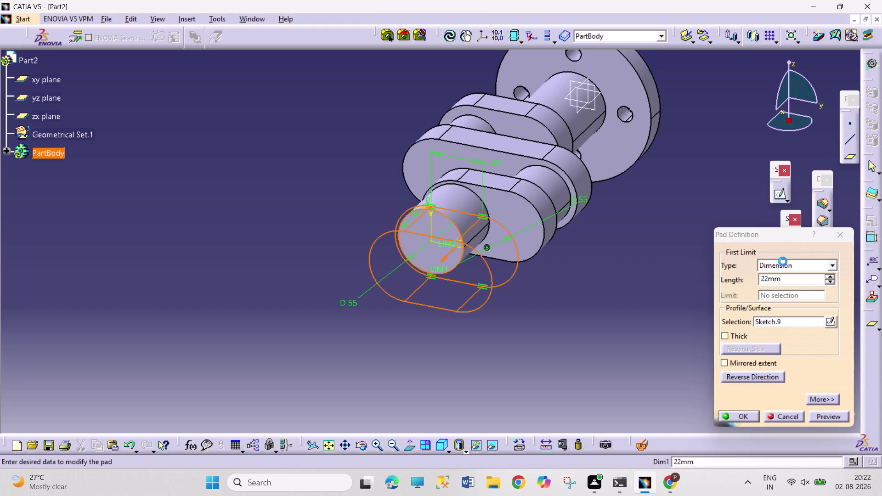
click(665, 338)
click(479, 266)
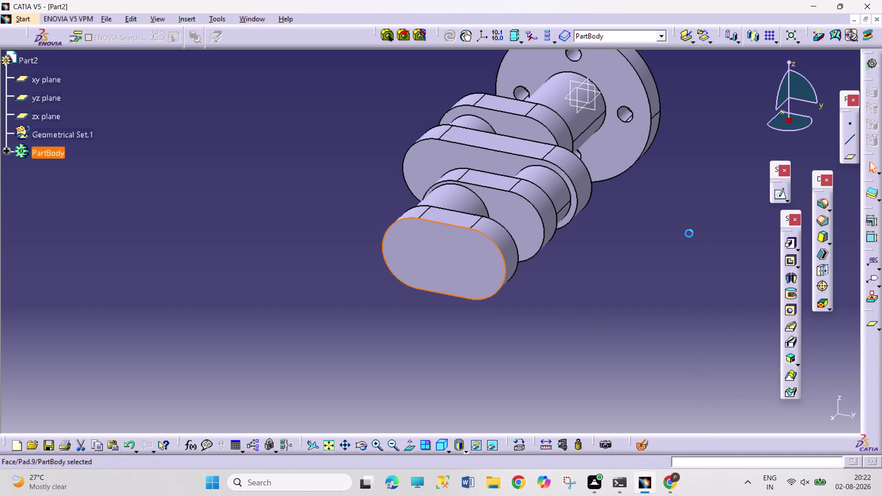
click(773, 194)
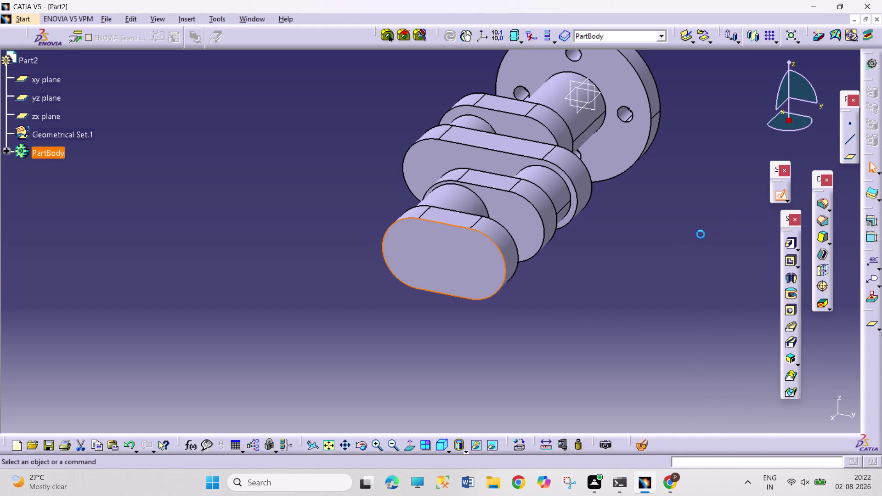
click(676, 103)
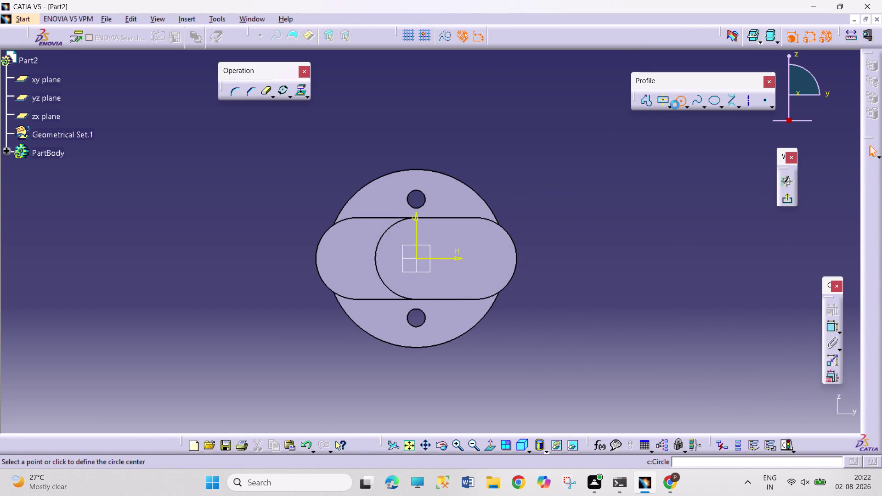
Draw a circle inside the web's rounded end and constrain it concentric with that arc.
click(481, 257)
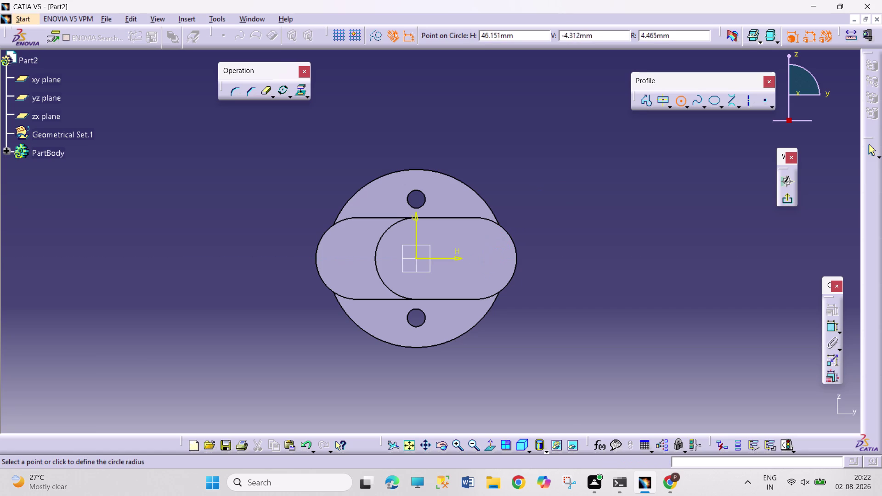
click(492, 282)
drag(564, 281, 559, 277)
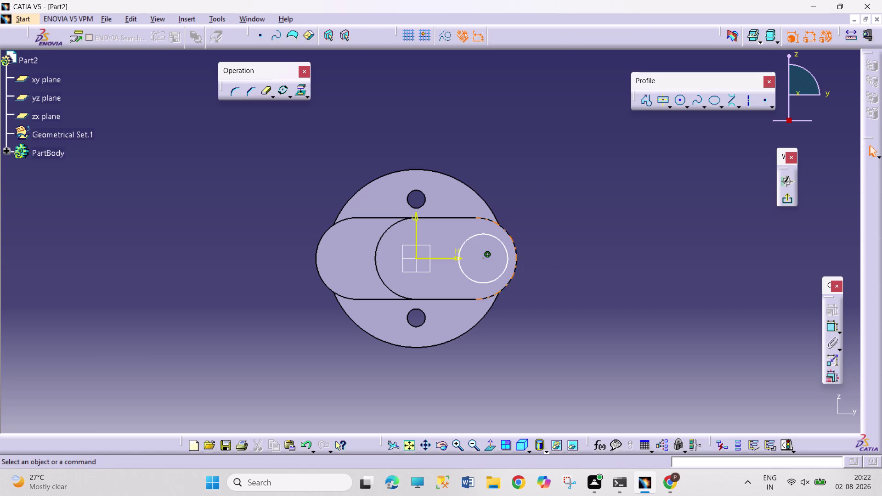
click(516, 267)
click(506, 265)
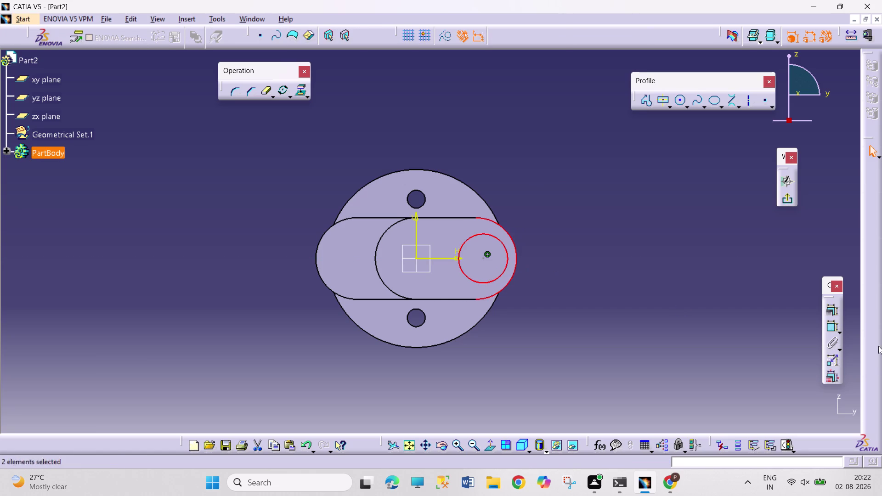
click(835, 315)
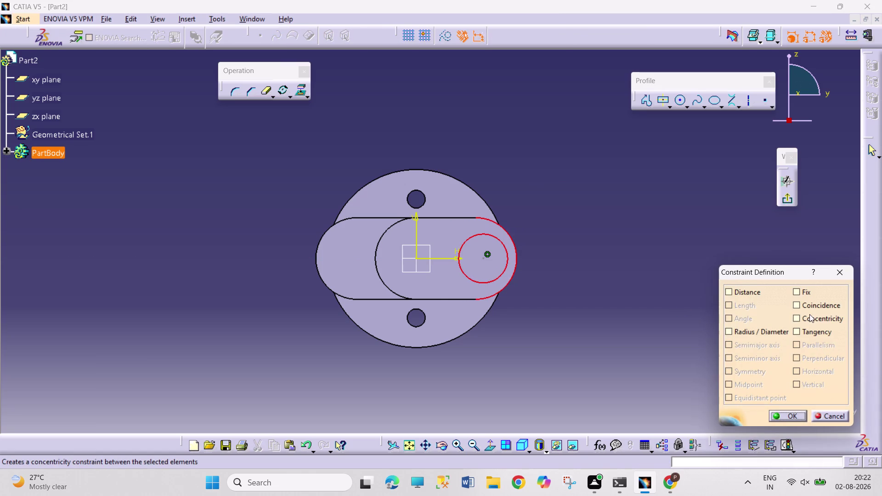
click(810, 318)
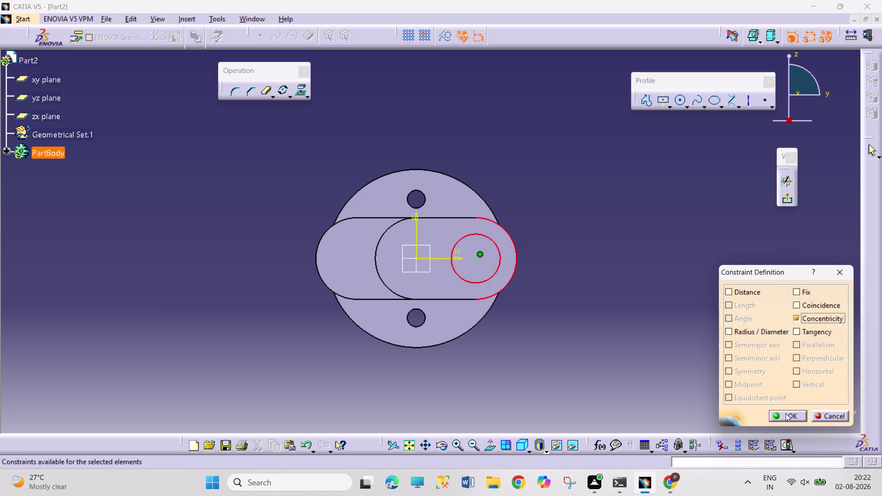
click(785, 413)
click(833, 331)
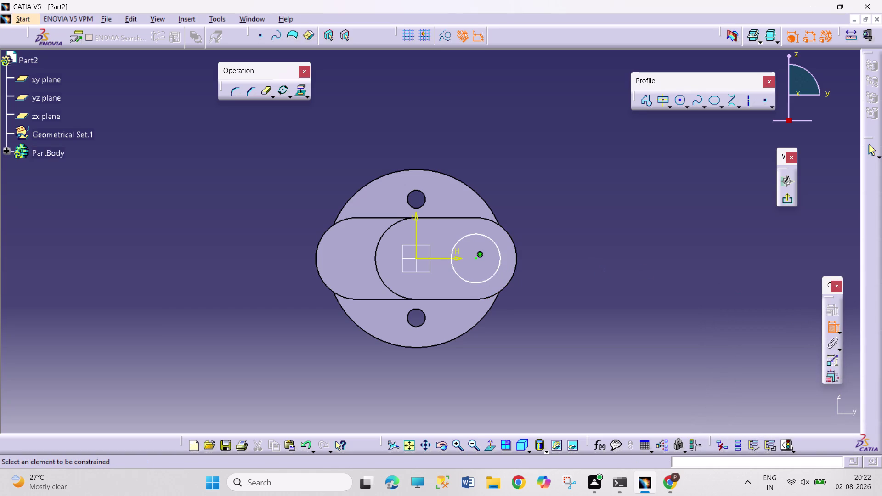
Dimension the new circle to a 45 mm diameter.
click(499, 254)
click(546, 217)
double_click(549, 214)
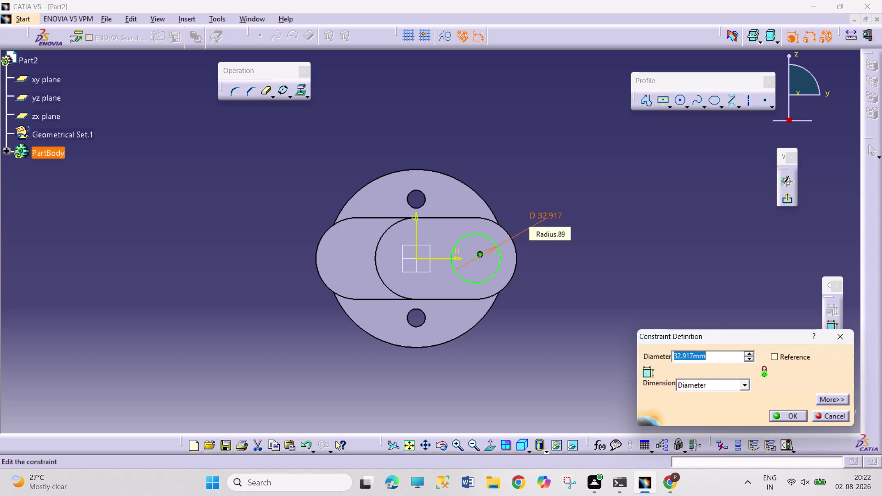
text(45)
key(Return)
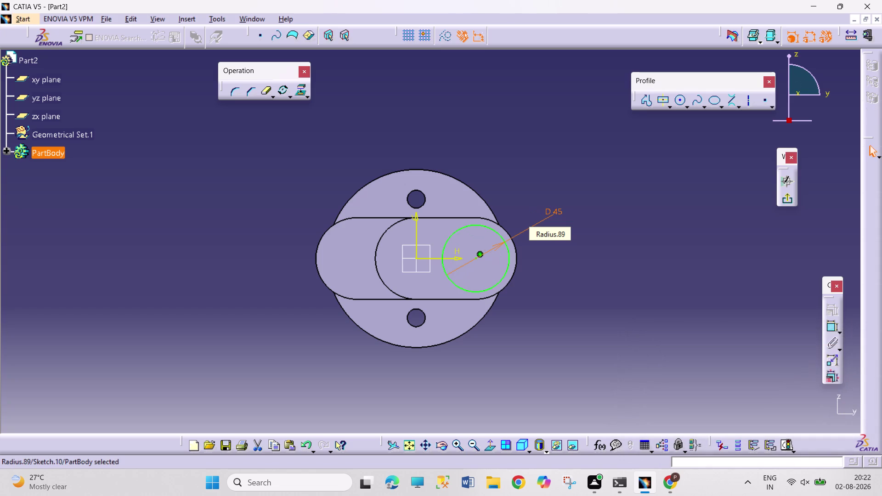
Exit the sketch, pad the circle 35 mm into a pin, and sketch on its end face.
click(786, 200)
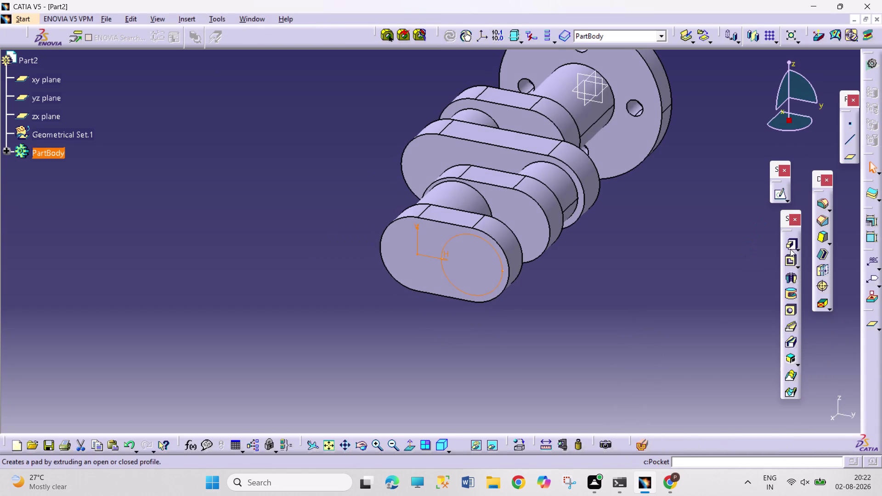
click(788, 238)
text(35)
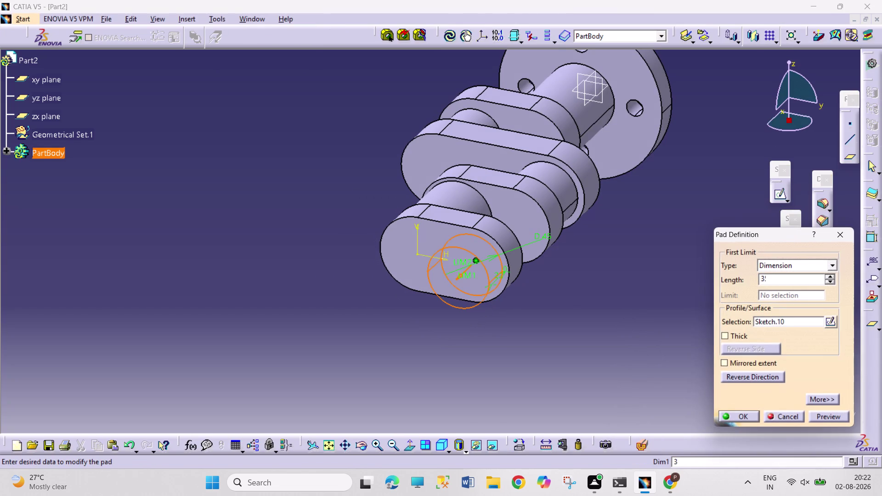
key(Return)
click(662, 301)
click(471, 287)
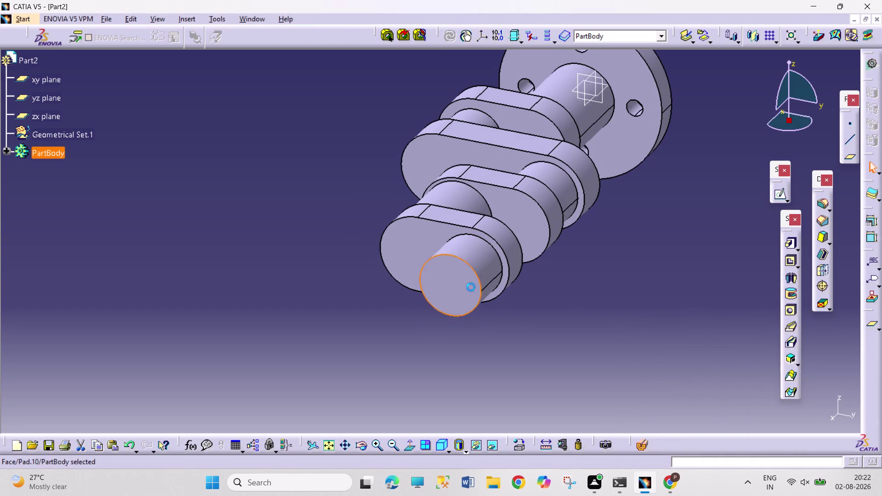
click(779, 190)
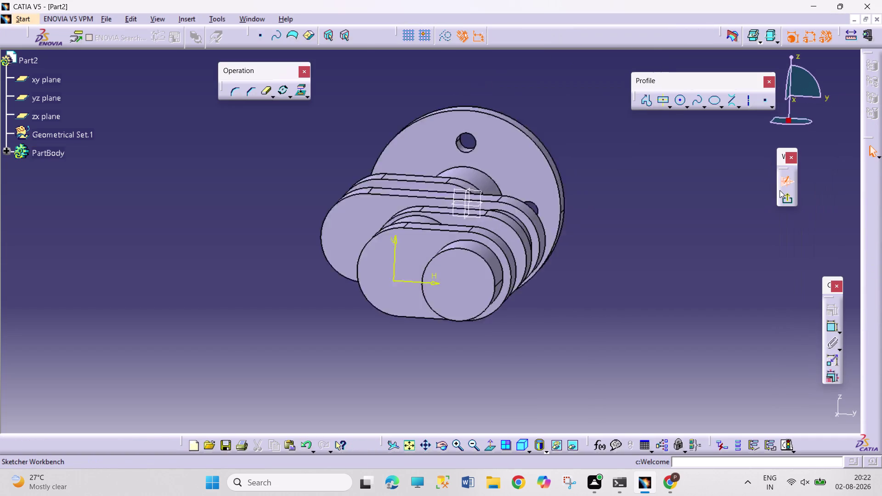
Draw a larger circle around the pin's circle and select both circles.
click(678, 104)
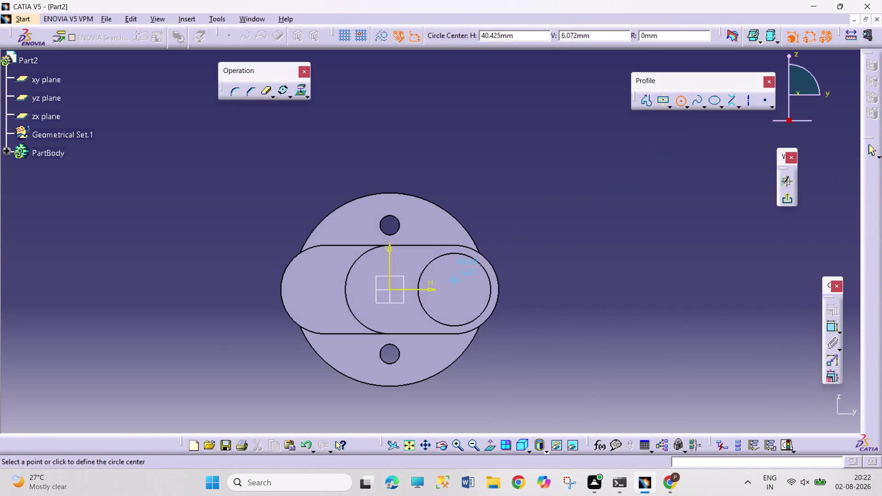
click(455, 290)
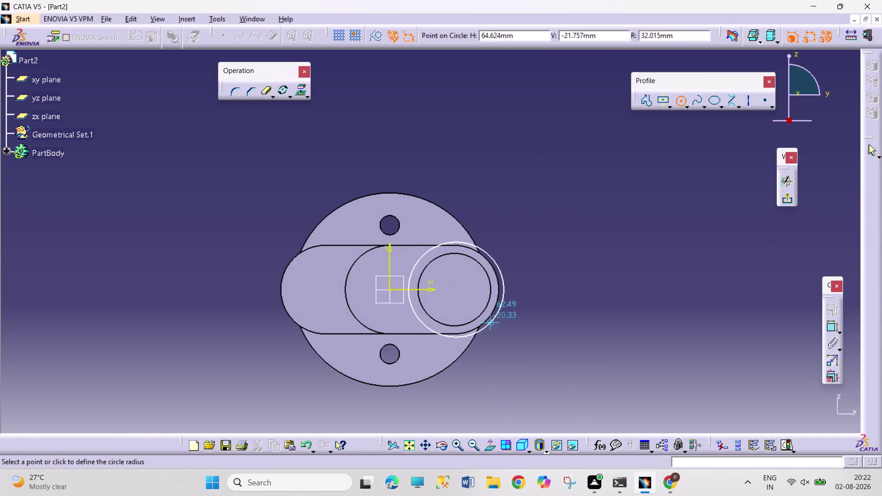
click(504, 334)
click(635, 317)
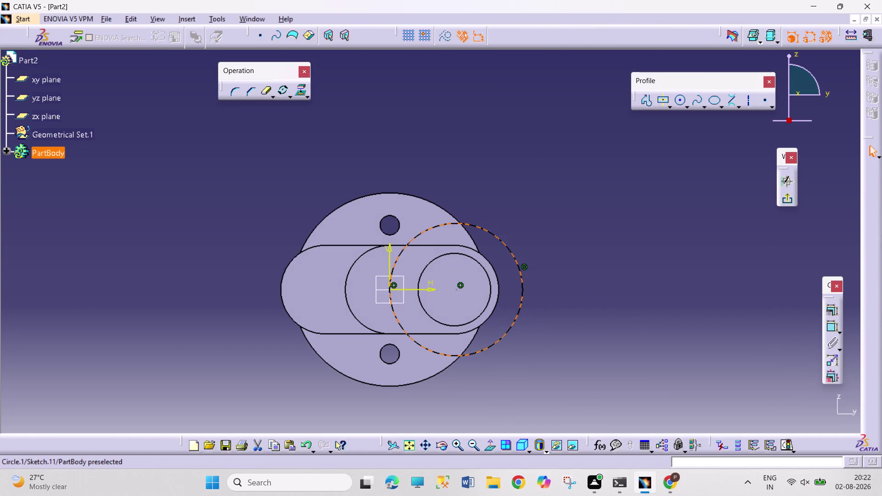
click(523, 296)
click(485, 299)
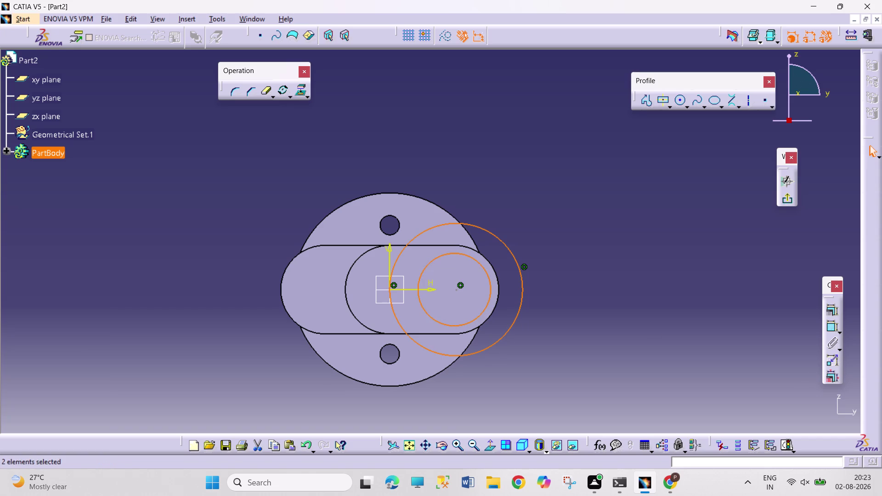
click(827, 311)
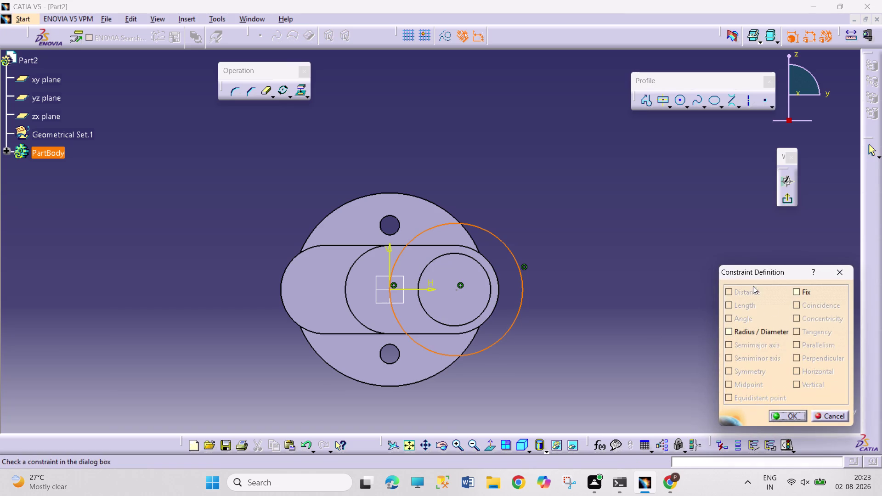
click(707, 243)
click(814, 415)
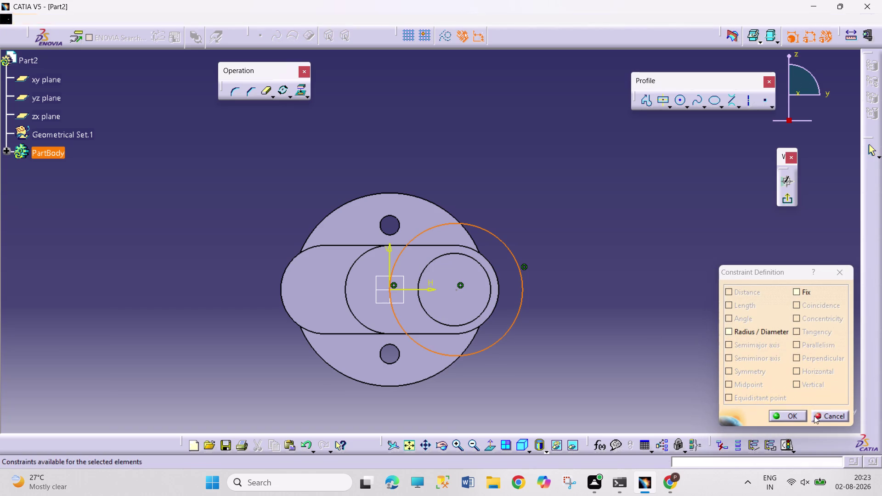
Make the larger circle concentric with the pin's circle.
click(576, 309)
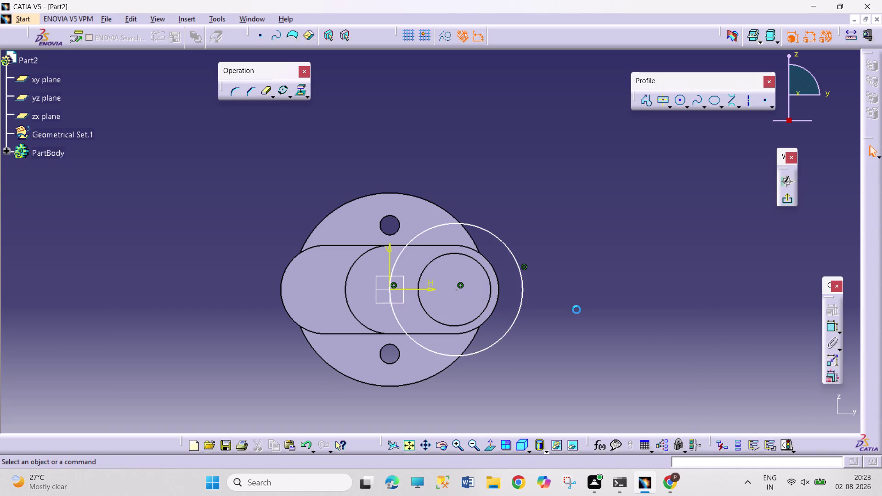
click(482, 306)
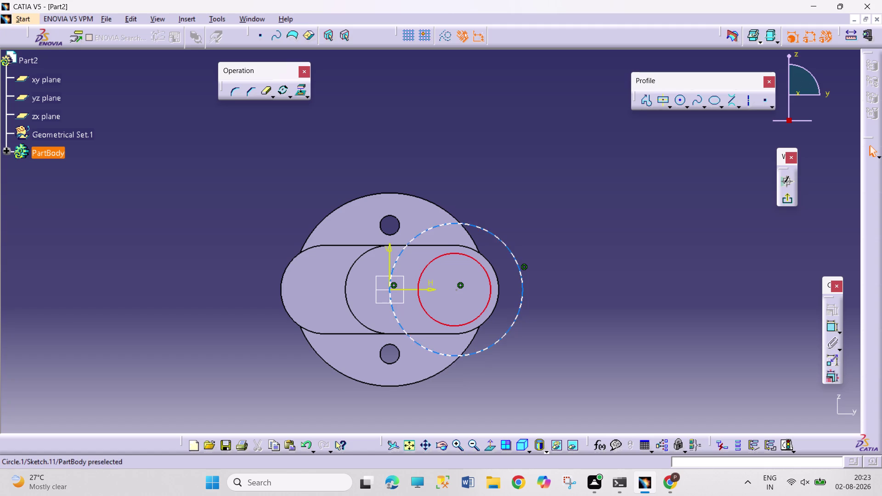
click(518, 314)
click(836, 307)
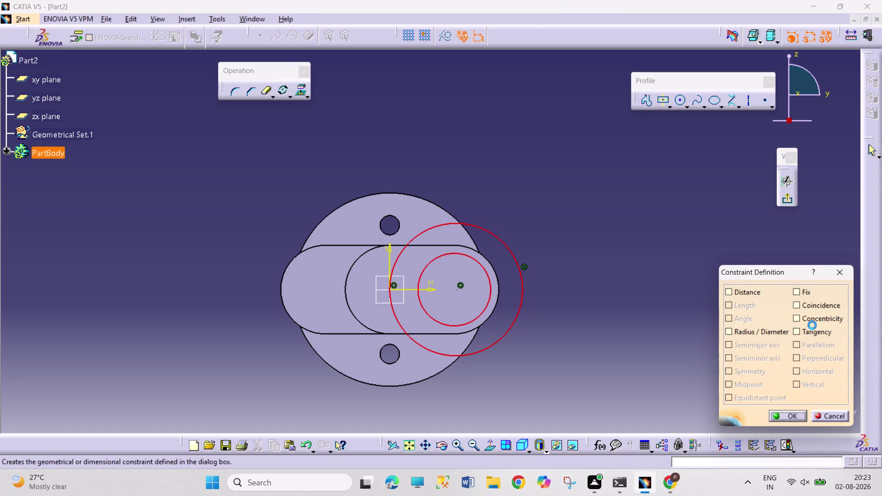
click(812, 321)
click(784, 415)
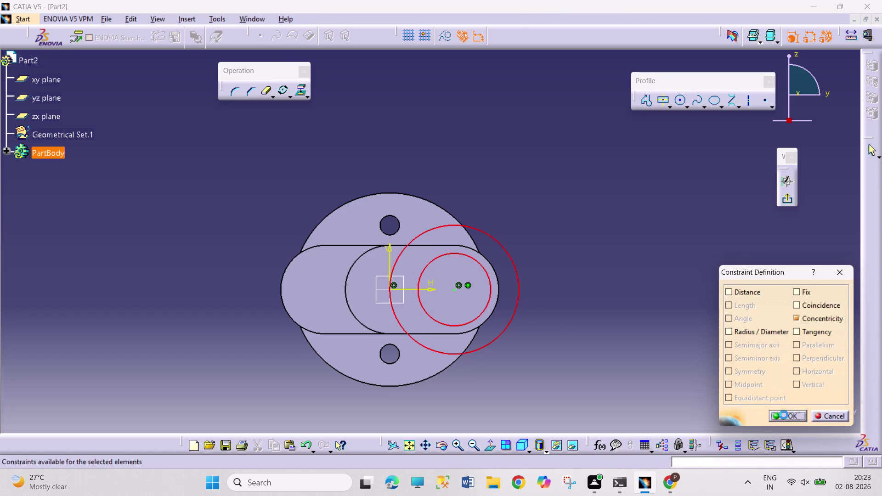
click(828, 330)
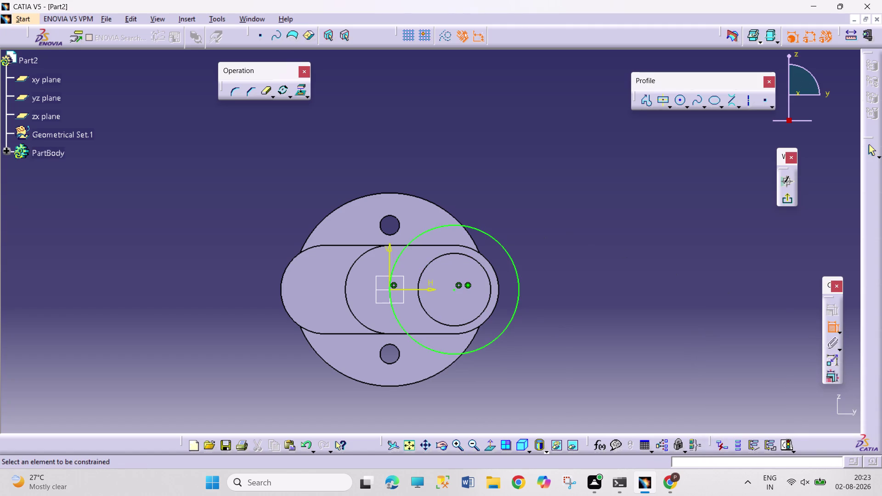
Dimension the larger circle's diameter to 55 mm.
click(507, 252)
click(560, 233)
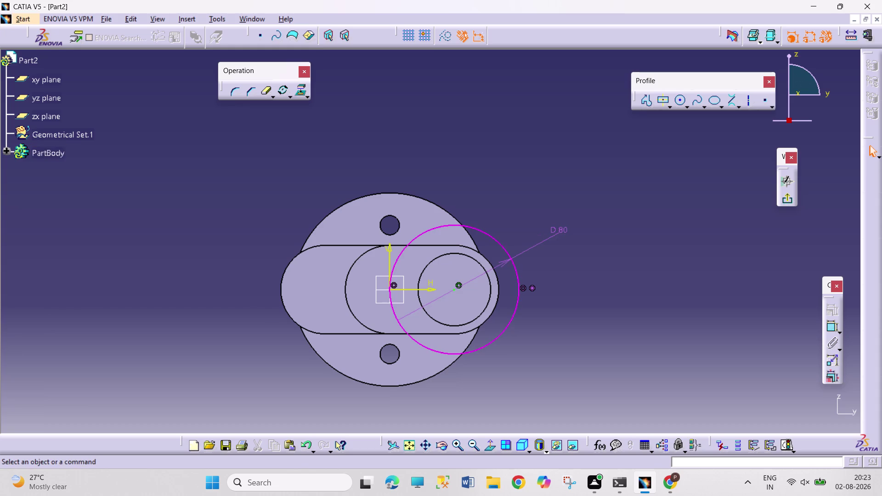
right_click(564, 232)
click(644, 368)
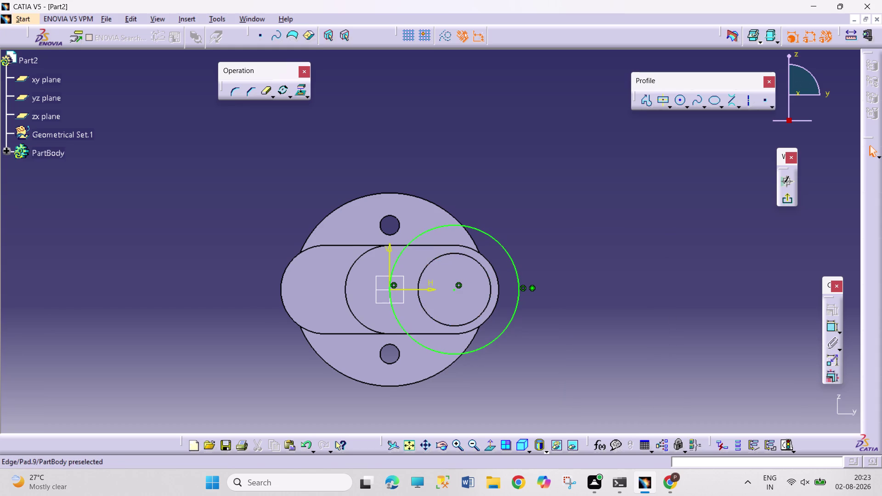
right_click(532, 288)
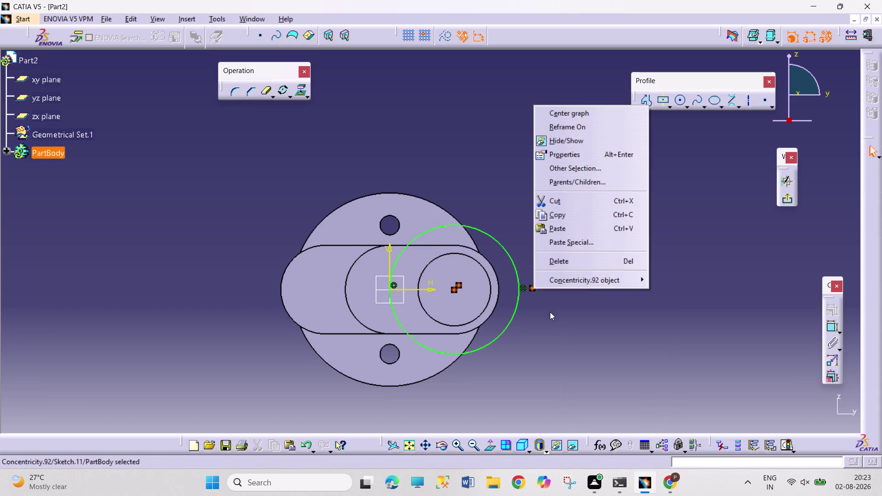
click(565, 262)
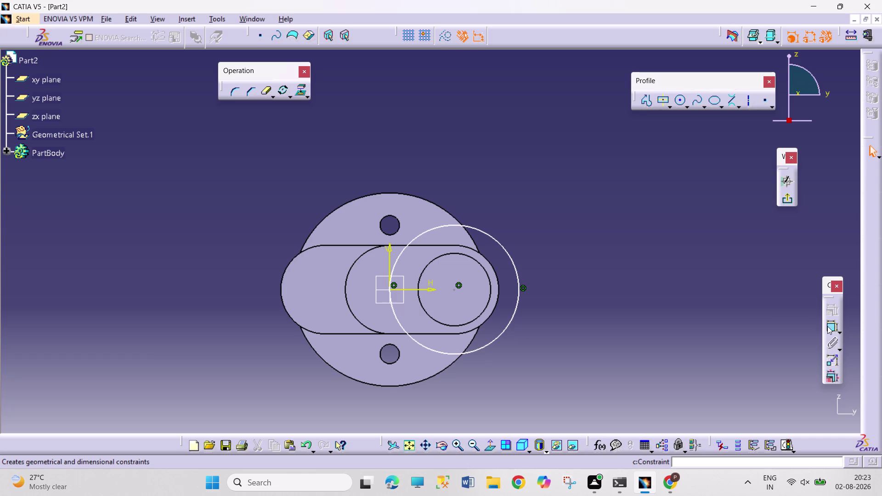
click(827, 326)
click(518, 274)
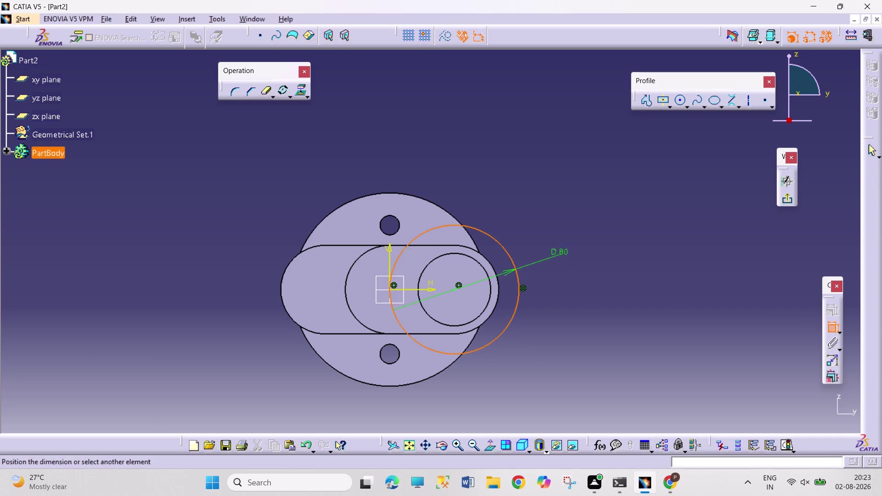
click(565, 253)
double_click(568, 249)
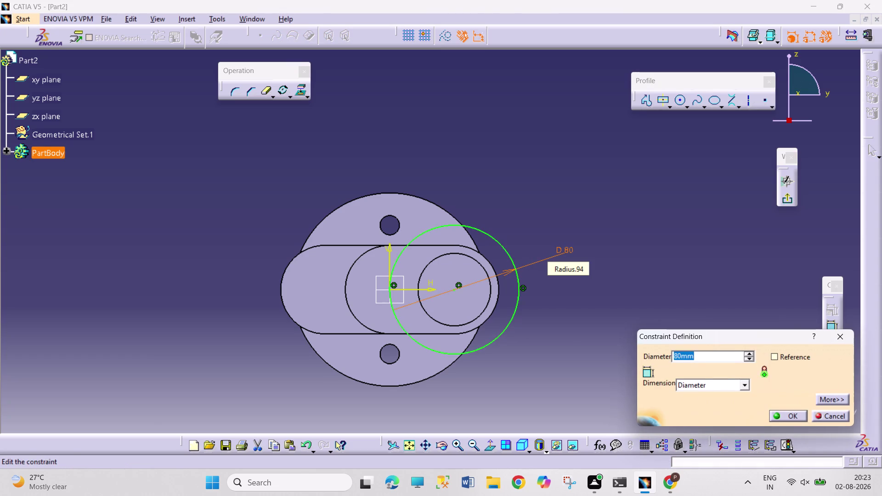
text(55)
key(Return)
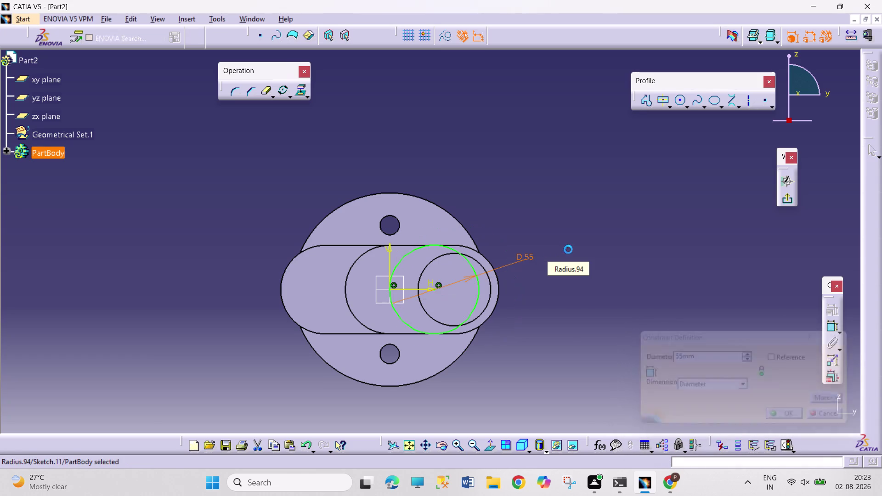
Change options for the 55 mm circle from its context menu.
click(562, 312)
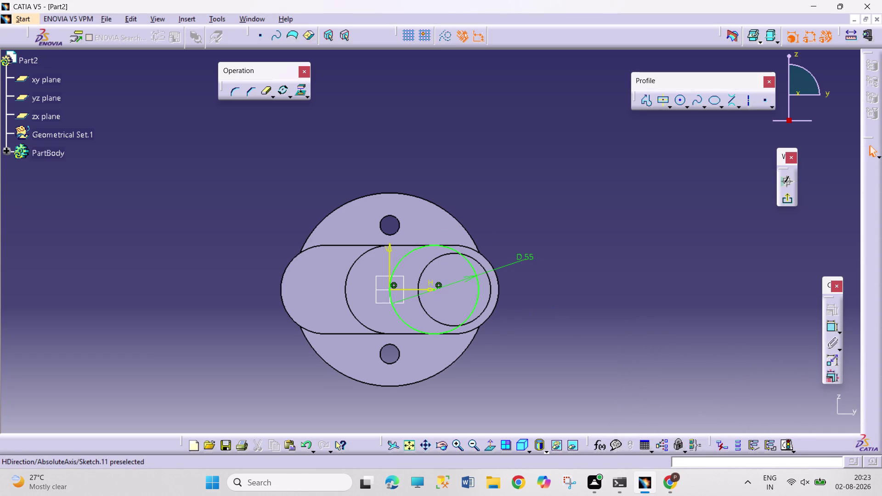
right_click(391, 286)
click(369, 327)
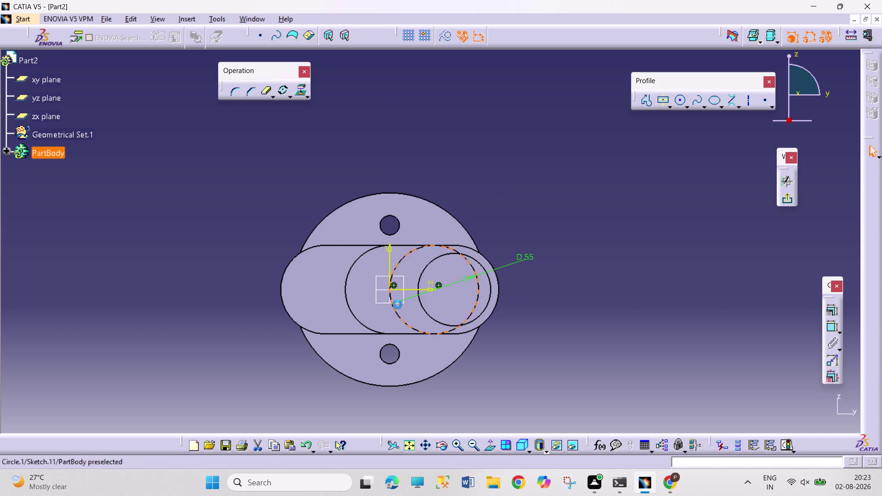
right_click(394, 284)
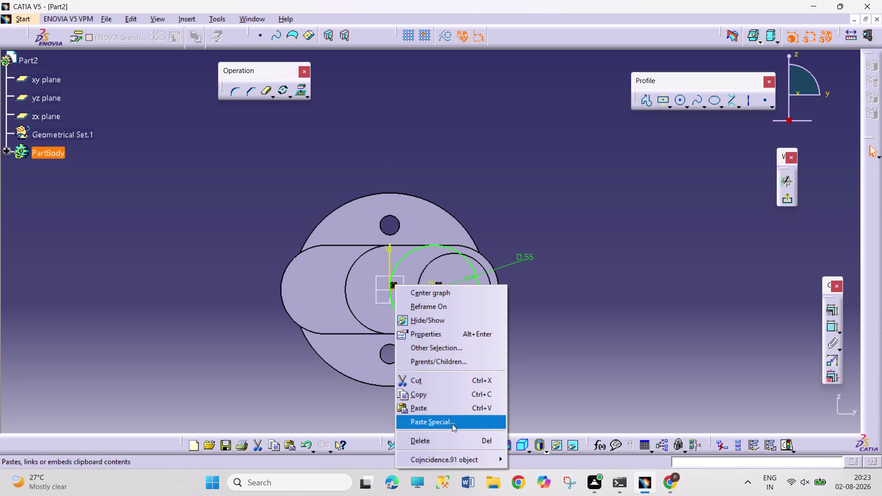
click(452, 435)
click(543, 378)
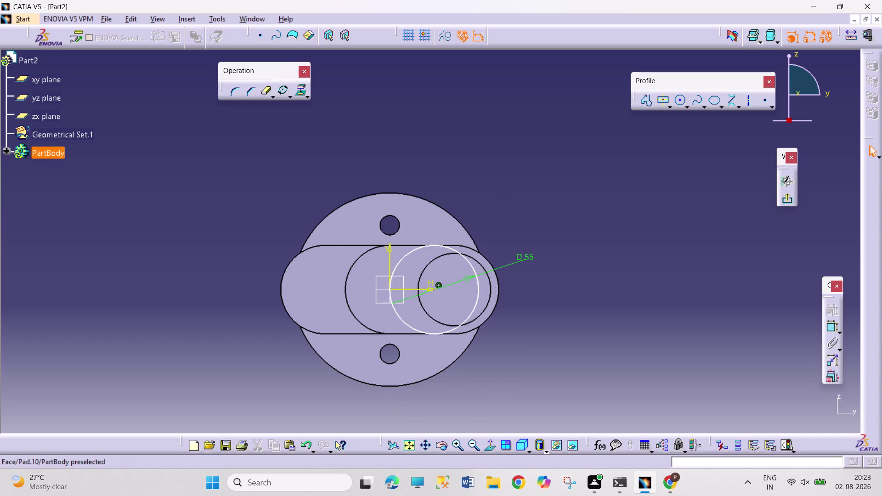
Constrain the 55 mm circle concentric with the right-hand end arc.
click(471, 312)
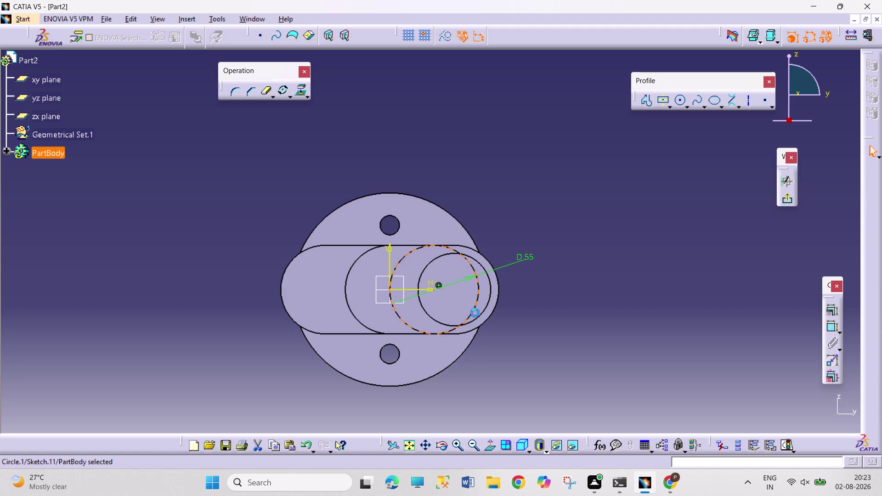
click(484, 311)
click(833, 317)
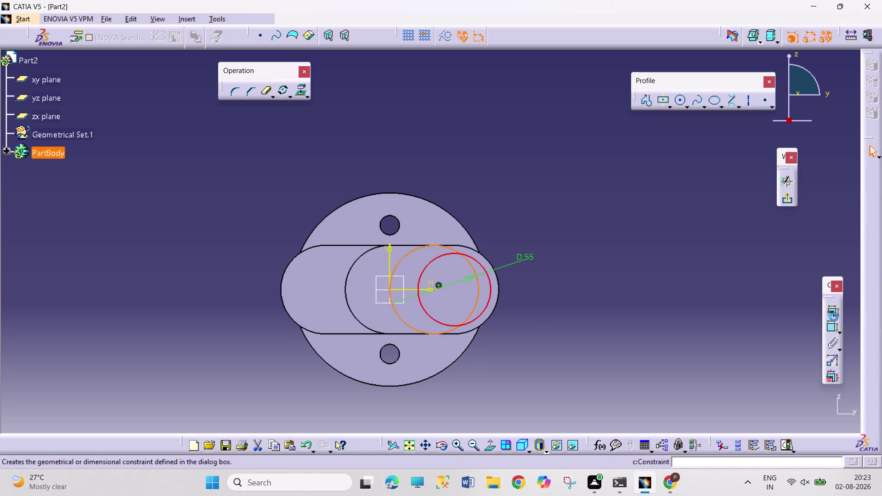
click(819, 318)
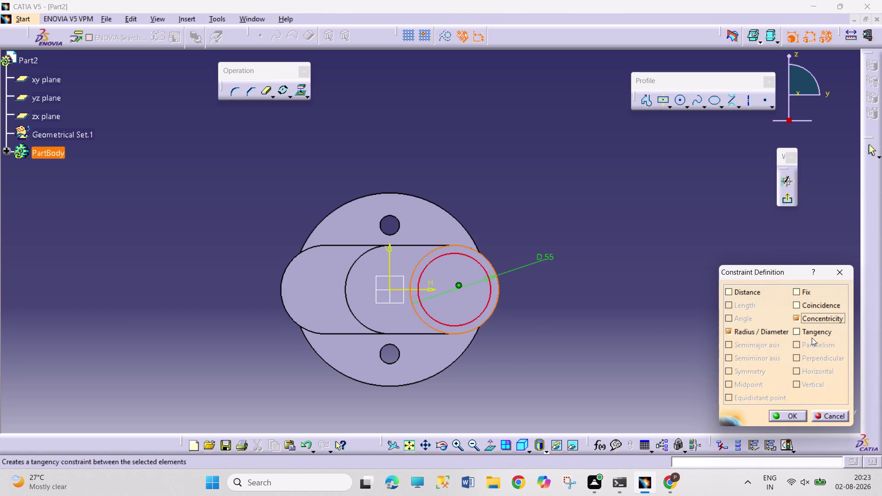
click(792, 412)
click(660, 355)
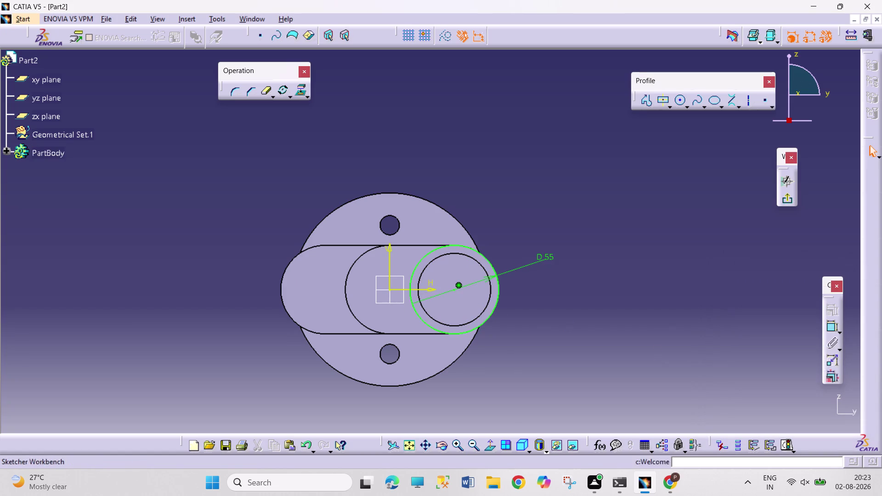
click(680, 100)
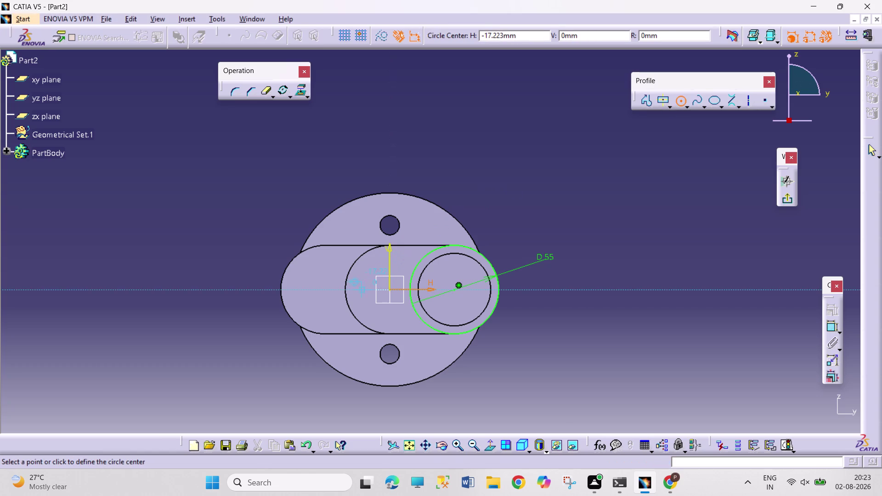
Draw a circle left of the origin and dimension it to 55 mm diameter.
click(362, 291)
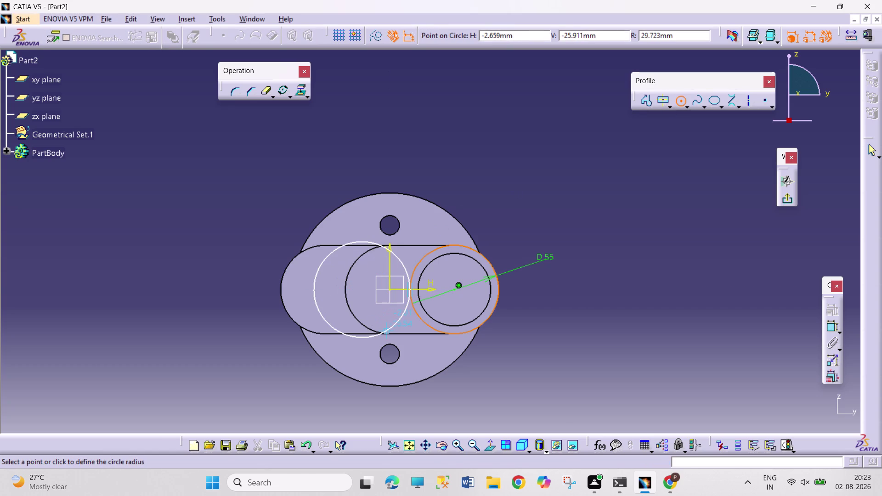
click(379, 323)
click(830, 328)
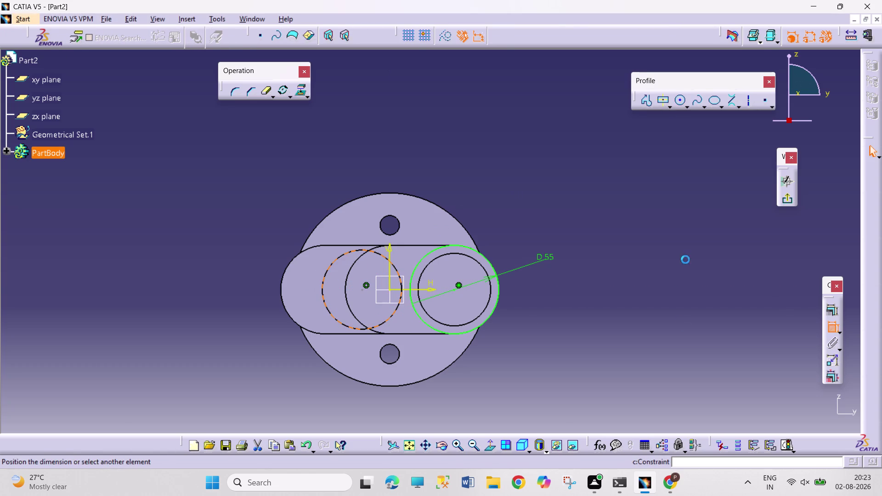
click(376, 160)
double_click(383, 156)
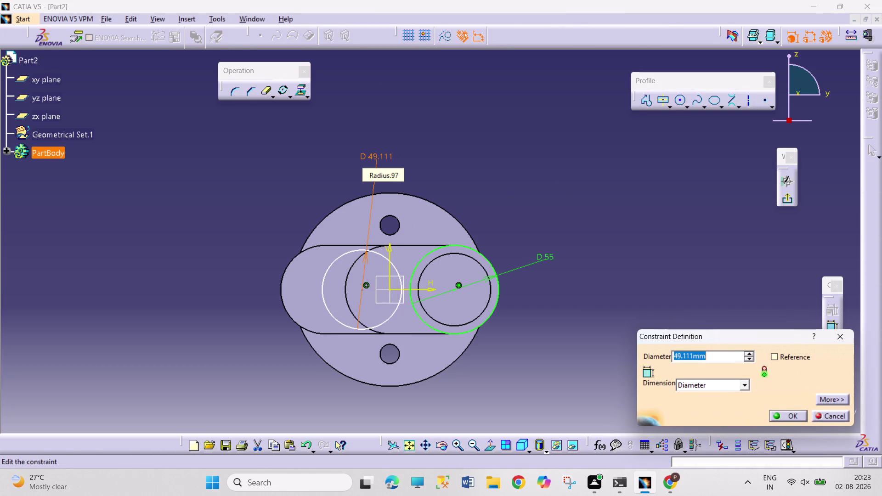
text(55)
key(Return)
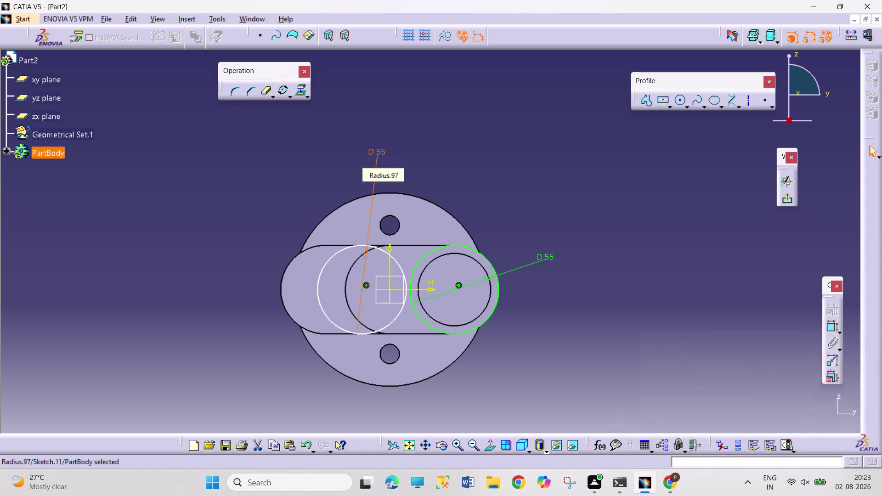
click(629, 229)
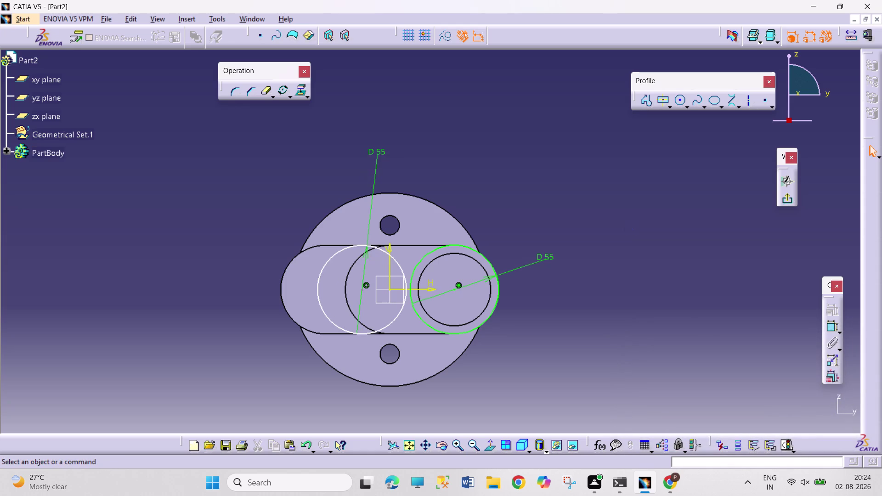
Orbit the view to check the sketch against the shaft, then restore the sketch view.
click(439, 441)
drag(270, 228, 343, 286)
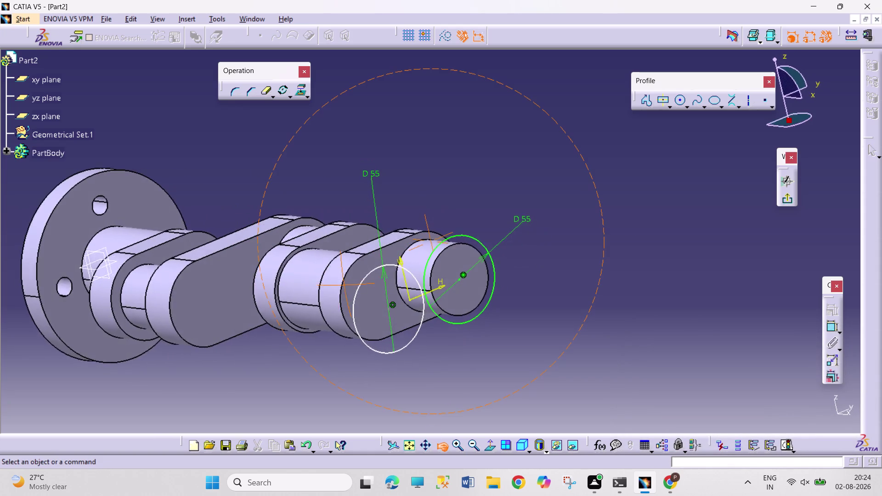
drag(343, 285, 339, 304)
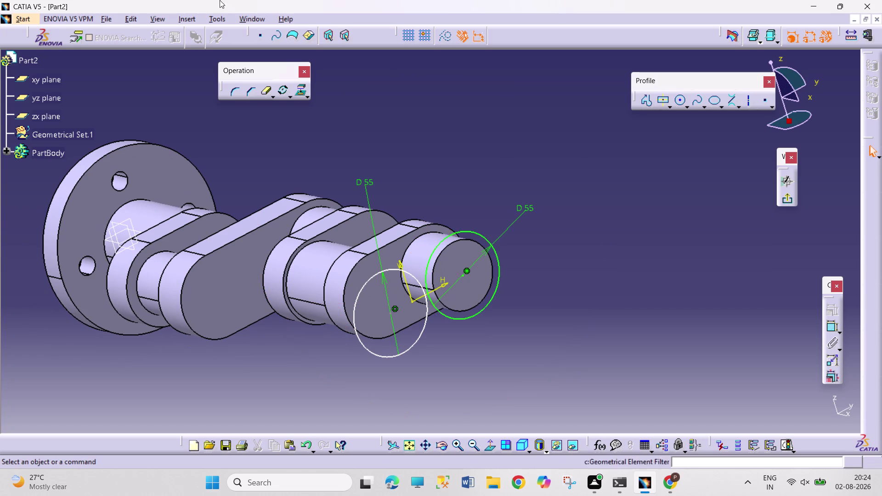
click(496, 448)
click(830, 330)
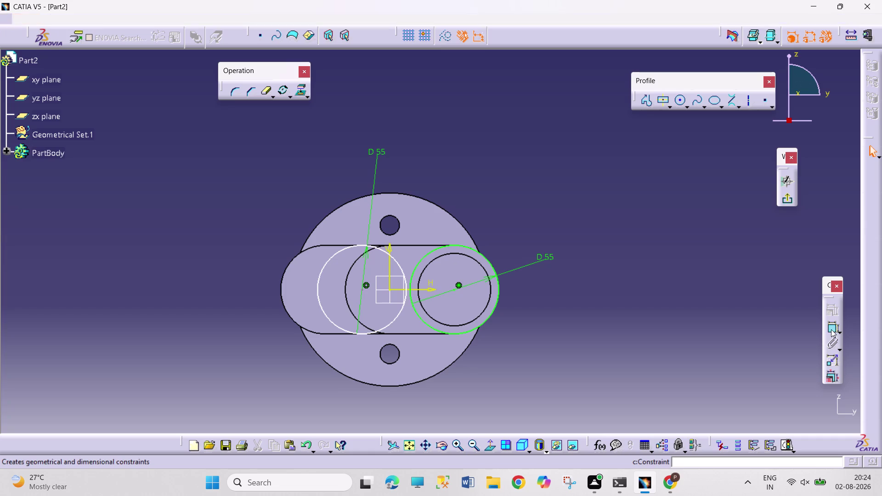
click(362, 291)
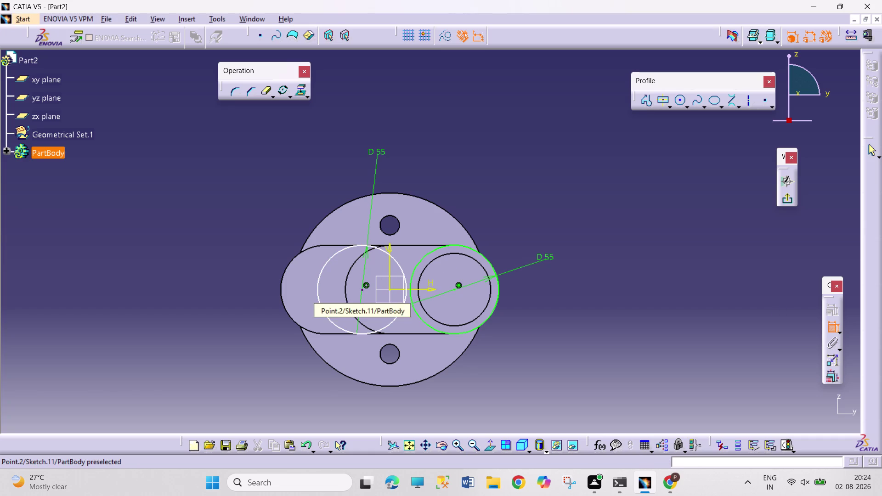
Space the two circle centres 80 mm apart.
click(452, 290)
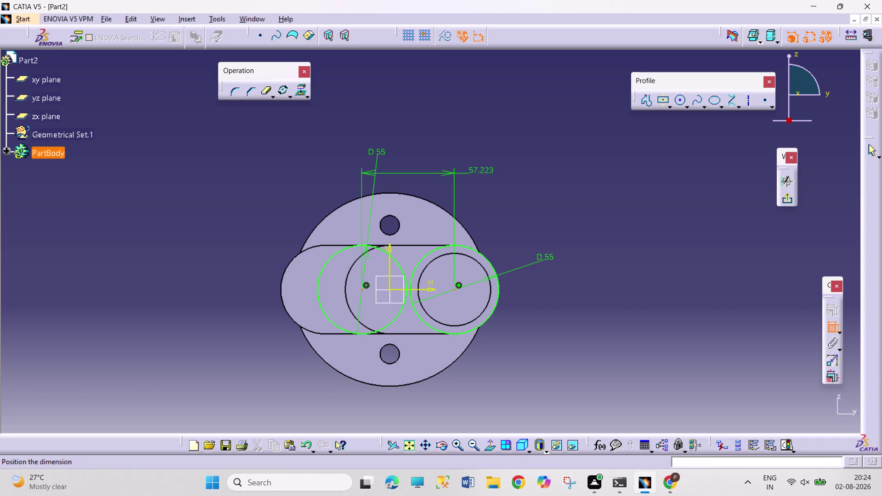
click(498, 174)
double_click(499, 169)
text(80)
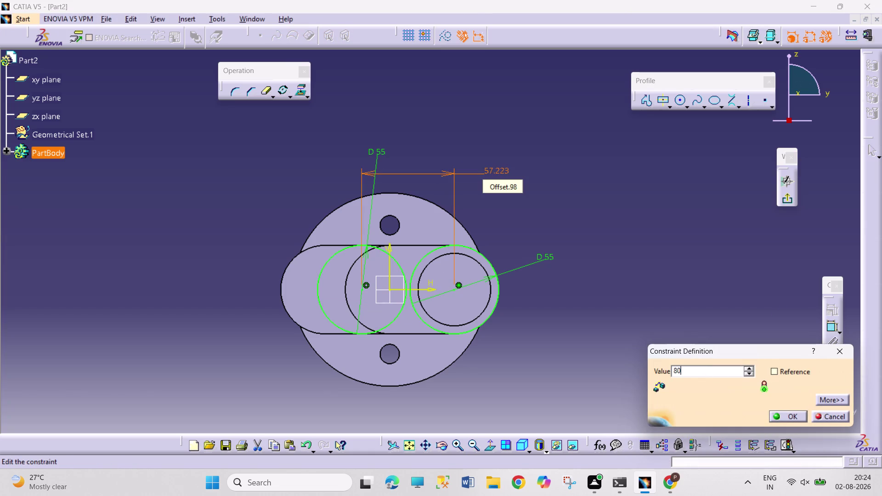
key(Return)
click(632, 226)
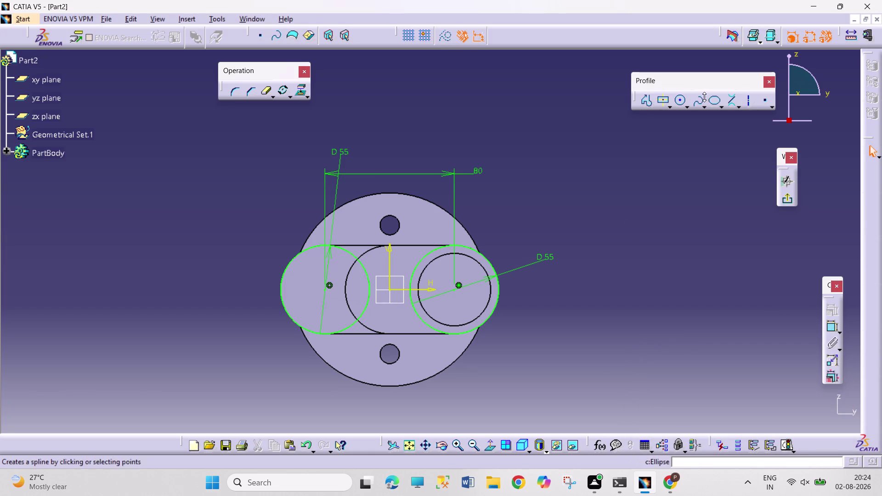
Join the circles with top and bottom bi-tangent lines.
click(729, 103)
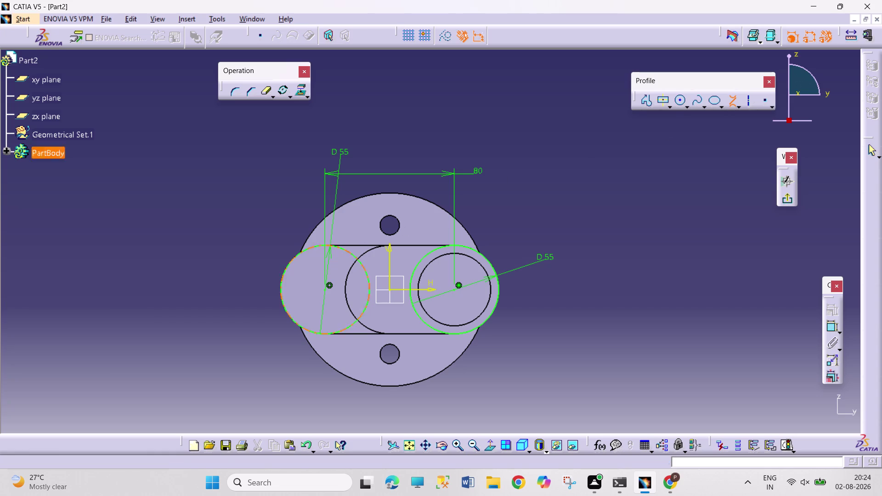
click(350, 253)
click(473, 249)
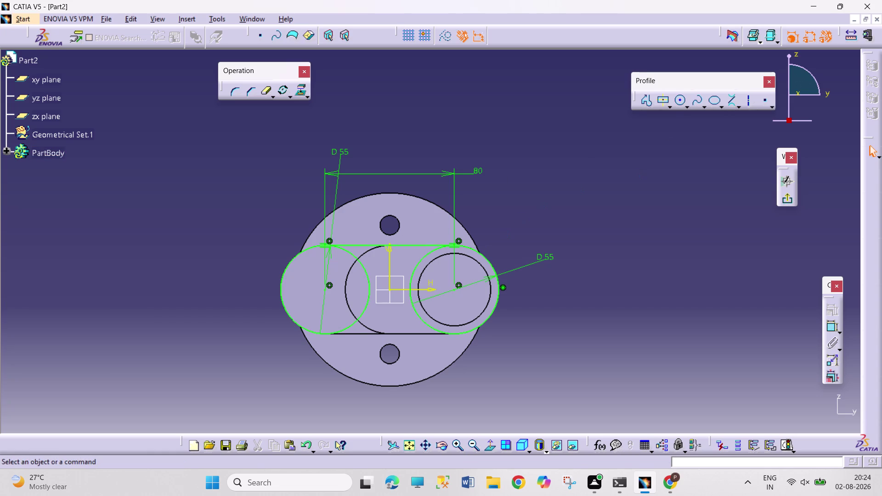
click(732, 96)
click(329, 334)
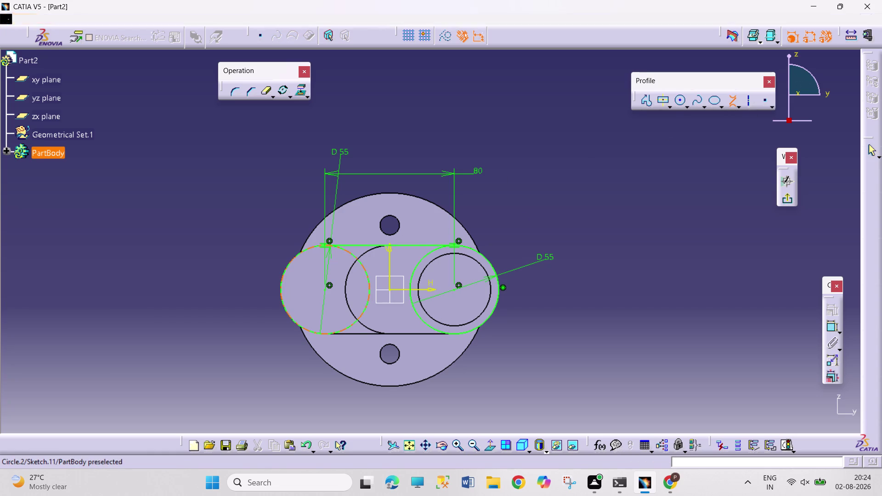
click(458, 334)
click(637, 337)
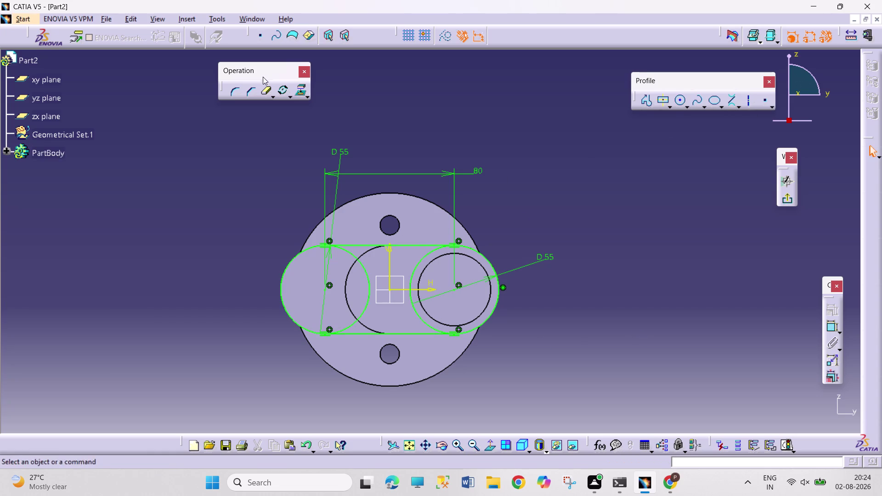
Quick Trim the inner arcs of both circles and exit the sketch.
double_click(263, 86)
click(362, 268)
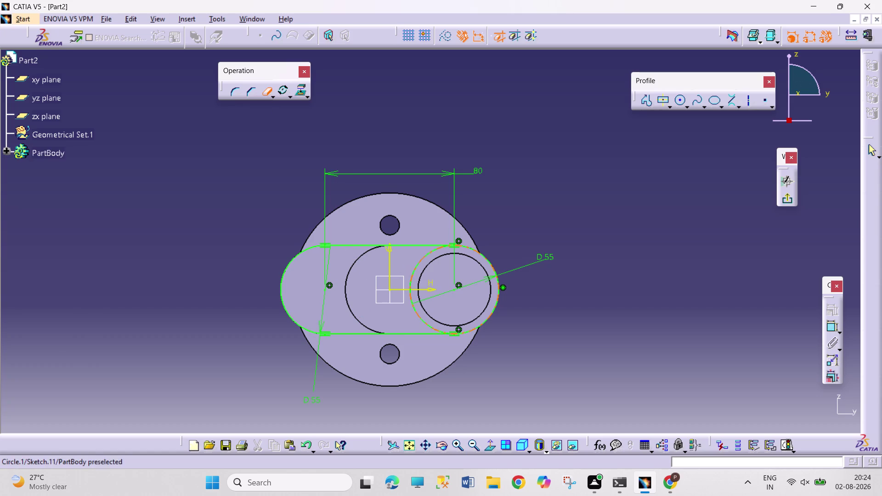
click(414, 271)
click(261, 90)
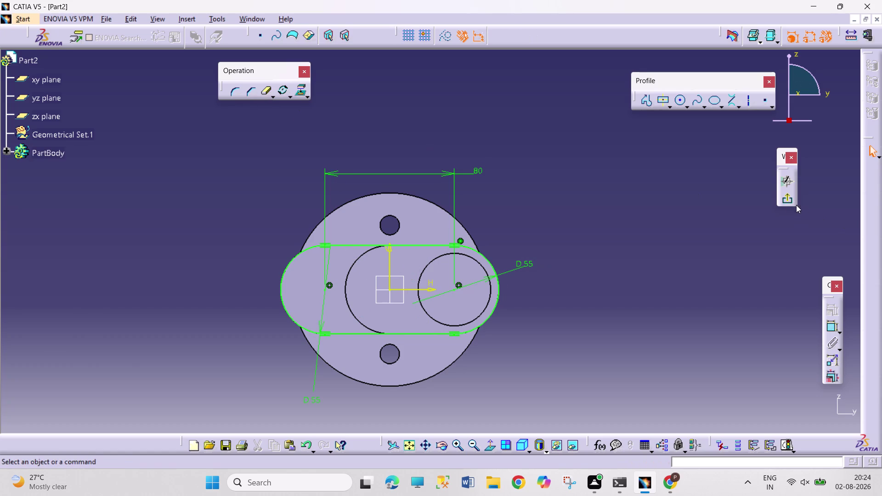
click(790, 201)
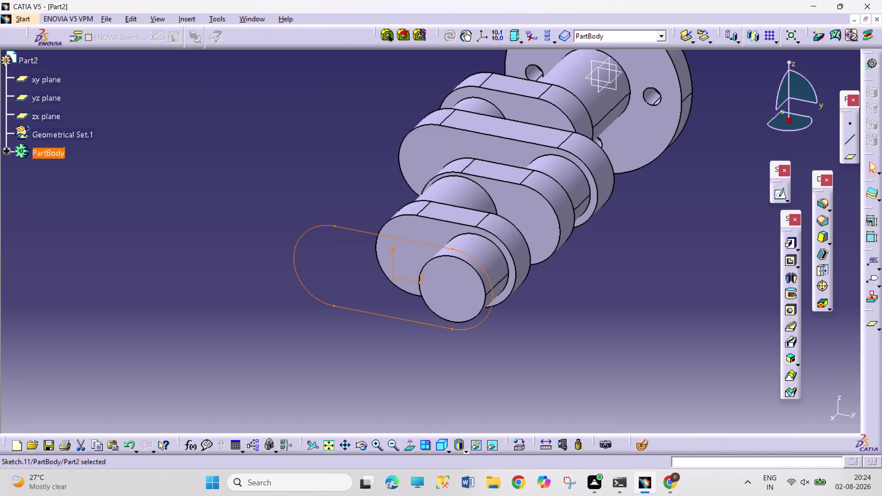
Pad the slot profile 25 mm, then sketch on the outer web's end face.
click(791, 243)
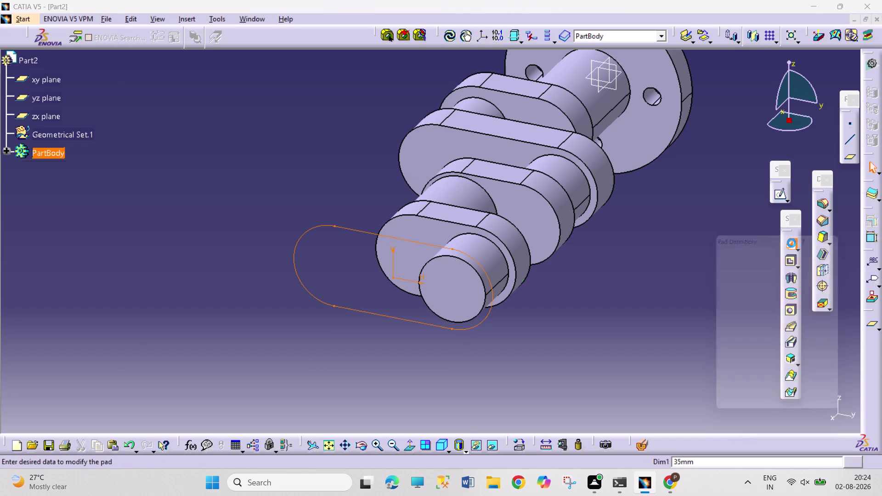
text(25)
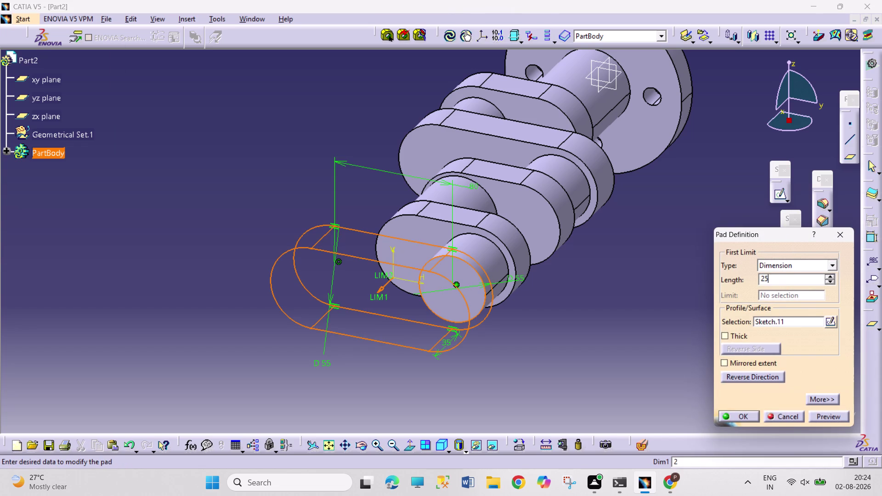
key(Return)
click(632, 295)
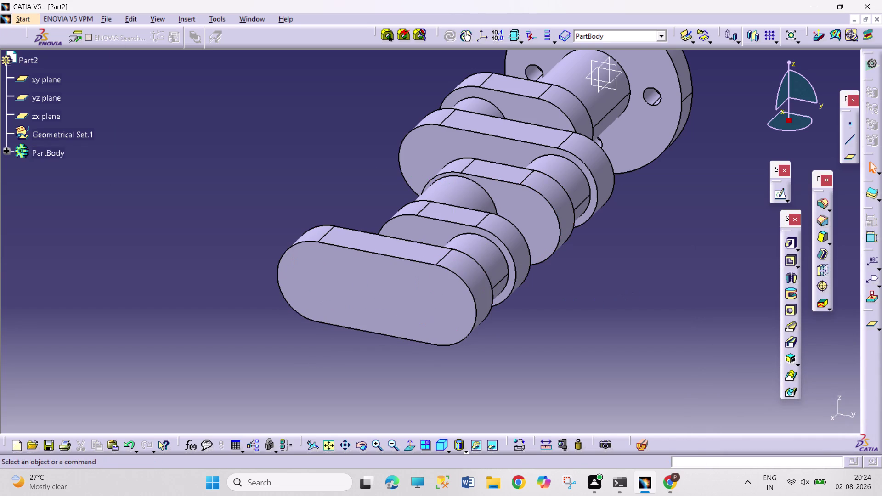
click(356, 278)
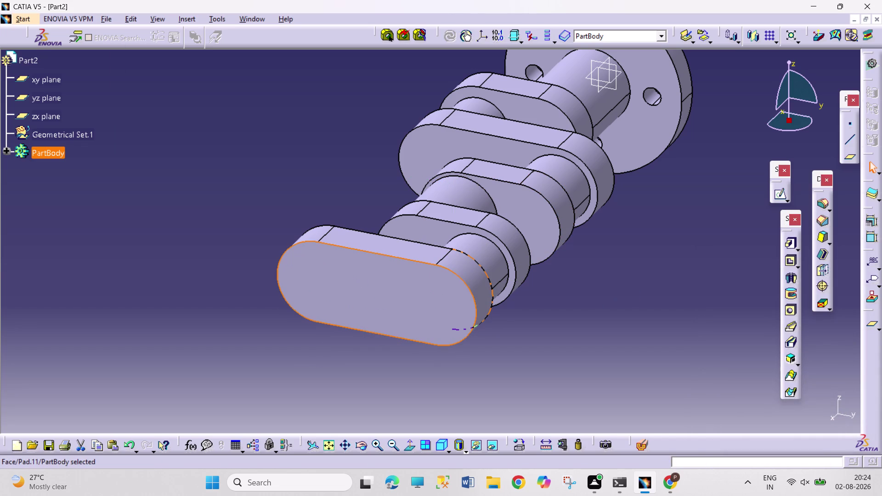
click(774, 198)
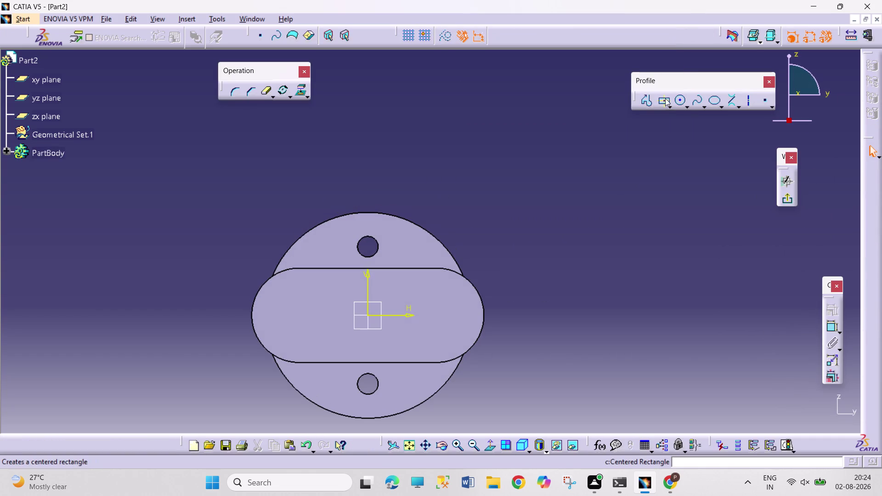
Draw a circle concentric with the oval face's left rounded edge.
click(681, 101)
click(293, 316)
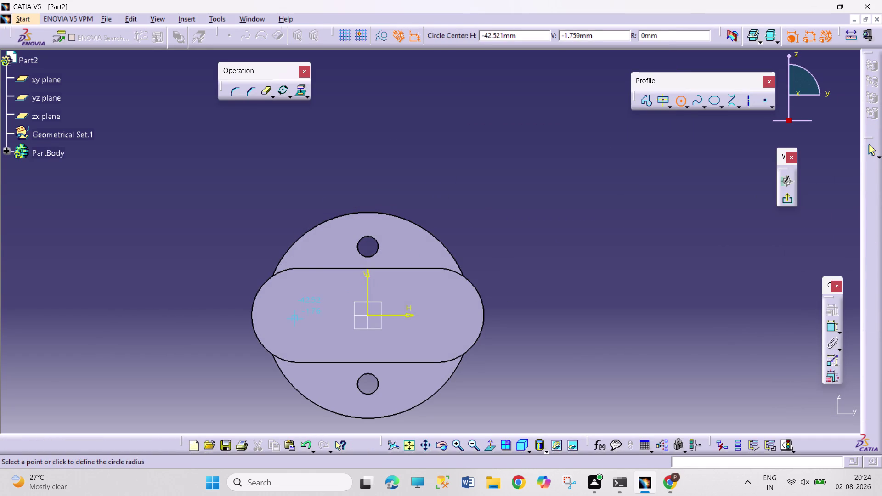
click(316, 340)
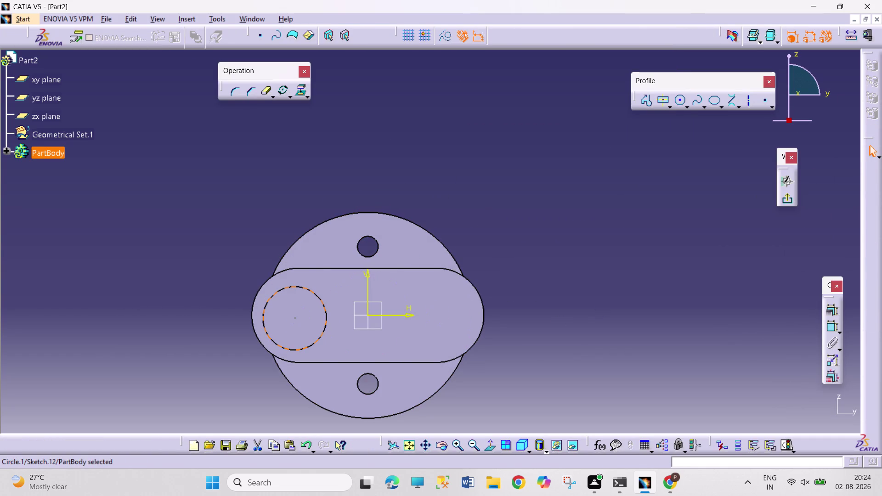
click(260, 290)
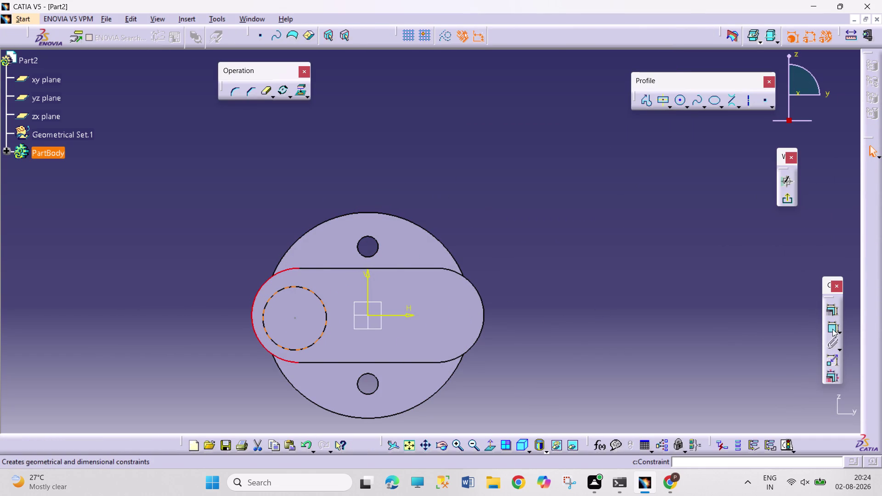
click(829, 314)
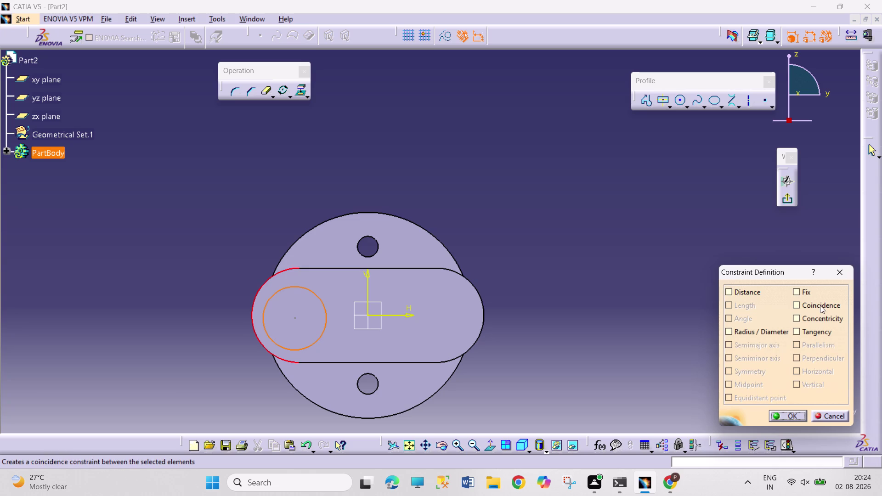
click(821, 318)
click(778, 412)
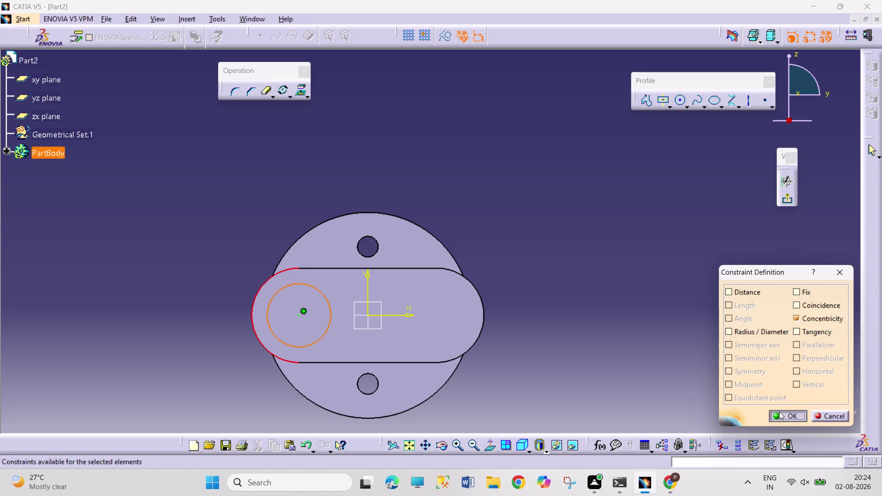
click(829, 328)
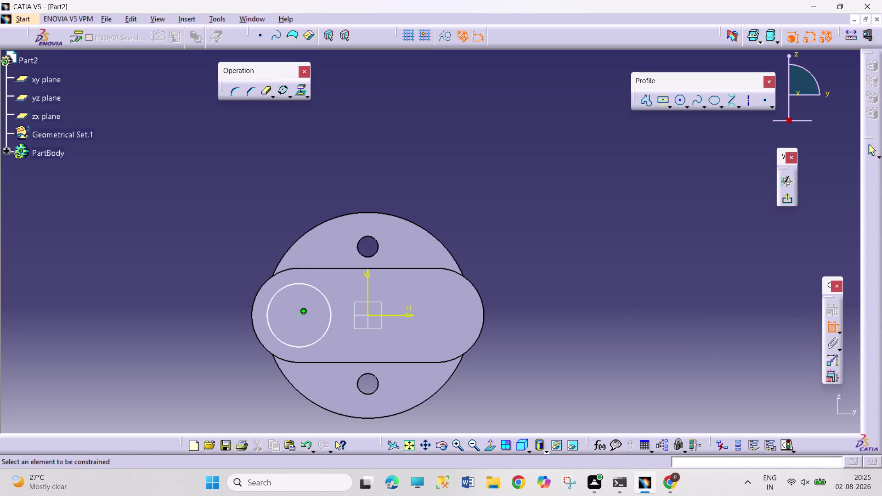
Dimension the circle to 40 mm diameter and exit the sketch.
click(293, 285)
click(247, 230)
double_click(249, 228)
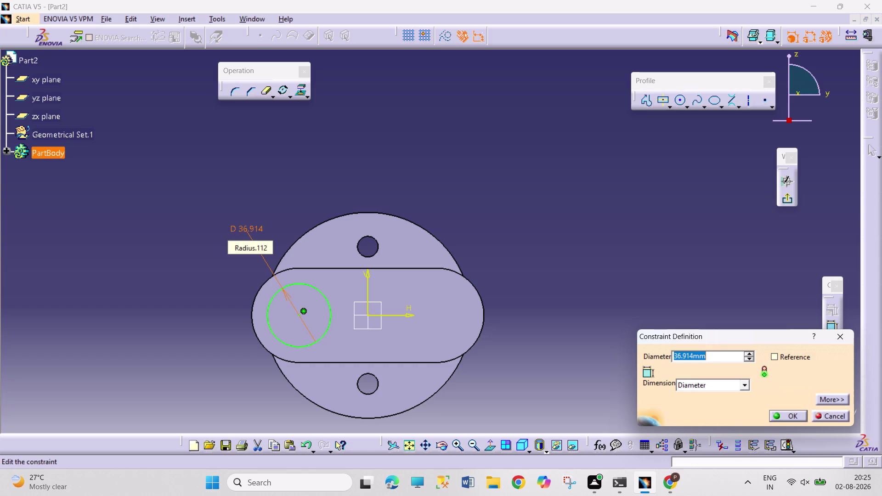
text(40)
key(Return)
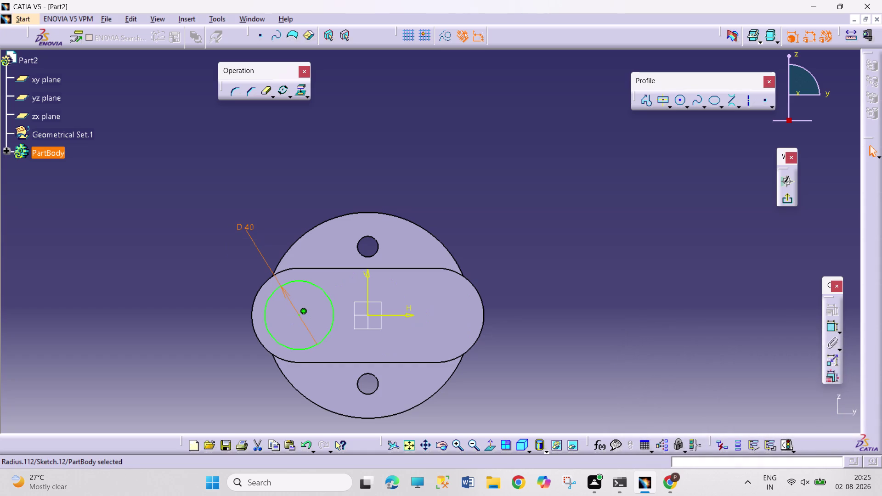
click(792, 200)
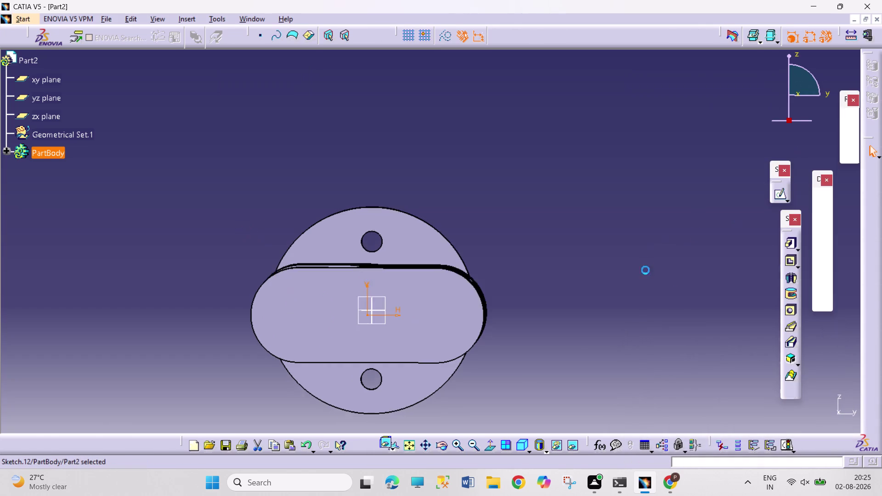
Pad the 40 mm circle 35 mm long and sketch on the new pin's end face.
click(786, 244)
key(3)
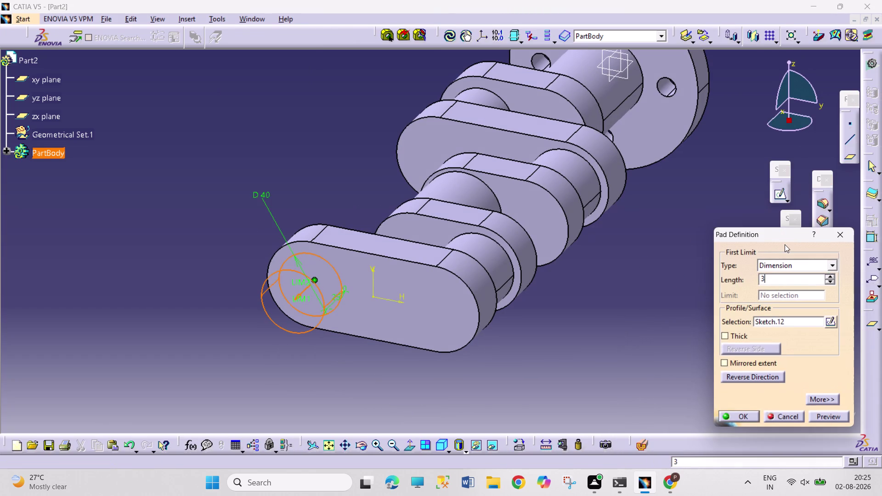
key(5)
key(Return)
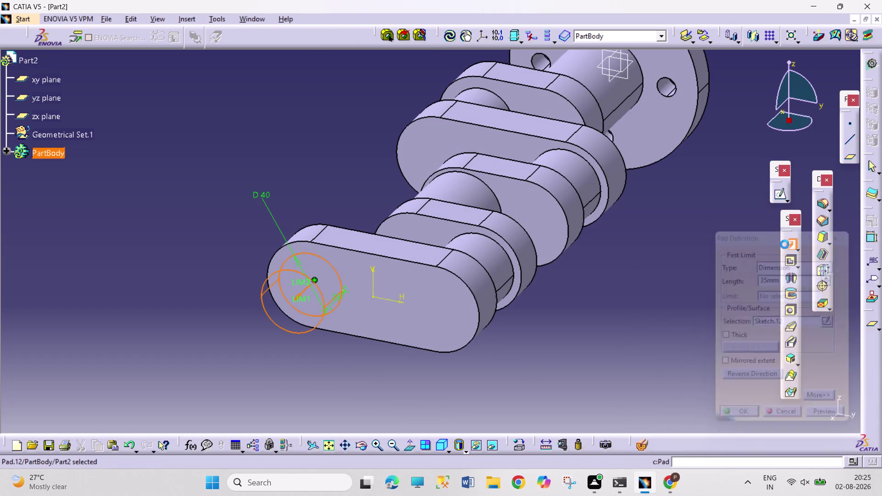
click(753, 290)
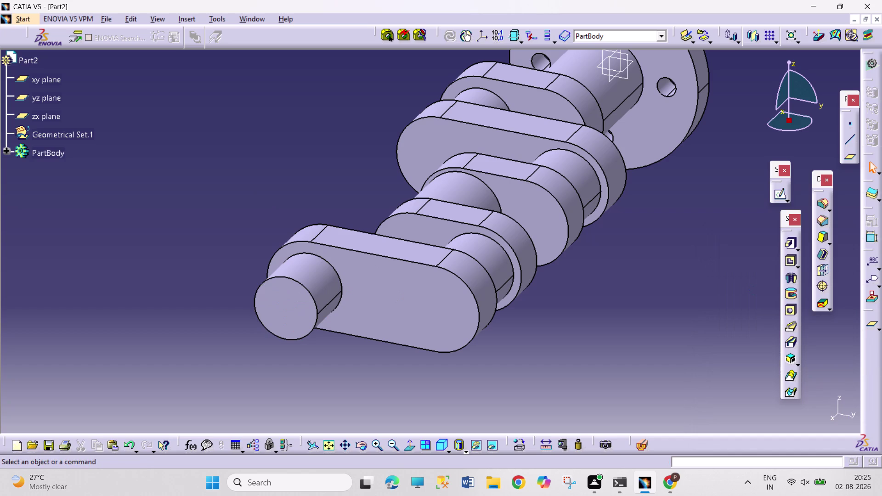
click(284, 308)
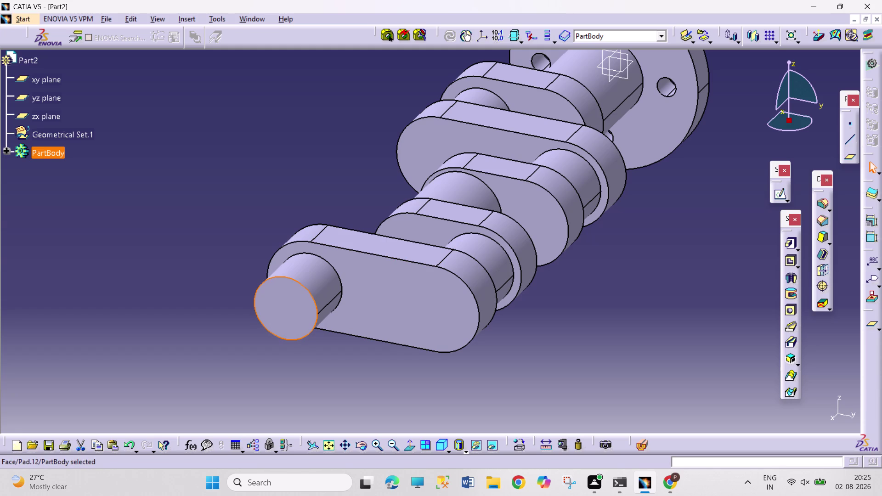
click(780, 192)
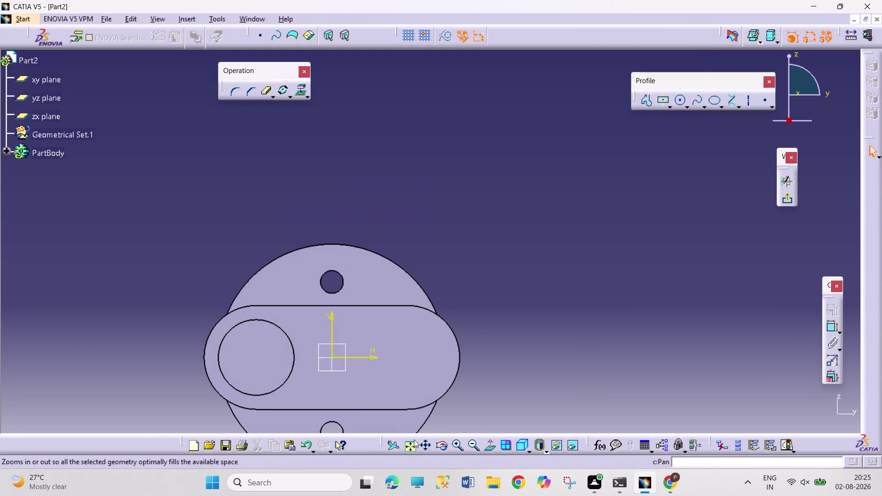
Fit the view and draw a large circle on the shaft end face.
click(410, 446)
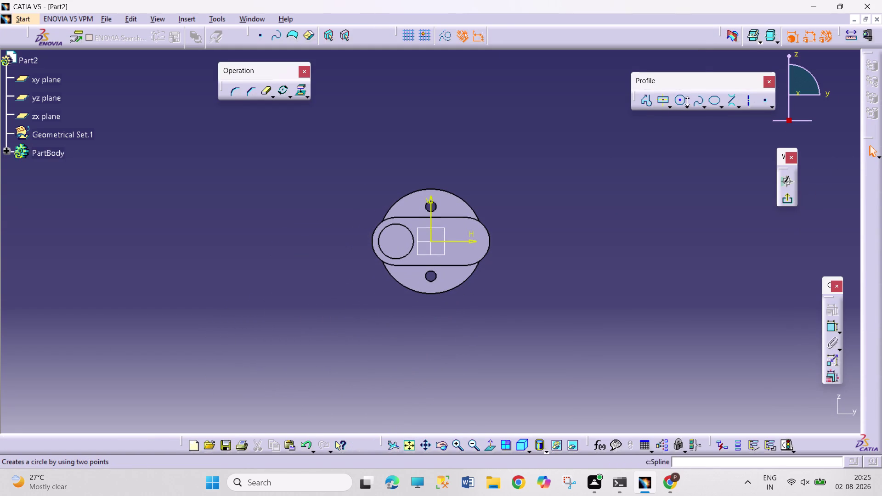
click(681, 104)
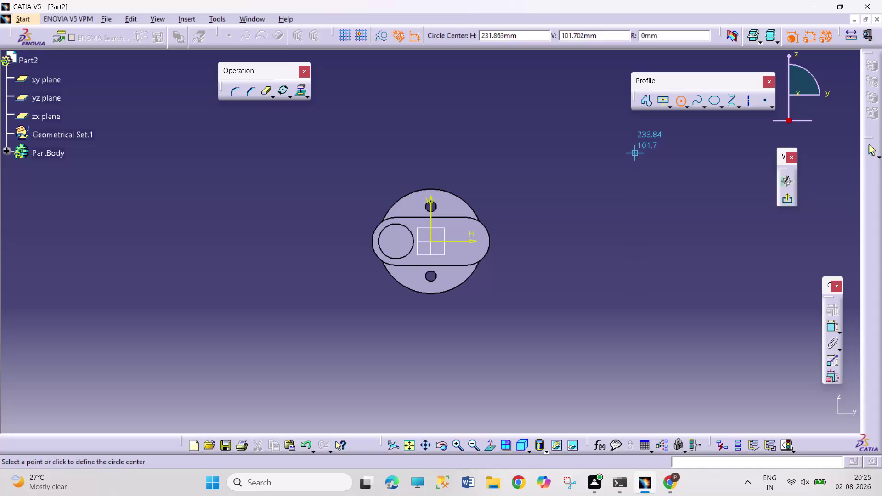
click(394, 241)
drag(409, 274, 416, 273)
click(579, 179)
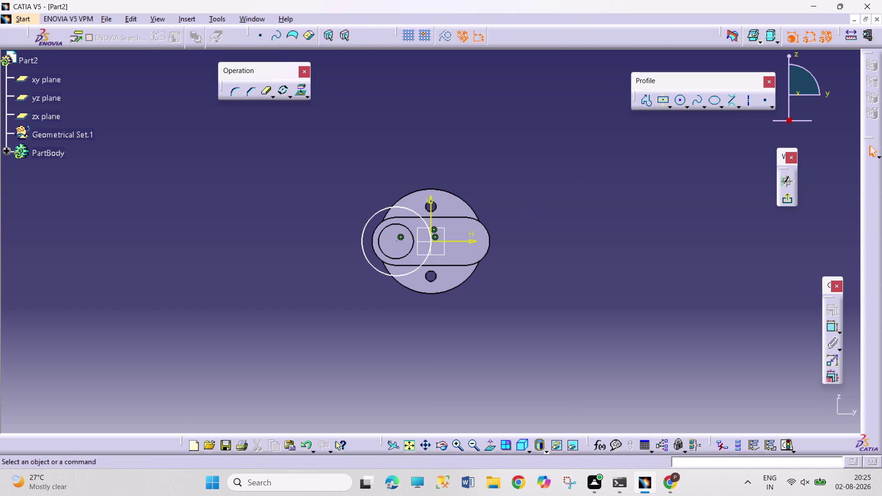
Constrain the new circle concentric with the pin's edge.
click(409, 207)
click(409, 229)
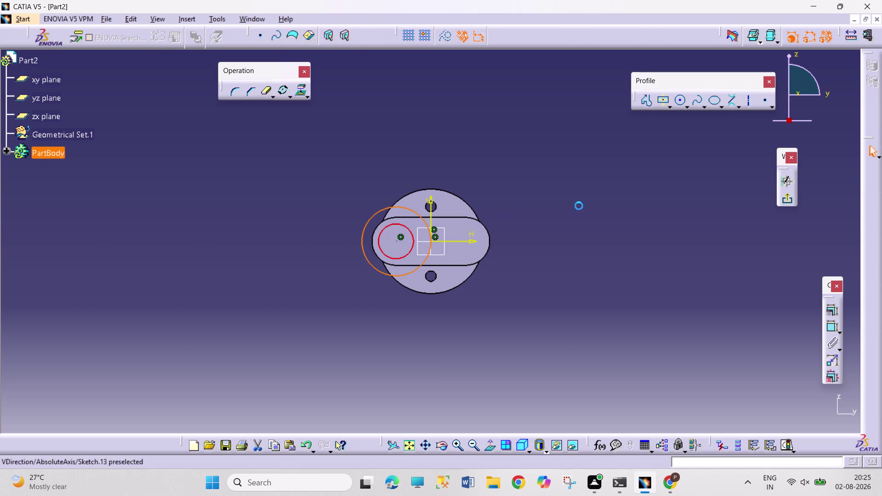
click(829, 309)
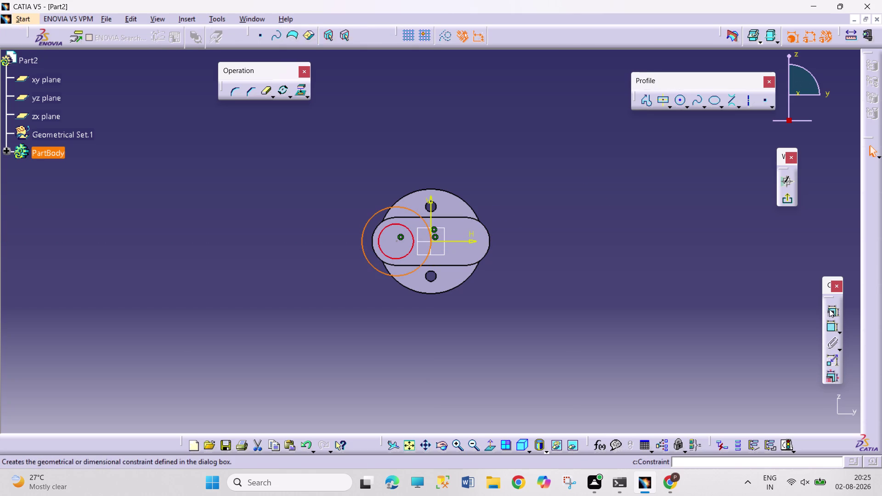
click(809, 321)
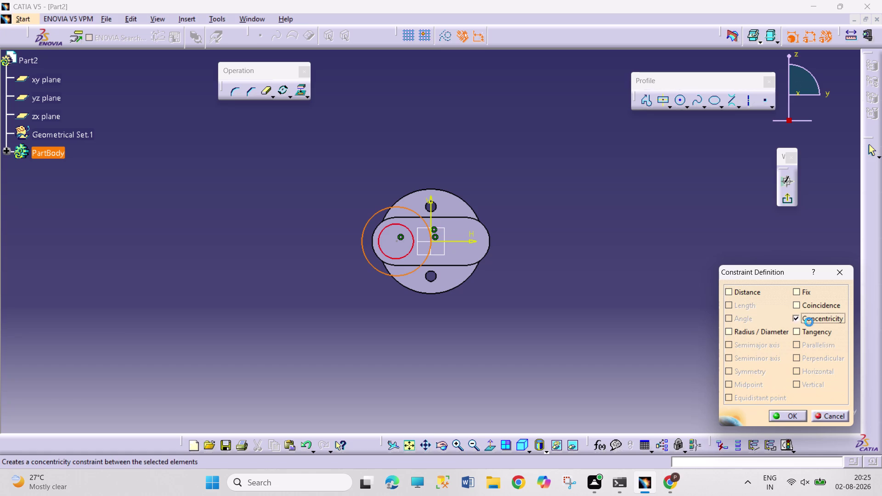
click(782, 416)
click(406, 450)
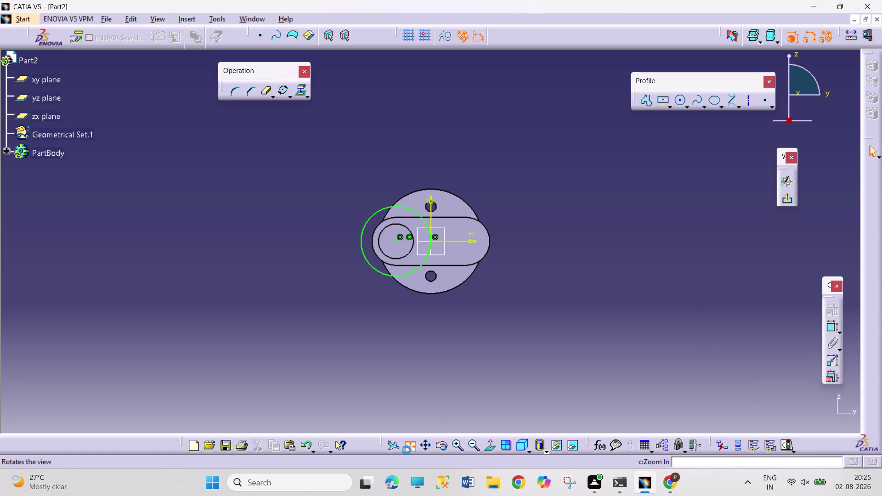
click(824, 328)
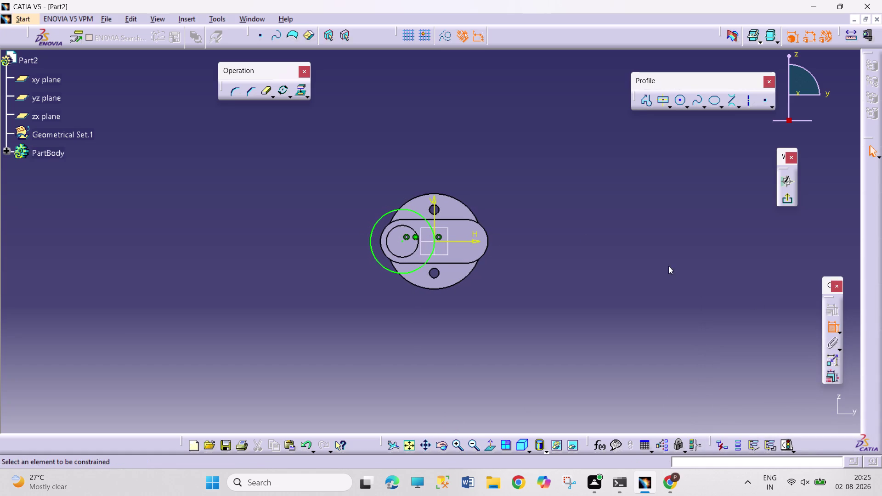
Dimension the circle and change its diameter from 80 to 55 mm.
click(416, 210)
click(429, 171)
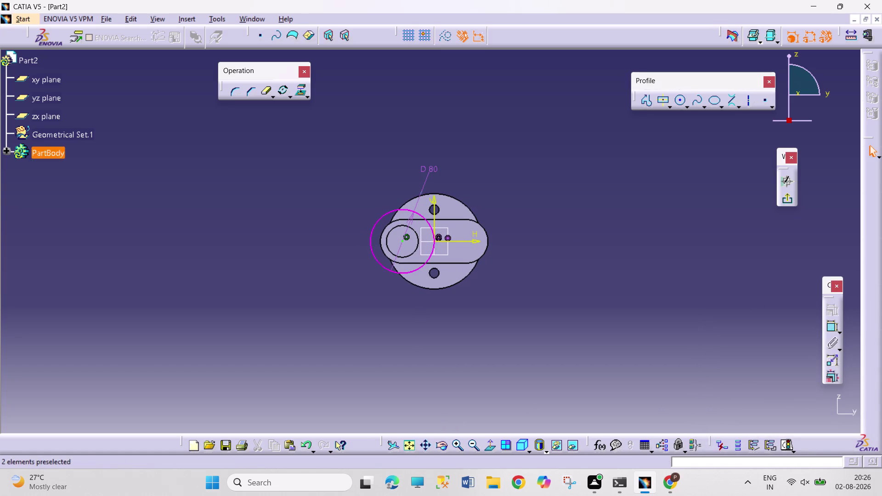
click(572, 189)
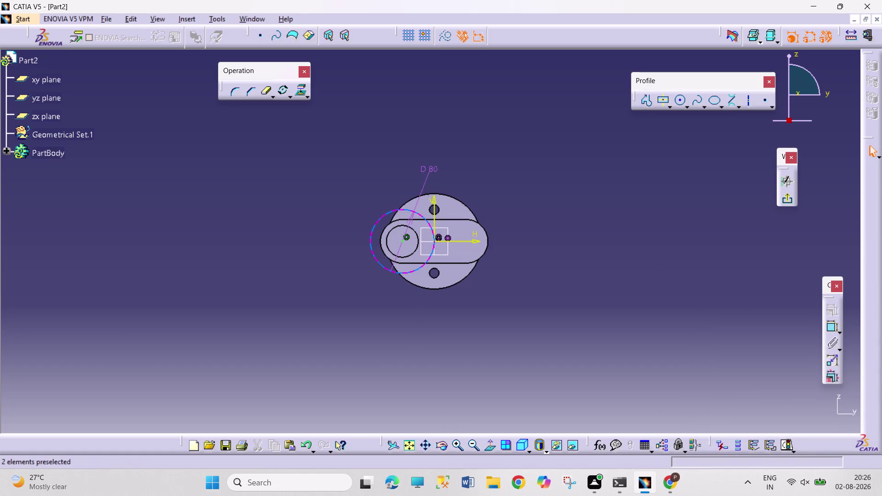
right_click(438, 238)
click(466, 392)
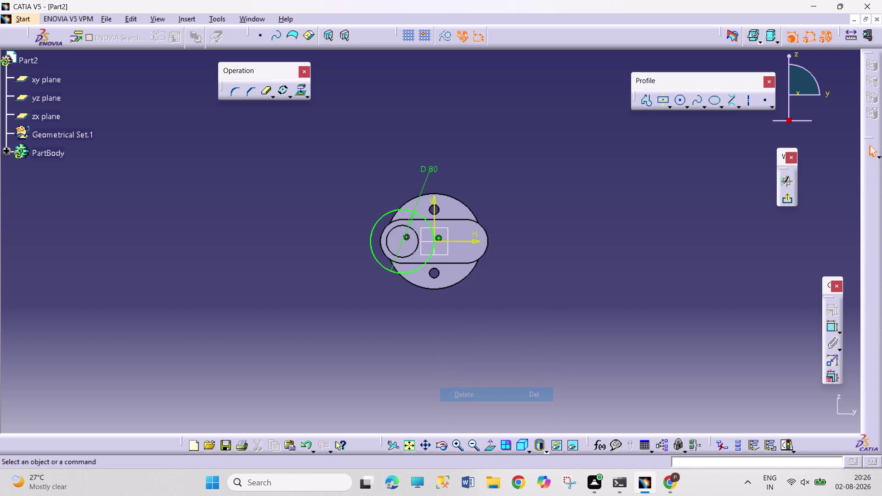
double_click(433, 171)
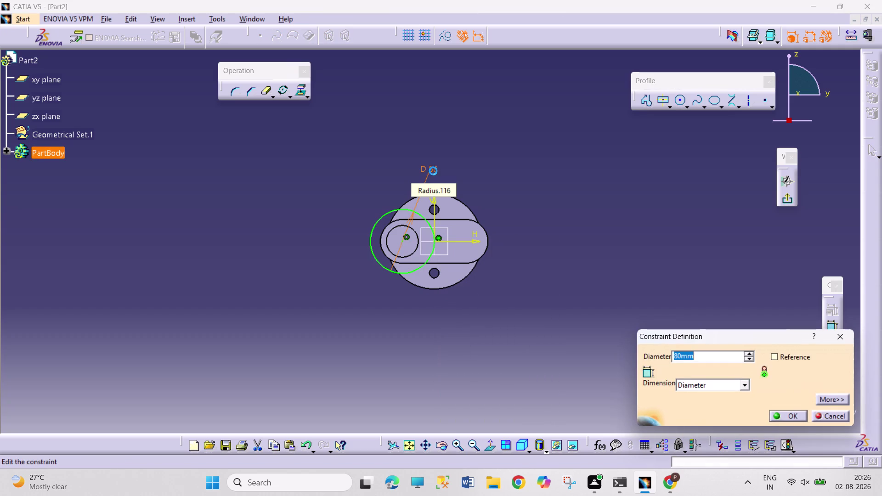
text(55)
key(Return)
click(539, 212)
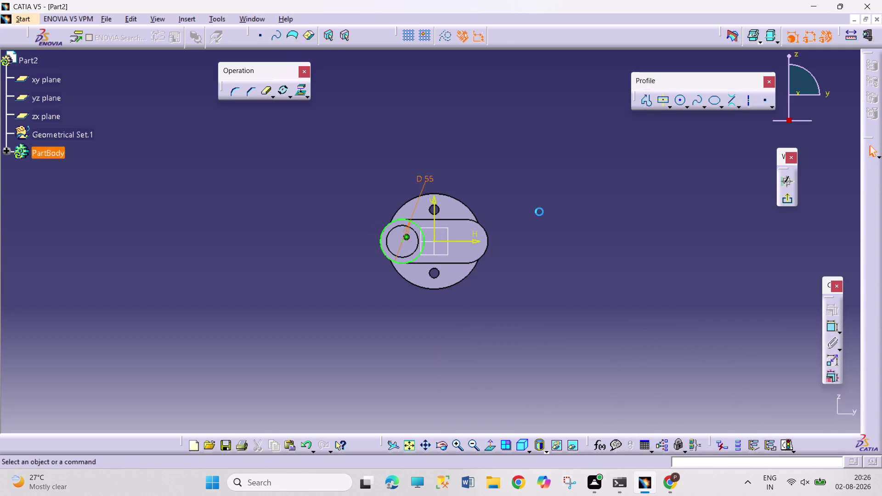
click(410, 444)
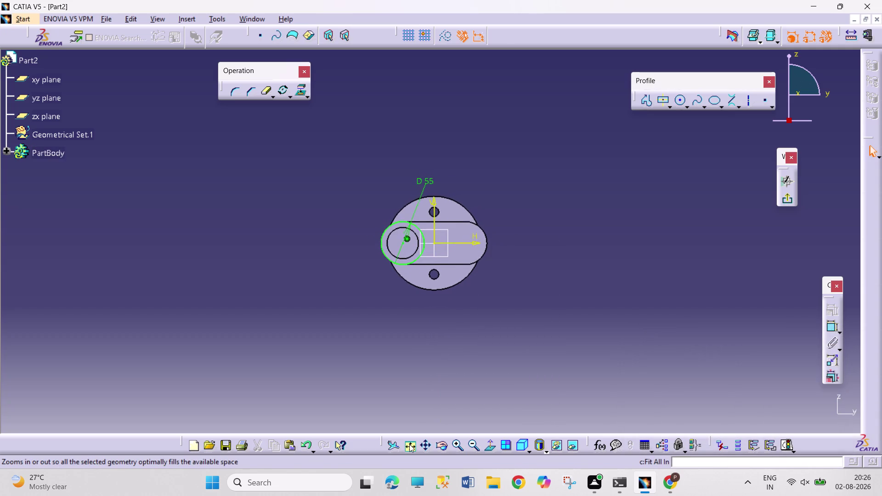
drag(434, 185, 428, 202)
click(411, 447)
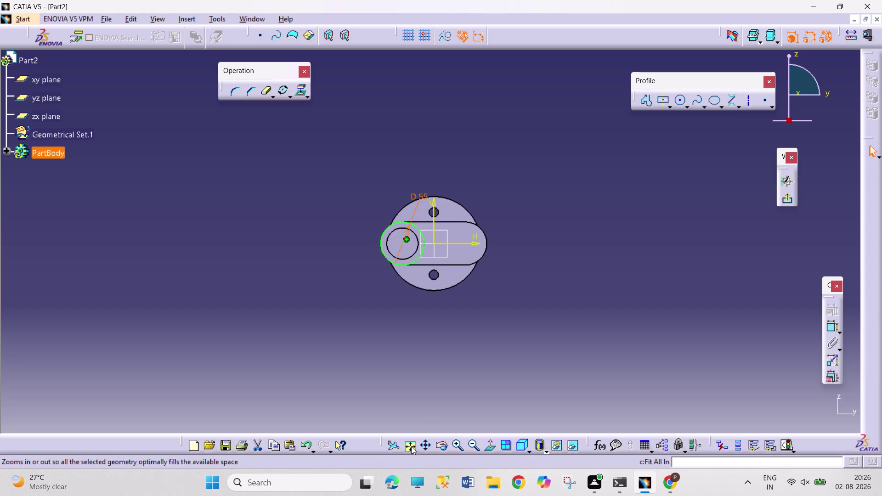
middle_drag(416, 219, 449, 160)
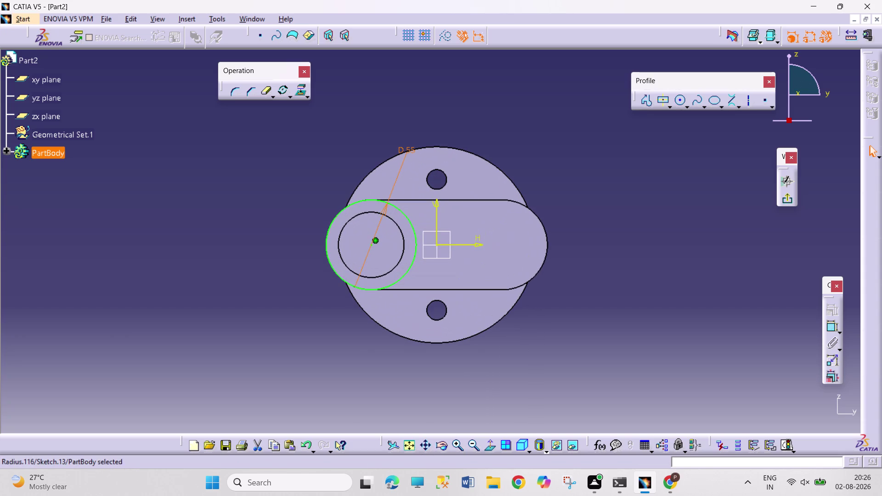
click(675, 98)
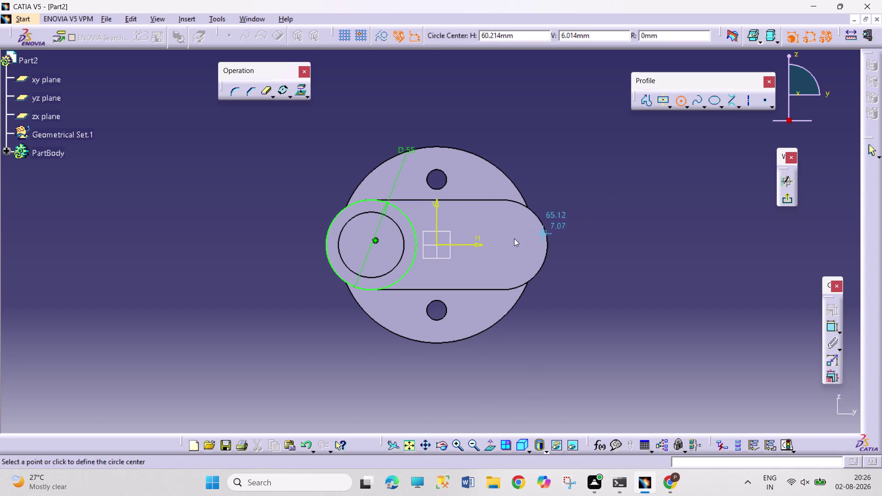
Draw a second circle to the right and set its diameter to 55 mm.
click(487, 243)
click(507, 287)
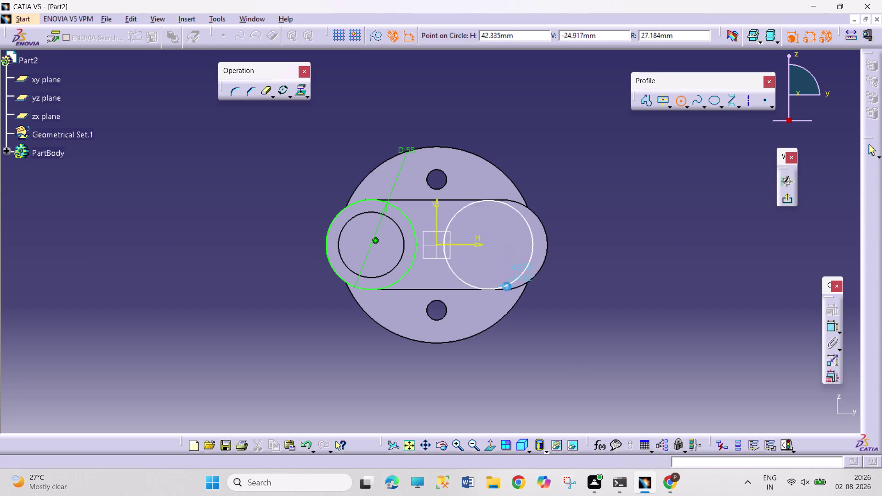
click(834, 329)
click(624, 199)
double_click(626, 197)
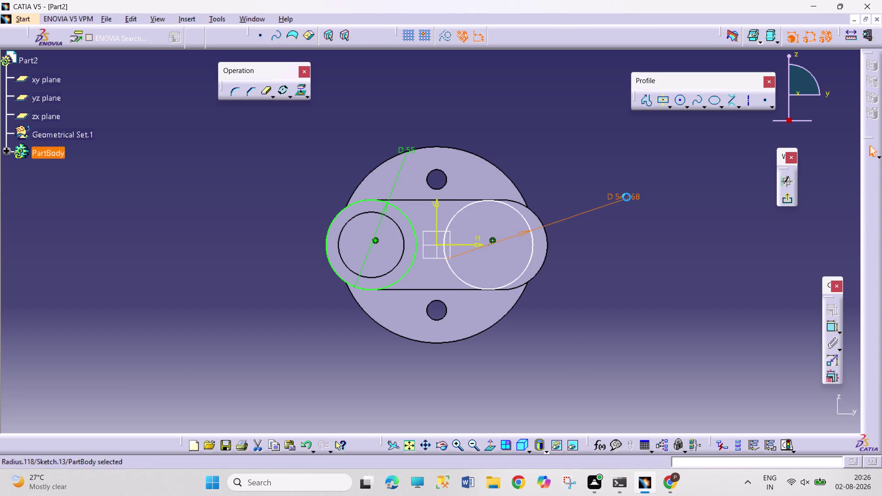
key(5)
key(Return)
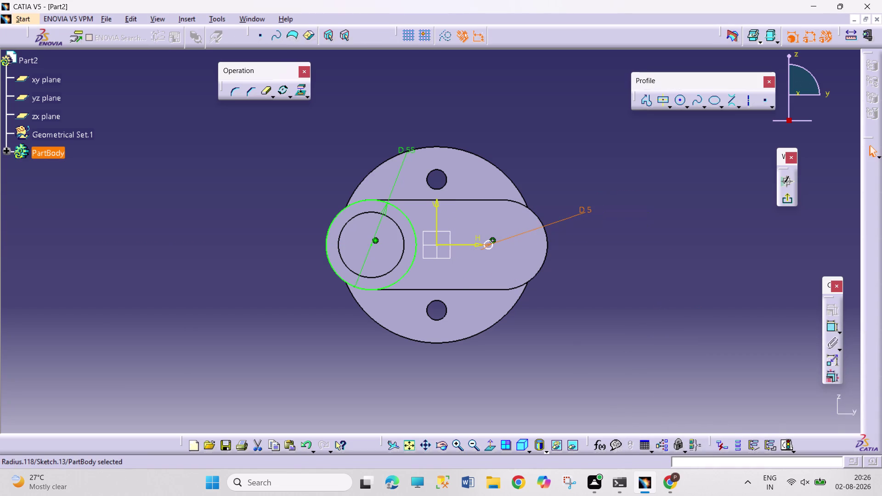
double_click(585, 212)
text(55)
key(Return)
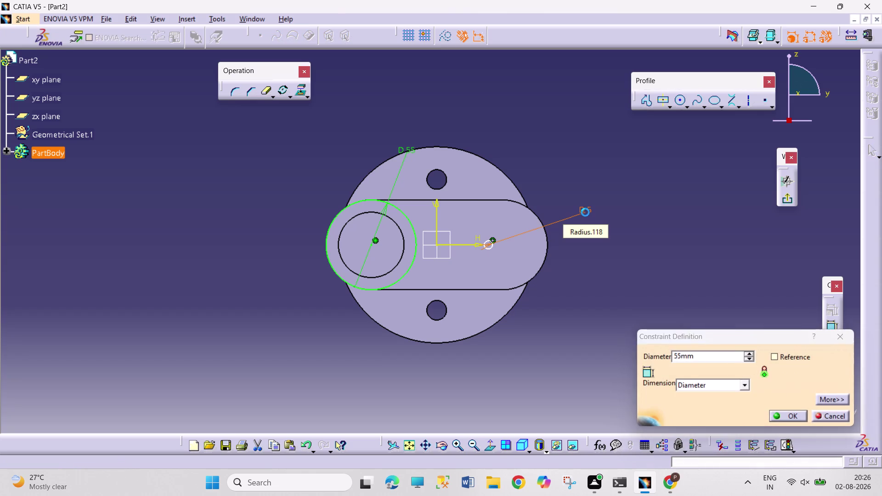
Dimension the distance between the two circle centres as 40 mm.
click(829, 331)
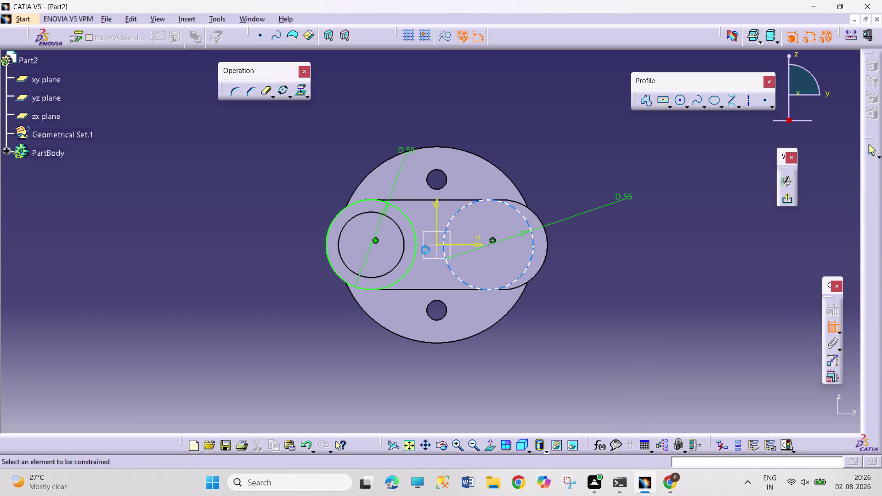
click(370, 246)
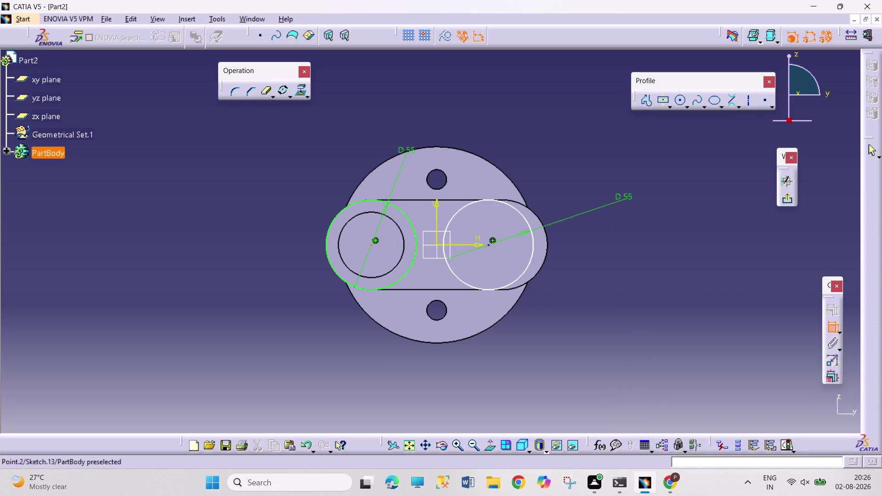
click(490, 245)
click(453, 158)
double_click(453, 155)
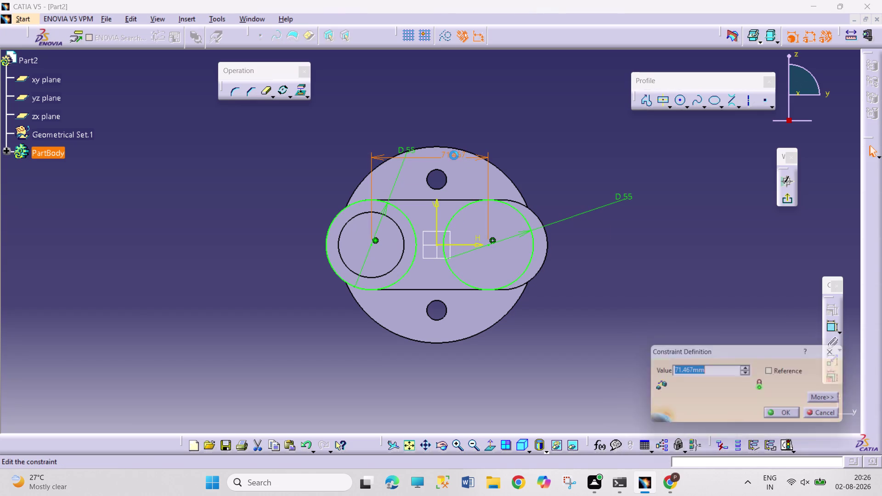
text(40)
key(Return)
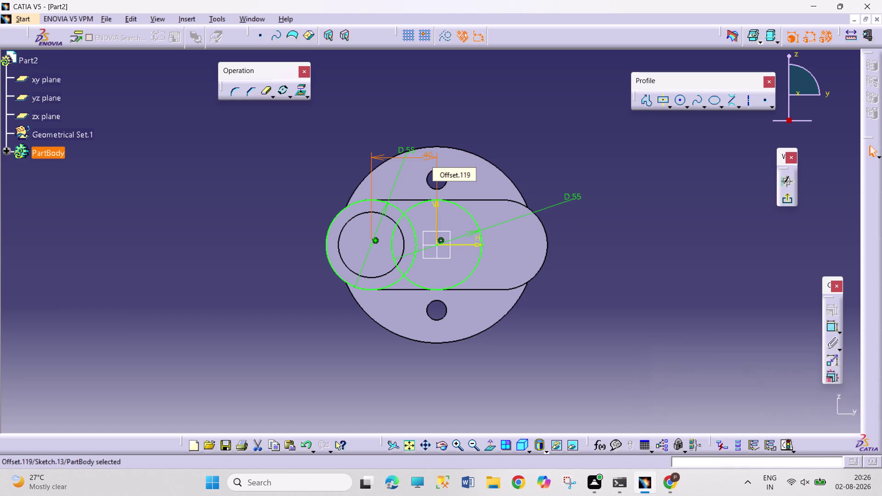
click(731, 99)
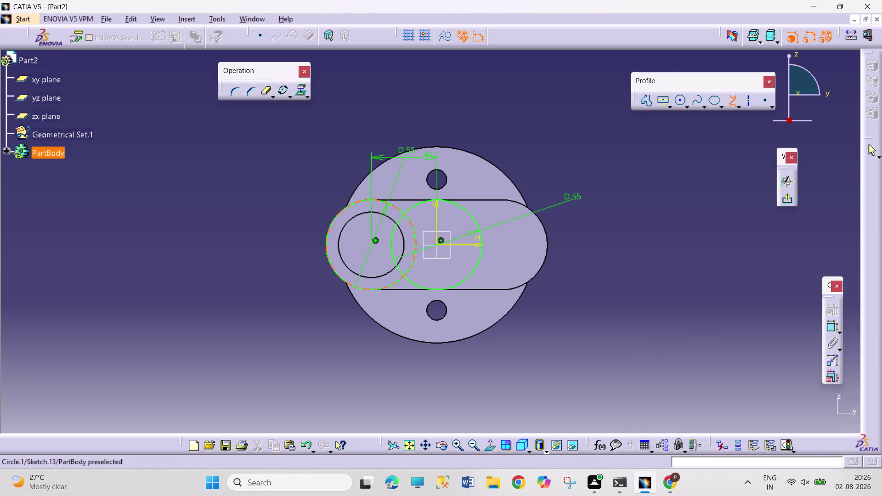
click(391, 204)
click(447, 201)
Draw upper and lower bi-tangent lines joining the two circles.
click(736, 103)
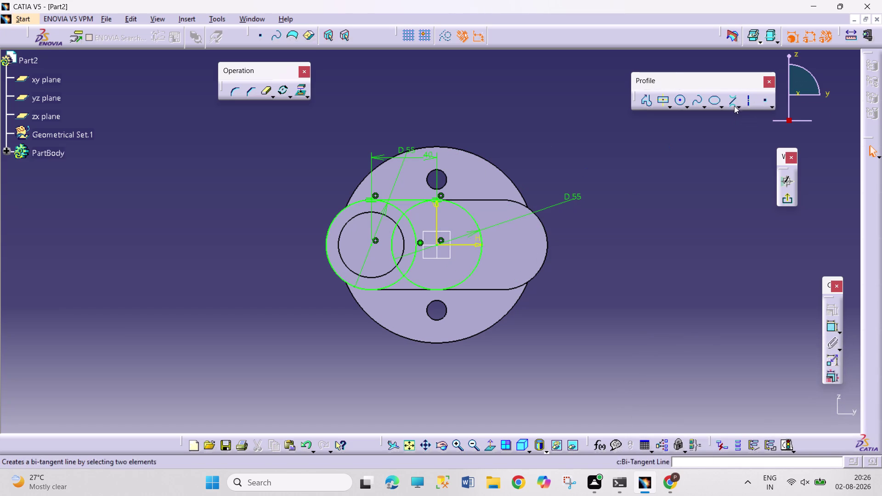
double_click(732, 102)
click(388, 284)
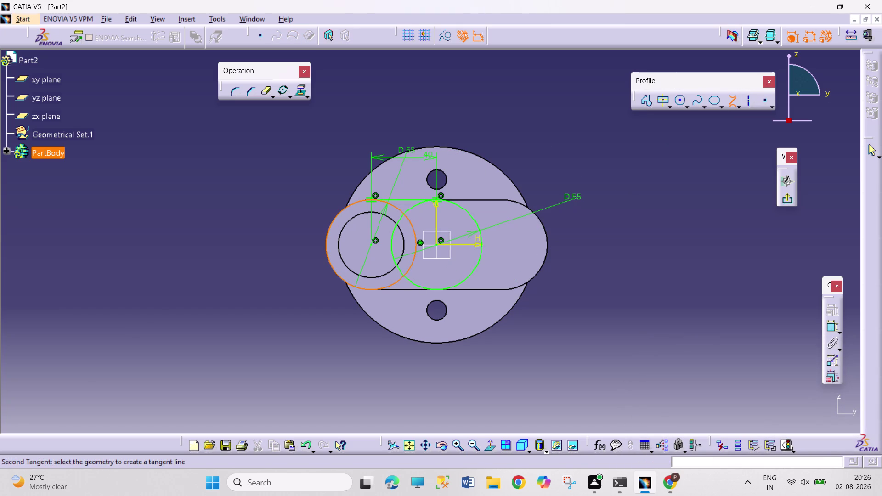
click(456, 284)
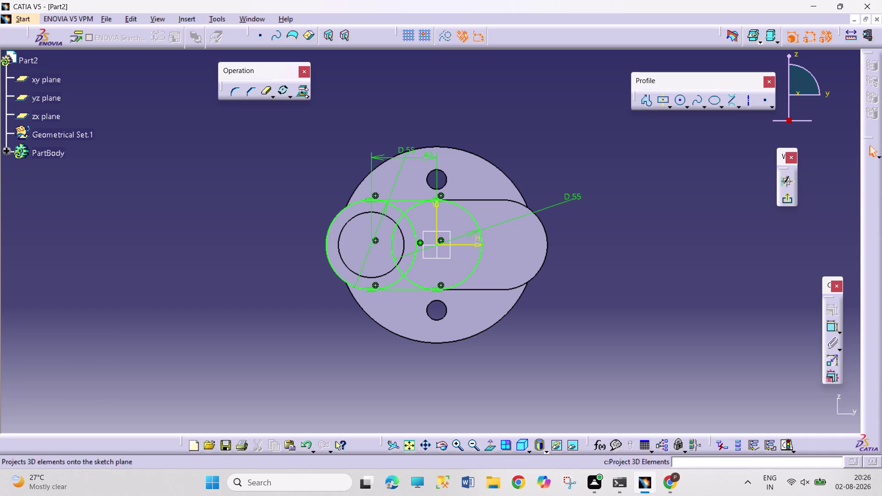
Quick Trim the inner circle arcs to leave a closed slot outline.
double_click(262, 90)
click(415, 230)
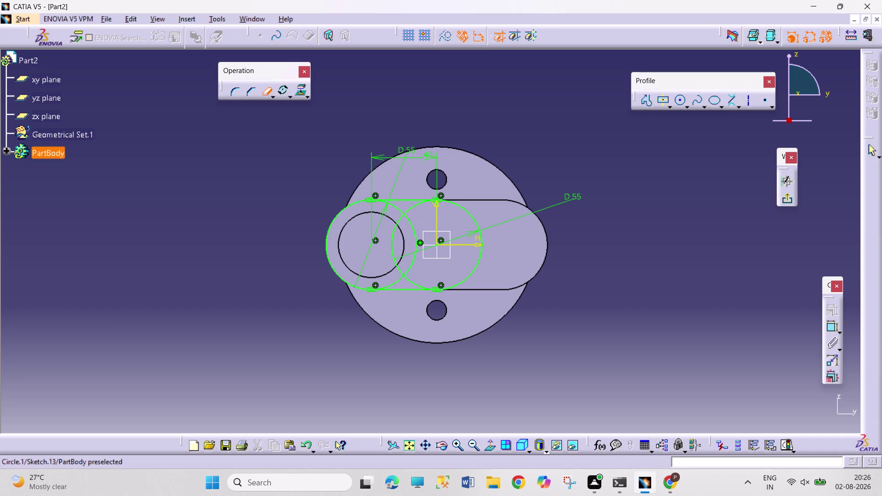
click(397, 225)
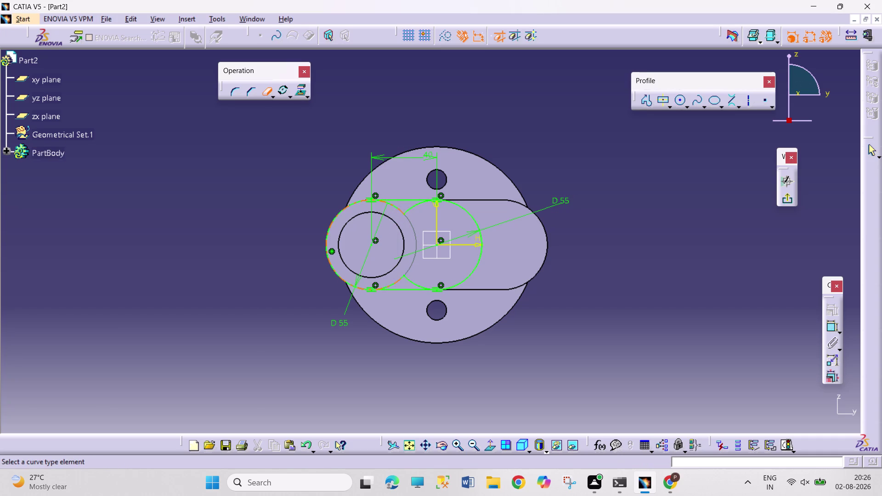
click(393, 207)
click(411, 207)
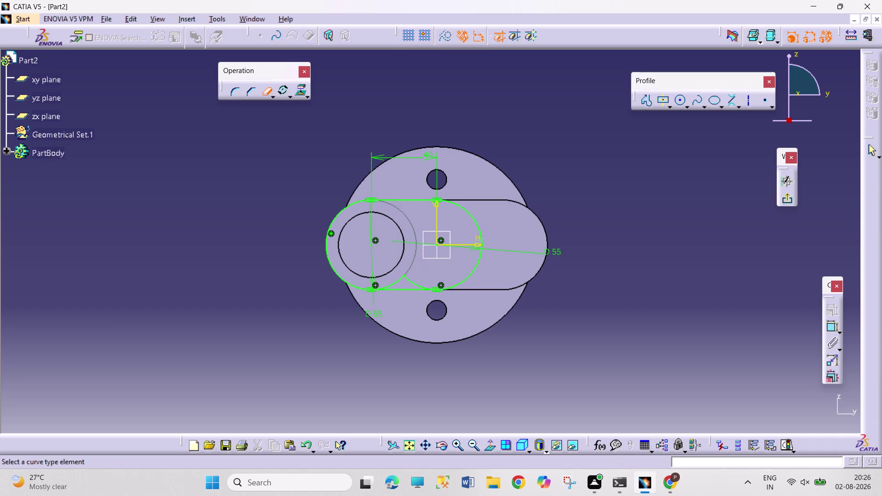
click(411, 285)
click(397, 282)
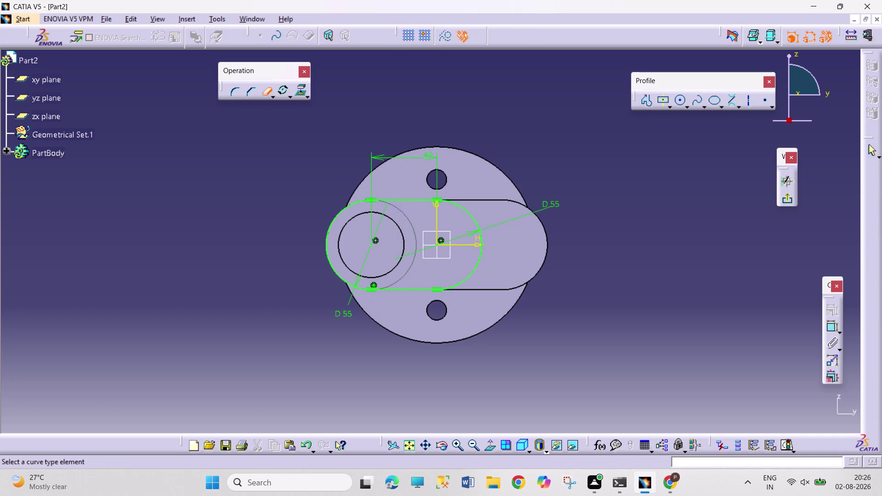
click(263, 95)
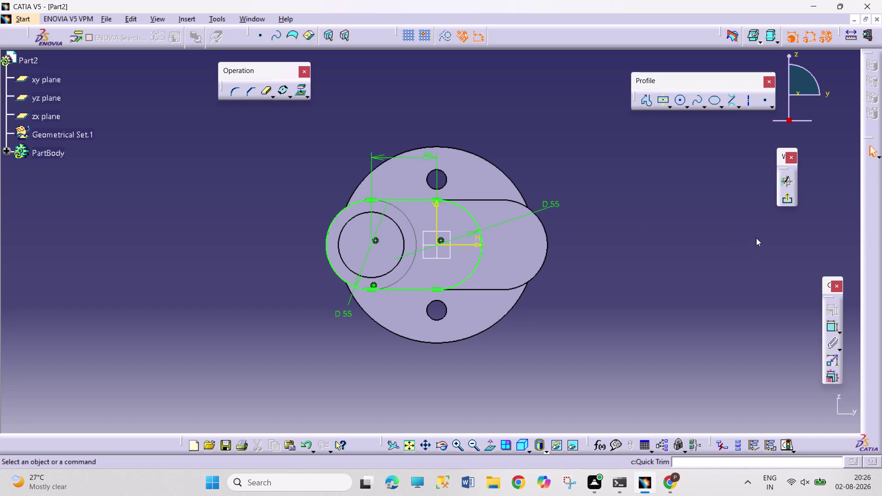
Exit the sketch and pad the slot 22 mm as a new crank web.
click(781, 199)
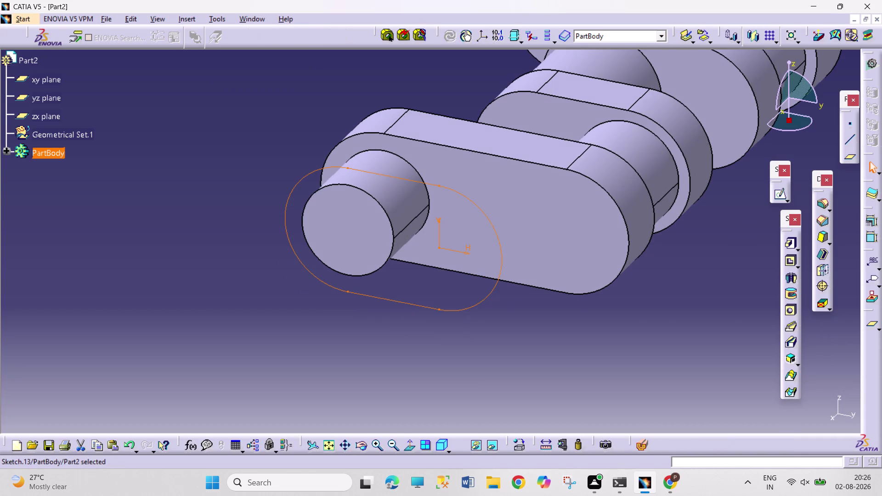
click(789, 244)
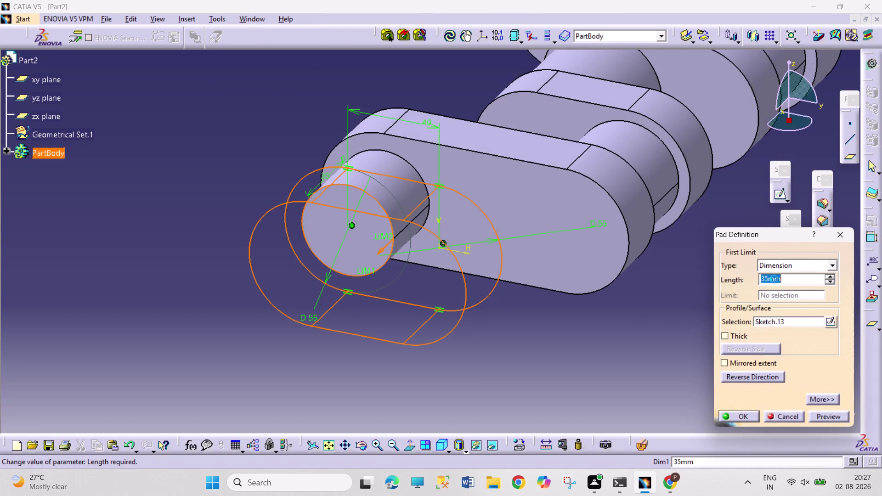
text(22)
key(Return)
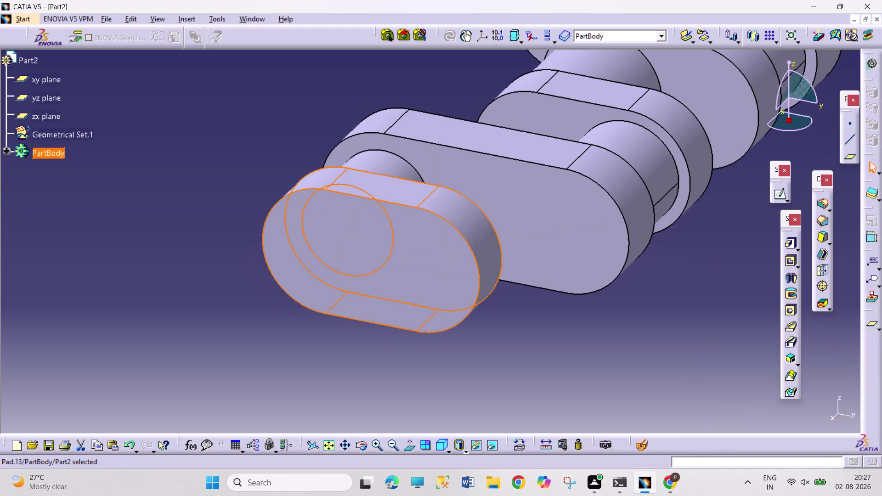
click(587, 383)
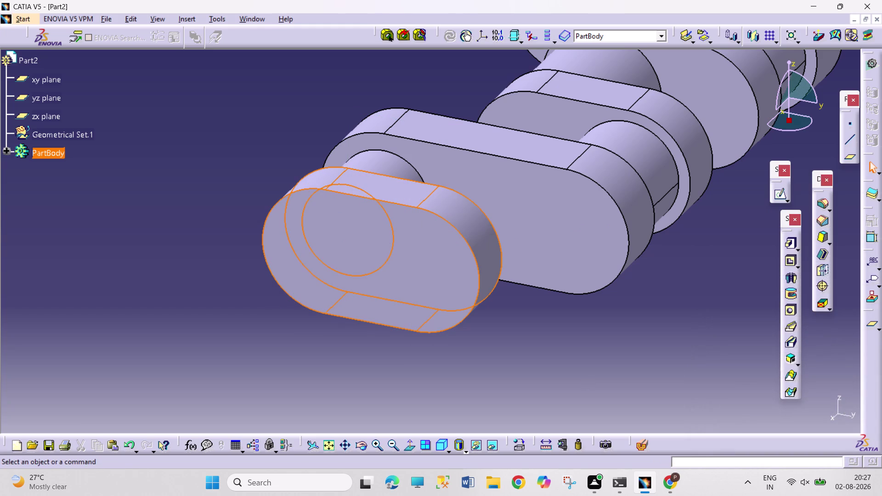
click(414, 273)
Sketch a 45 mm diameter circle at the origin on the web face.
click(777, 195)
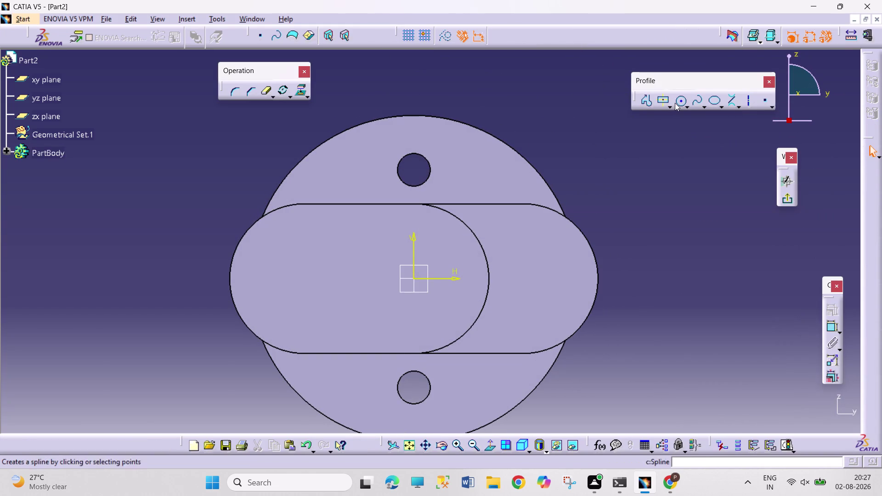
click(676, 102)
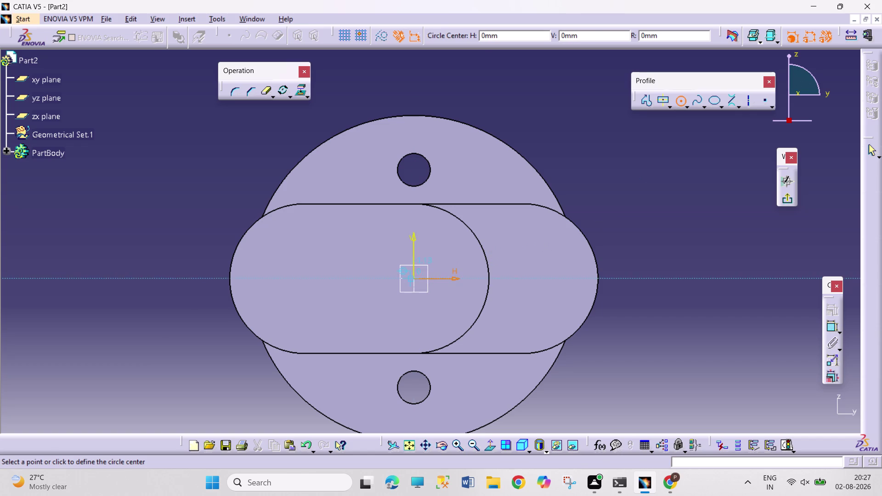
click(414, 278)
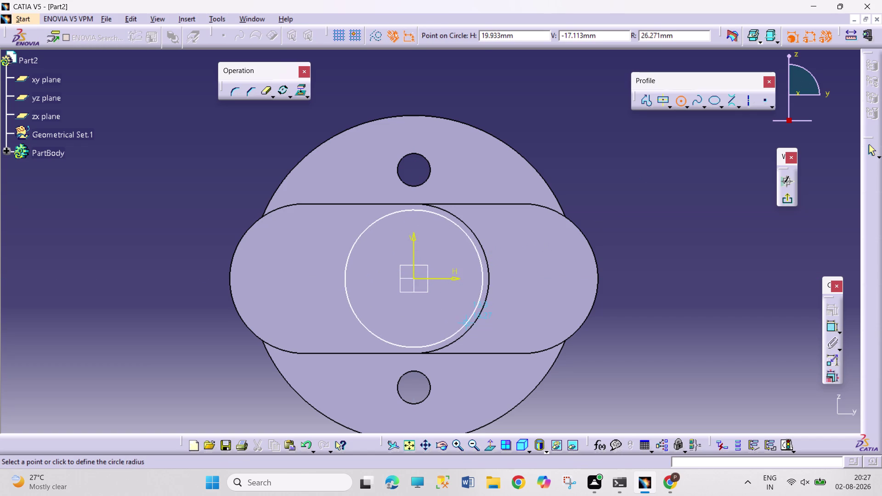
click(459, 313)
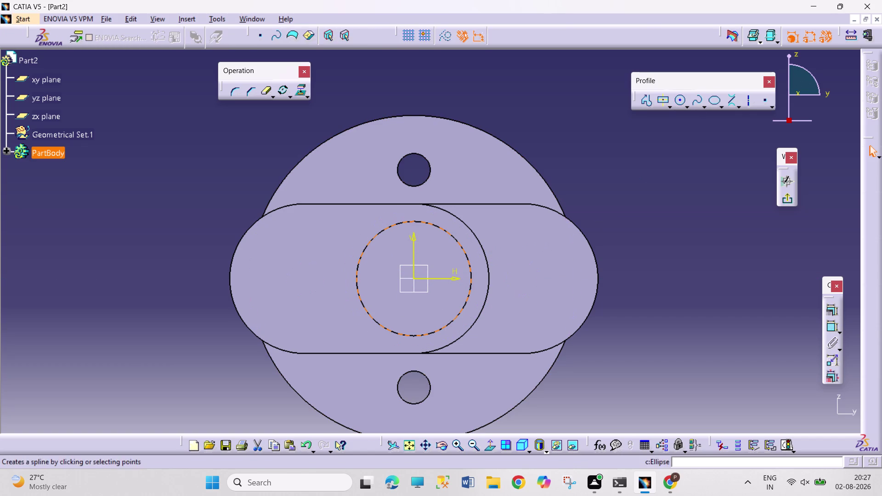
click(829, 330)
click(627, 189)
double_click(636, 185)
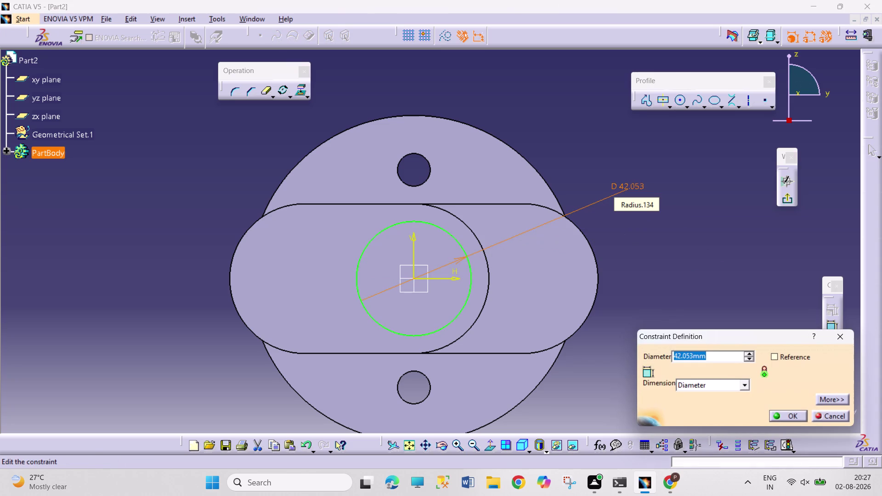
text(45)
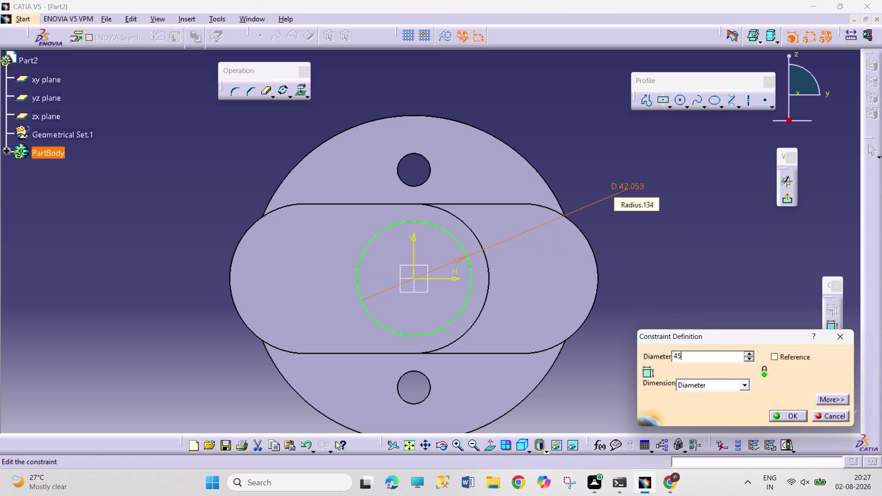
key(Return)
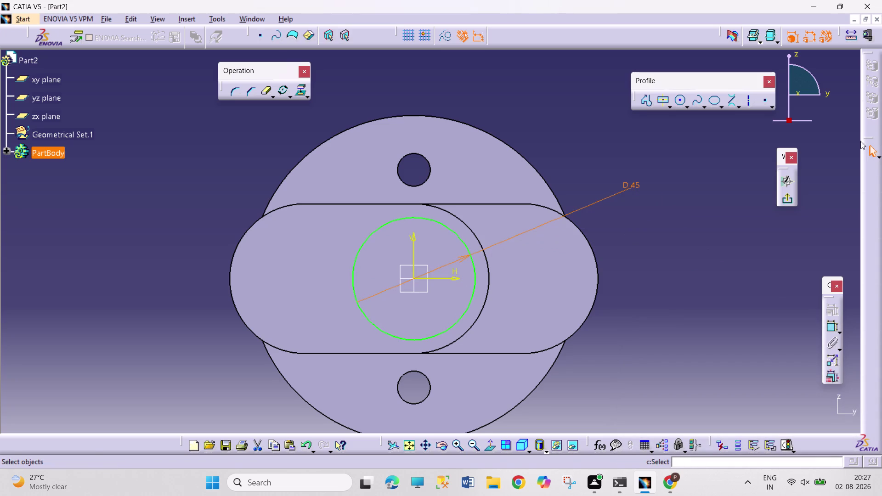
Exit the sketch and pad the circle 45 mm into a cylindrical pin.
click(783, 199)
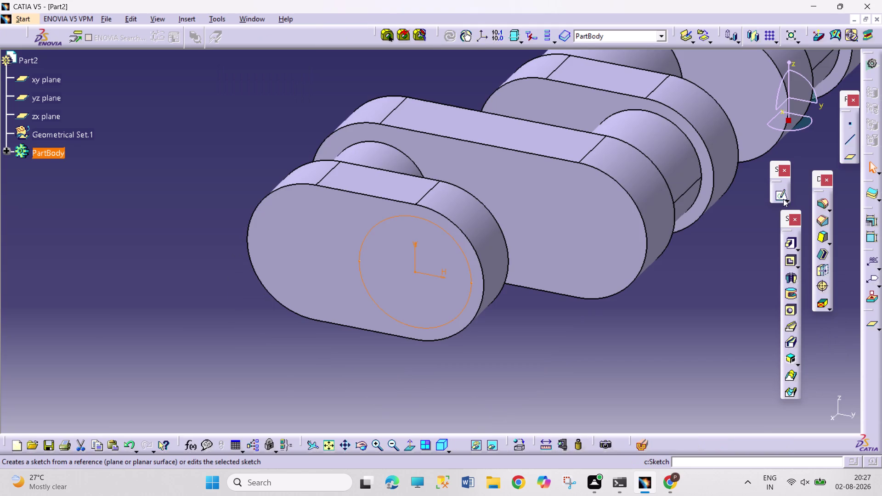
click(791, 245)
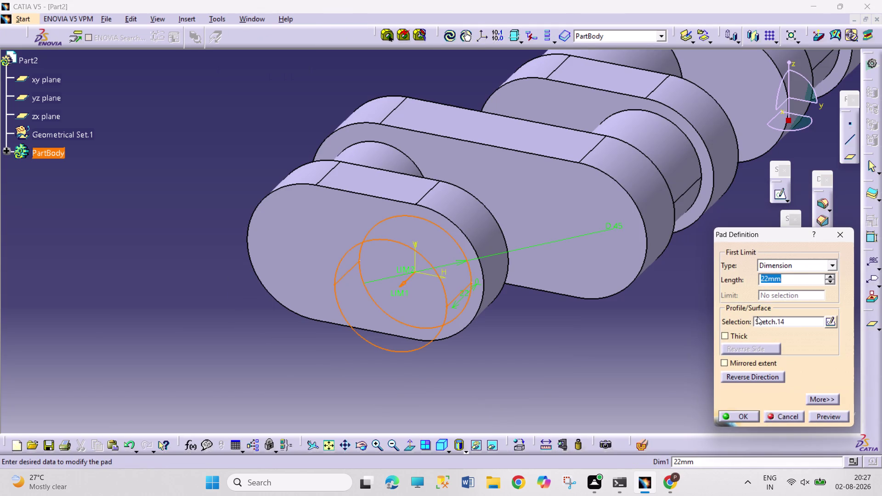
text(45)
key(Return)
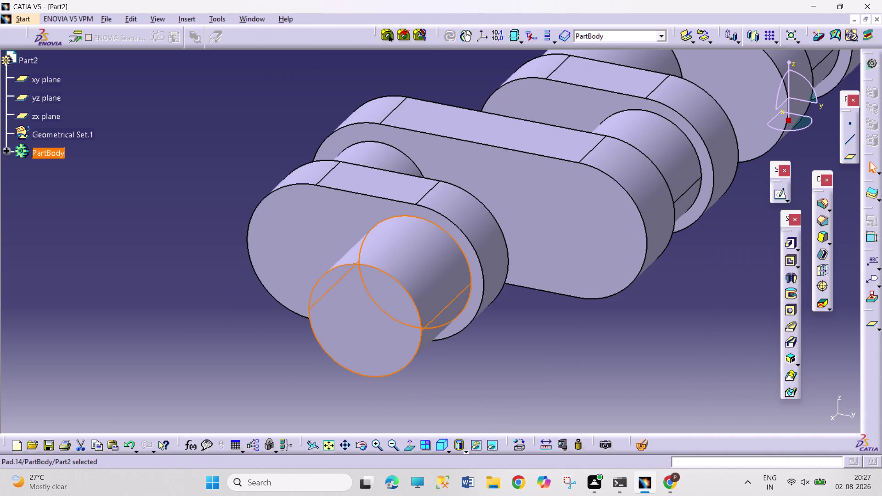
click(725, 304)
Start a sketch on the shaft end face and zoom in on it.
click(402, 329)
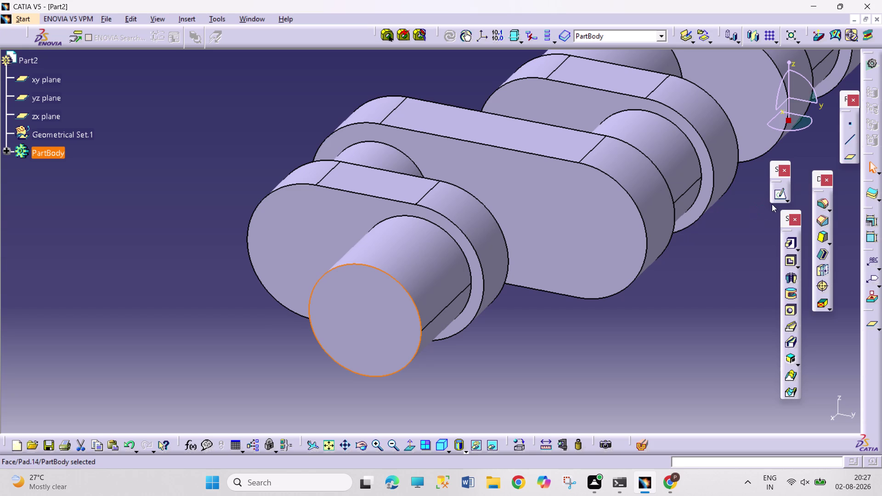
click(775, 198)
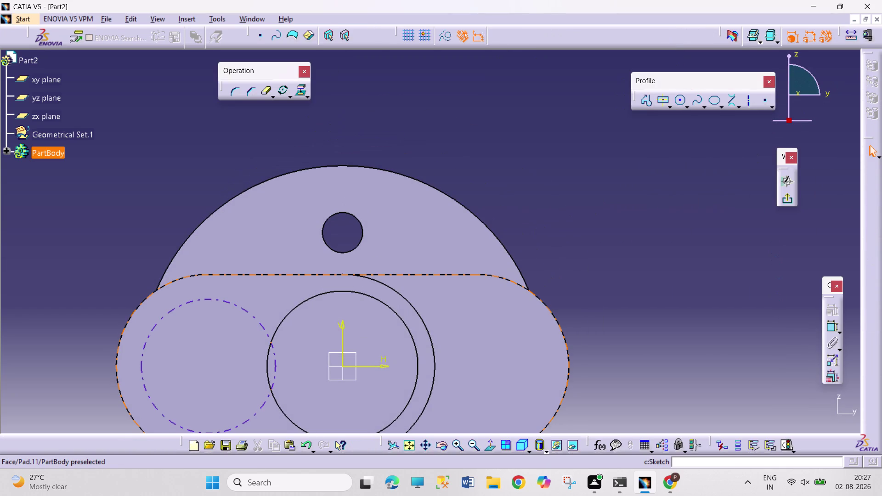
click(407, 448)
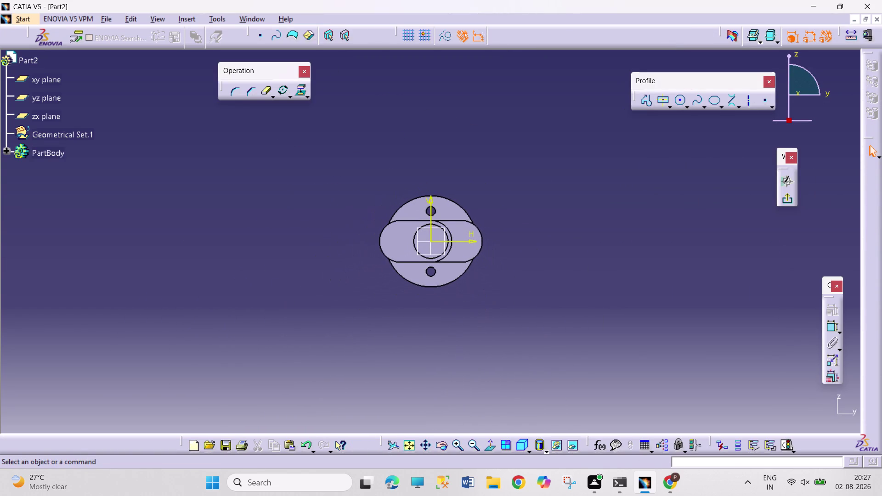
triple_click(452, 447)
triple_click(452, 445)
triple_click(452, 446)
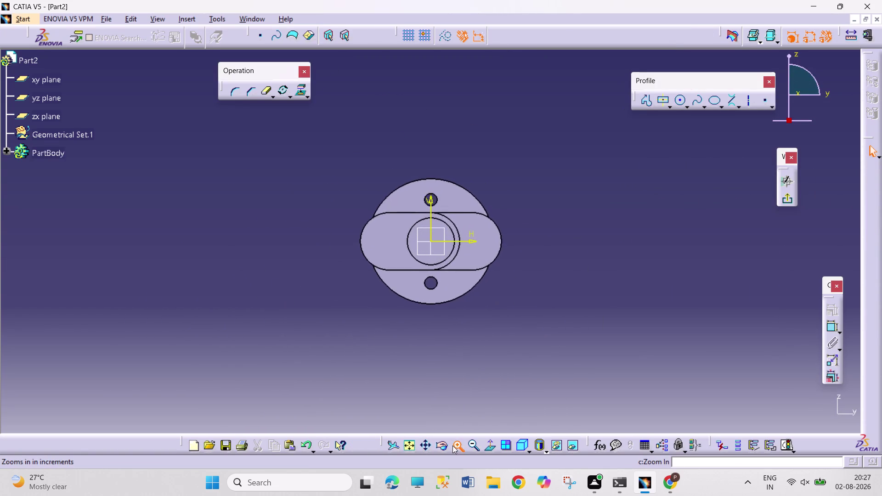
triple_click(452, 445)
triple_click(452, 446)
click(452, 445)
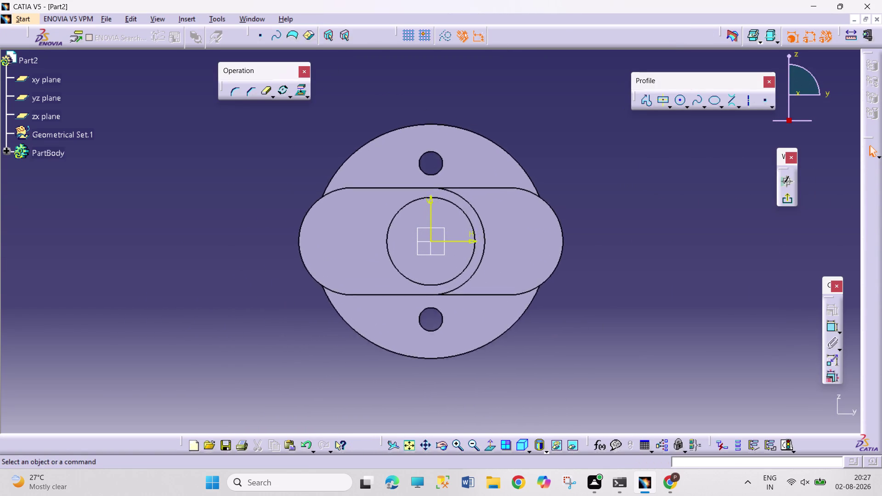
Draw a circle at the origin and dimension it to 50 mm diameter.
click(676, 103)
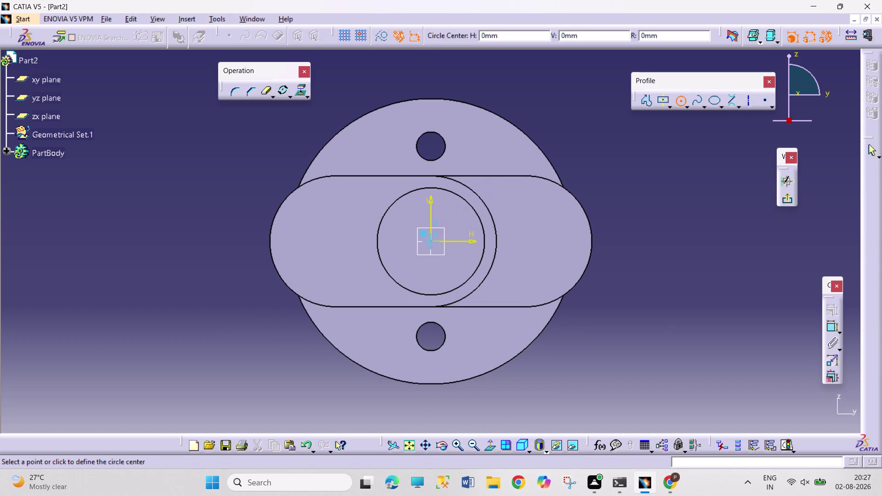
click(432, 241)
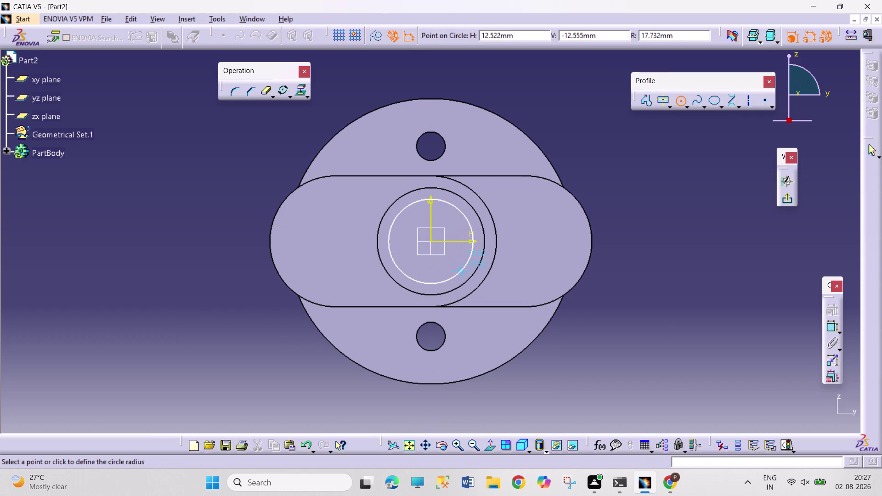
click(460, 271)
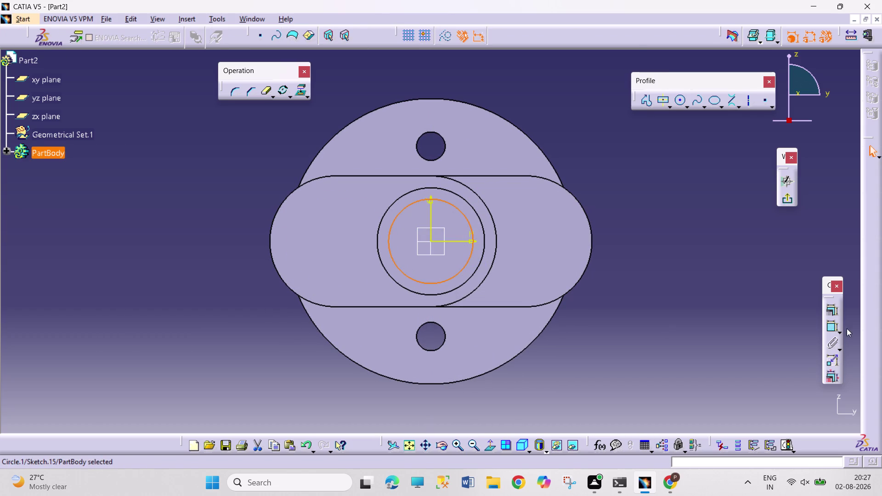
click(835, 326)
click(621, 166)
double_click(626, 163)
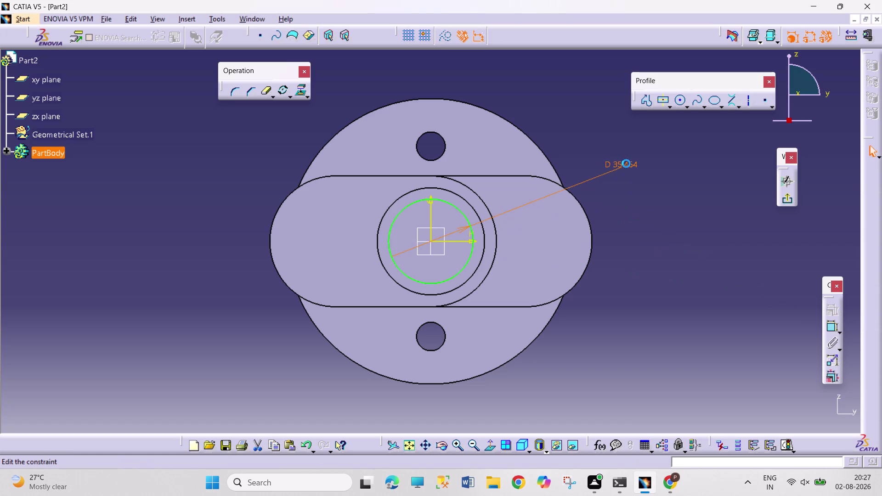
text(50)
key(Return)
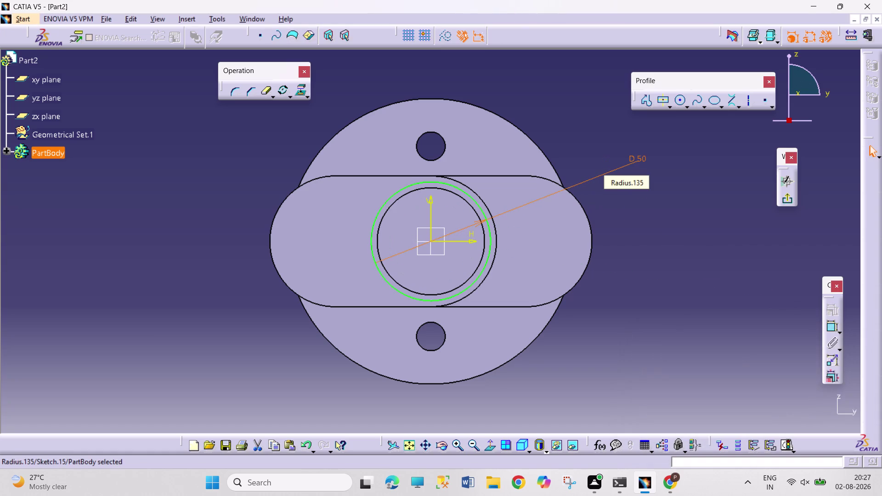
click(686, 212)
drag(633, 160, 631, 159)
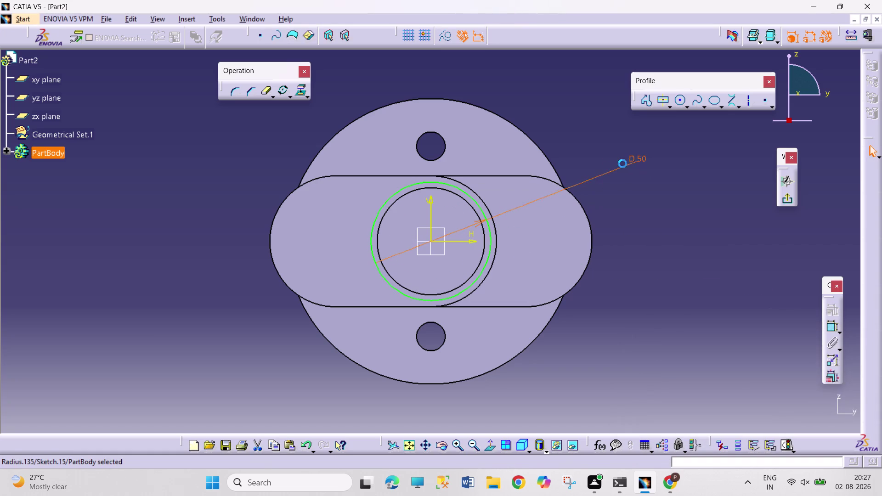
drag(631, 159, 533, 205)
click(629, 178)
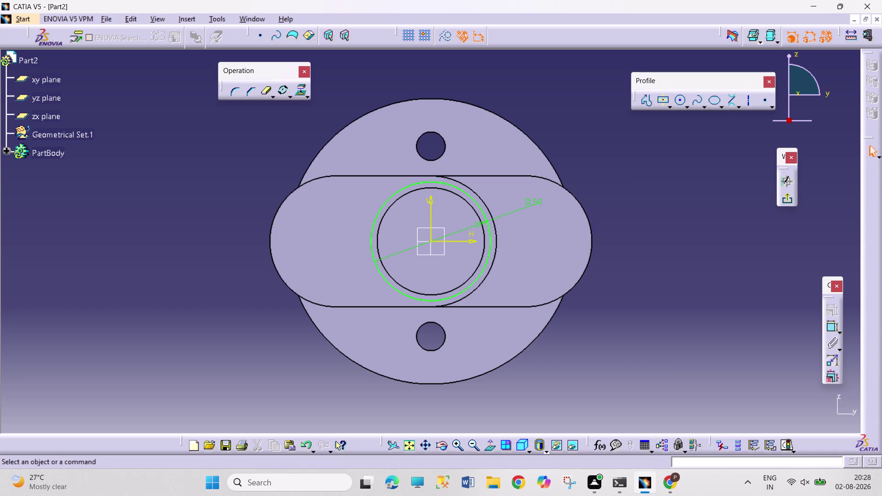
Exit the sketch and pad the circle 100 mm into a long end shaft.
click(790, 197)
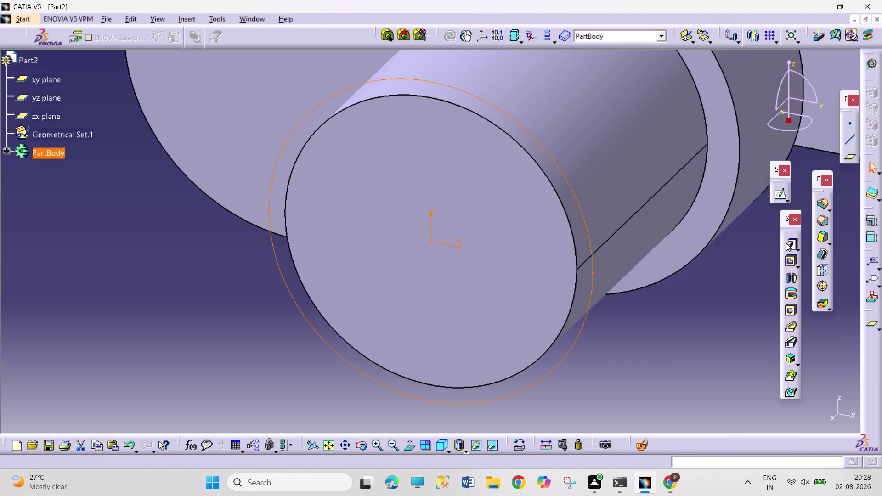
click(789, 245)
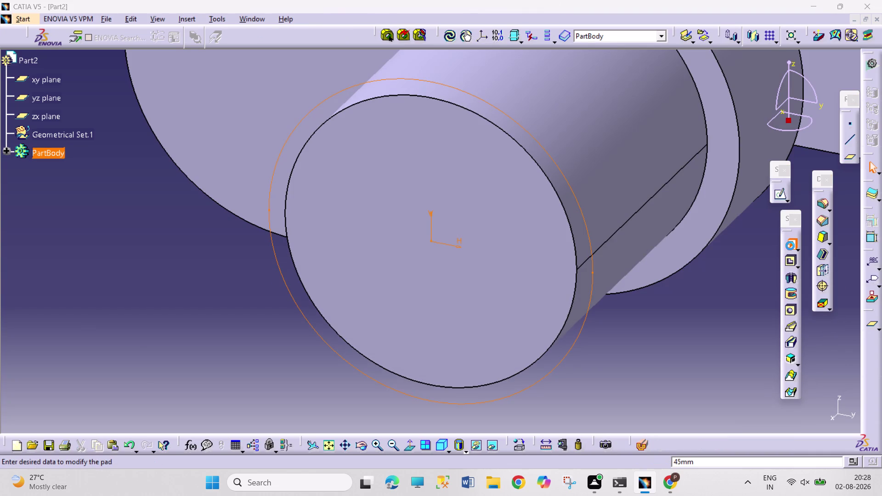
text(100)
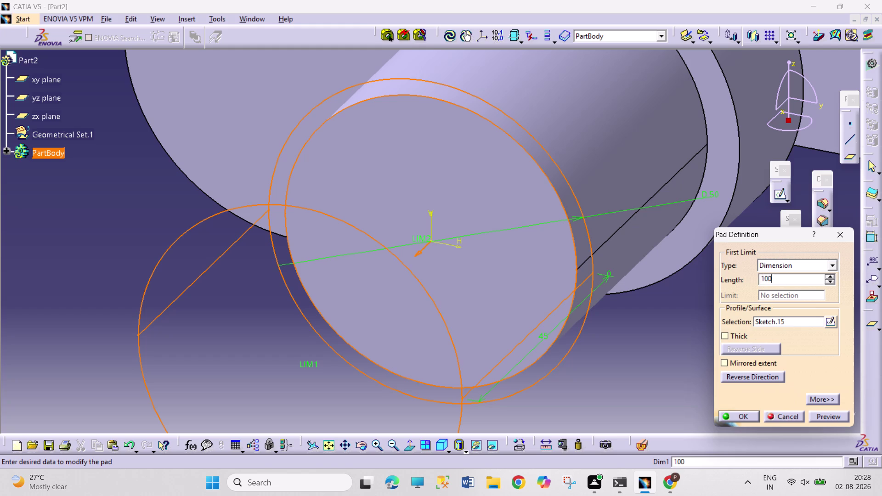
key(Return)
click(666, 382)
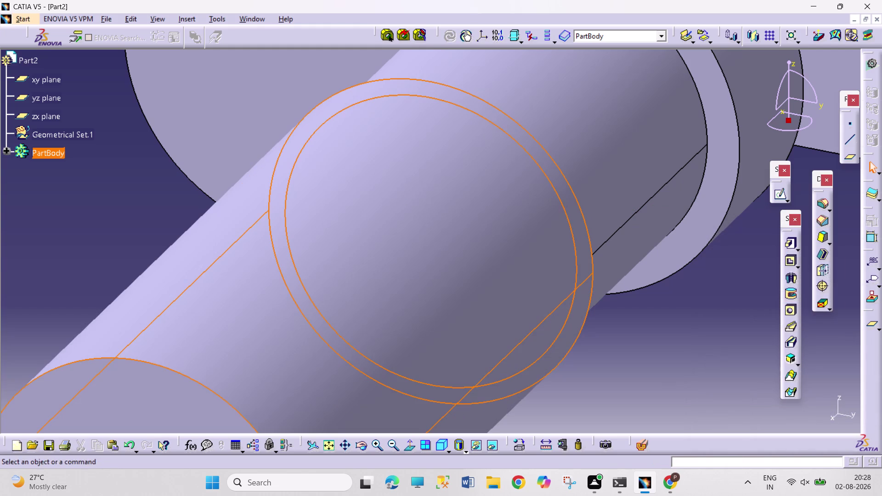
click(330, 449)
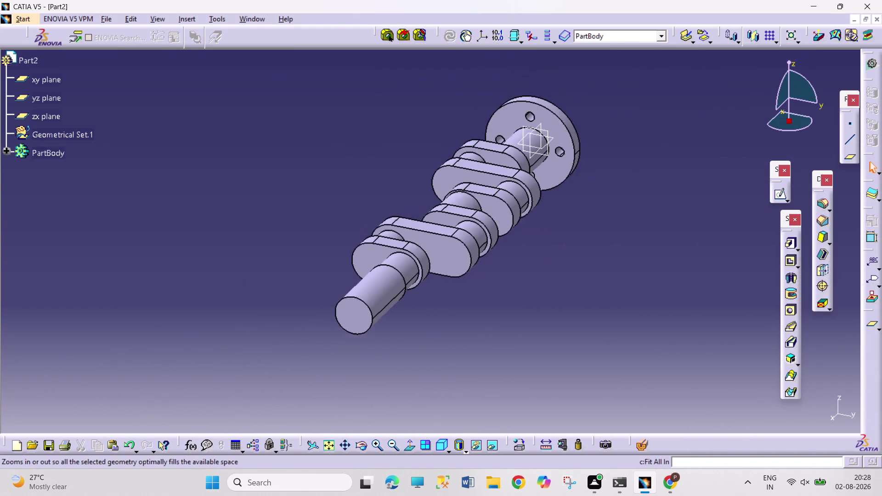
Sketch a 25 mm diameter circle at the origin on the new shaft's end face.
click(361, 313)
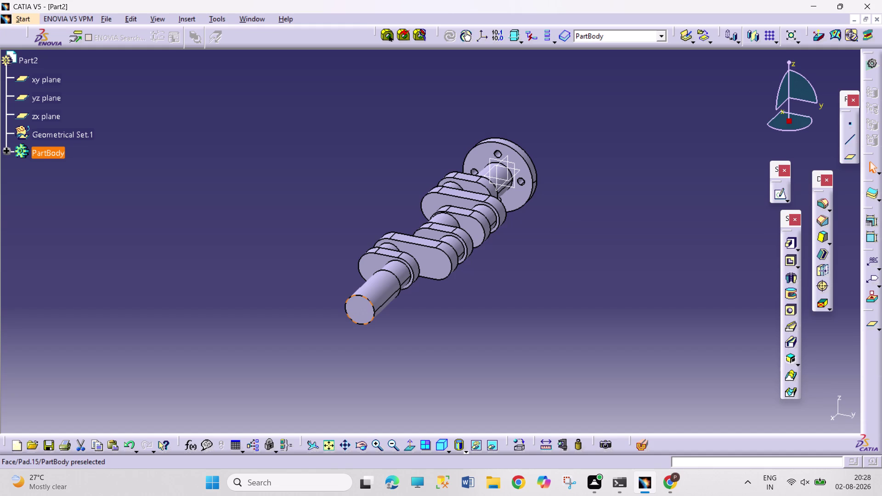
click(779, 195)
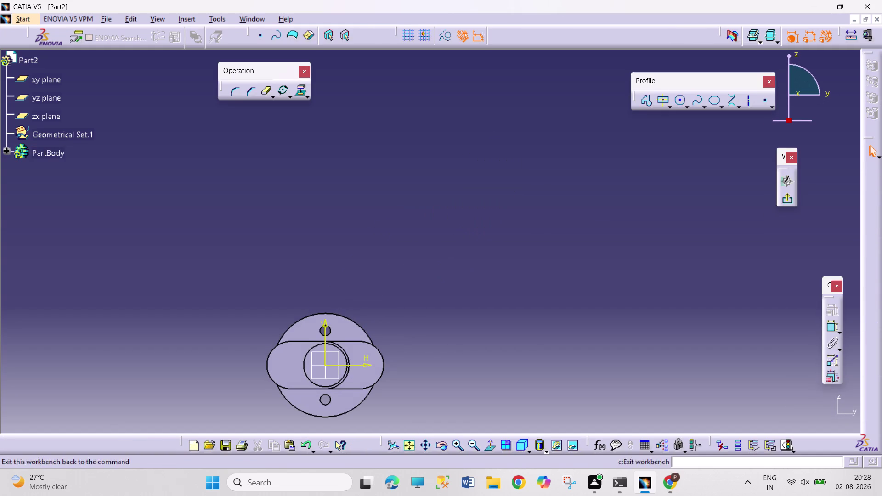
click(412, 439)
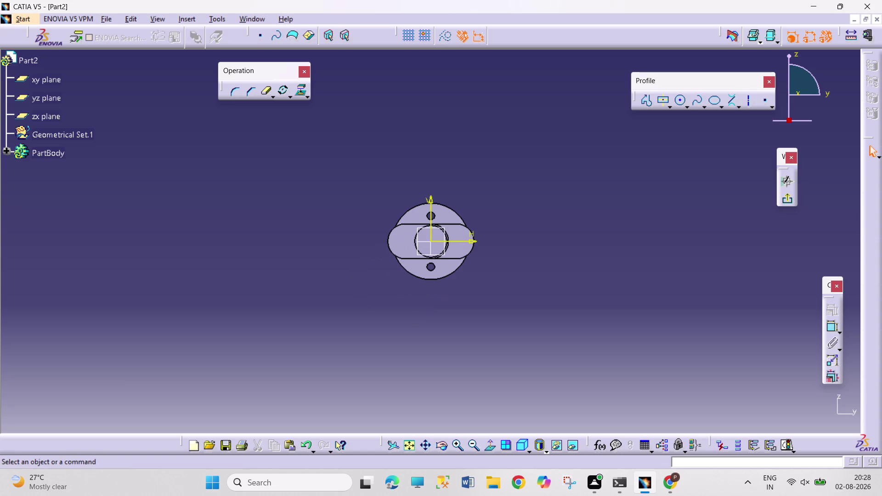
click(682, 103)
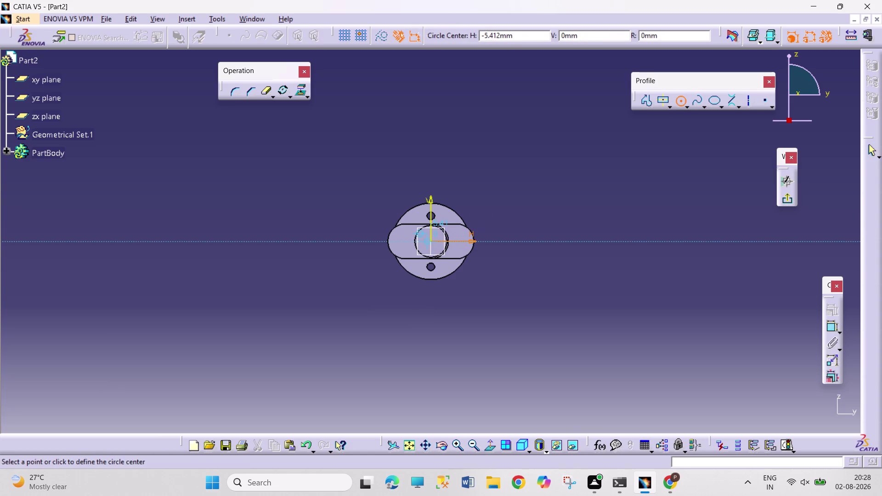
click(430, 242)
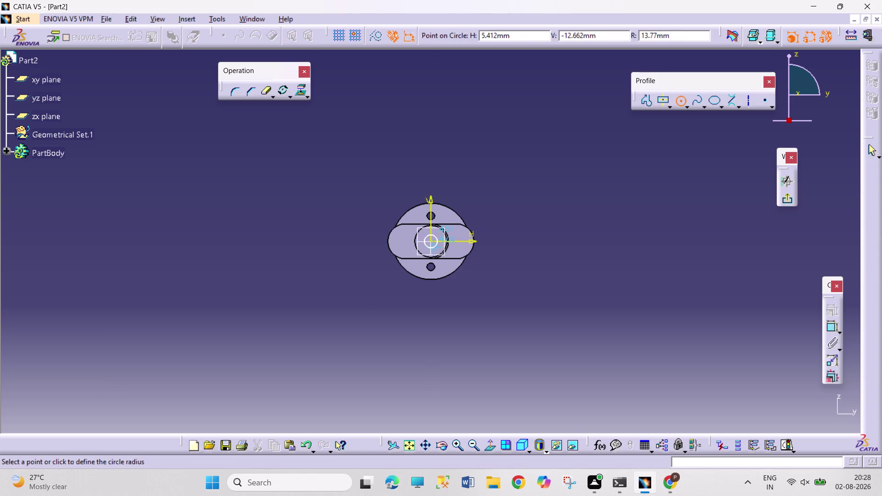
click(434, 250)
click(831, 329)
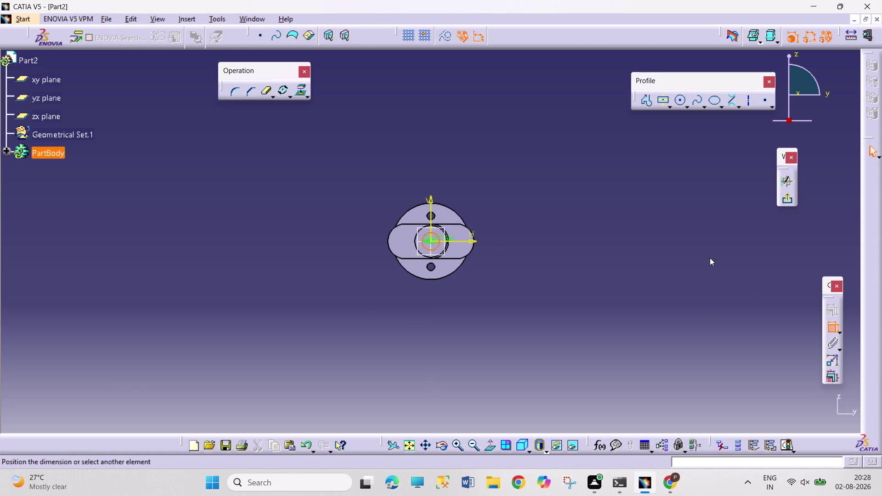
click(501, 163)
double_click(506, 159)
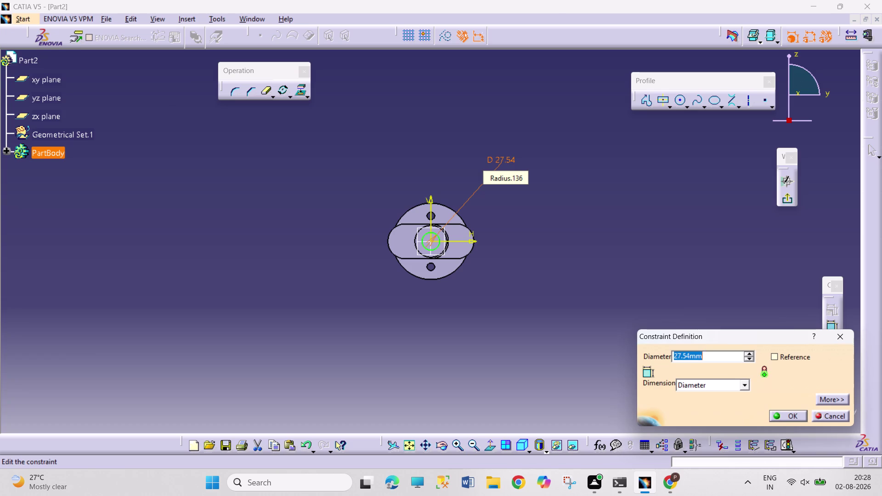
text(25)
key(Return)
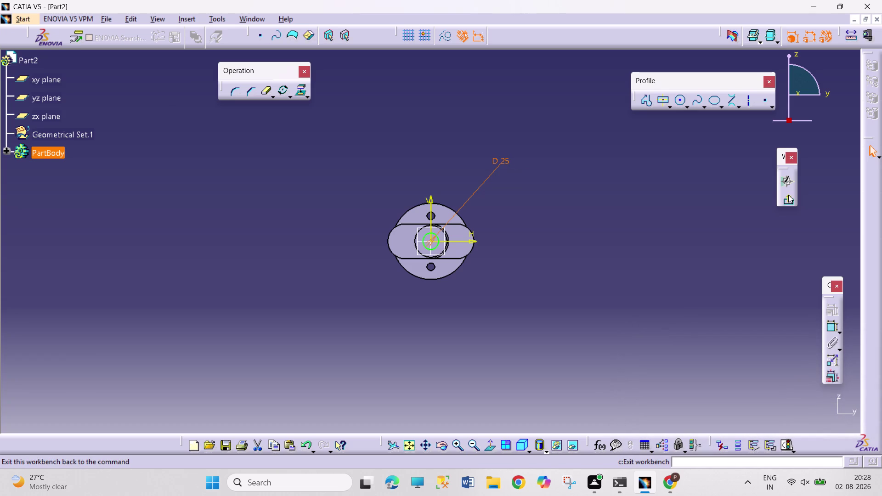
Exit the sketch and pad the circle 20 mm into a stepped stub.
click(788, 194)
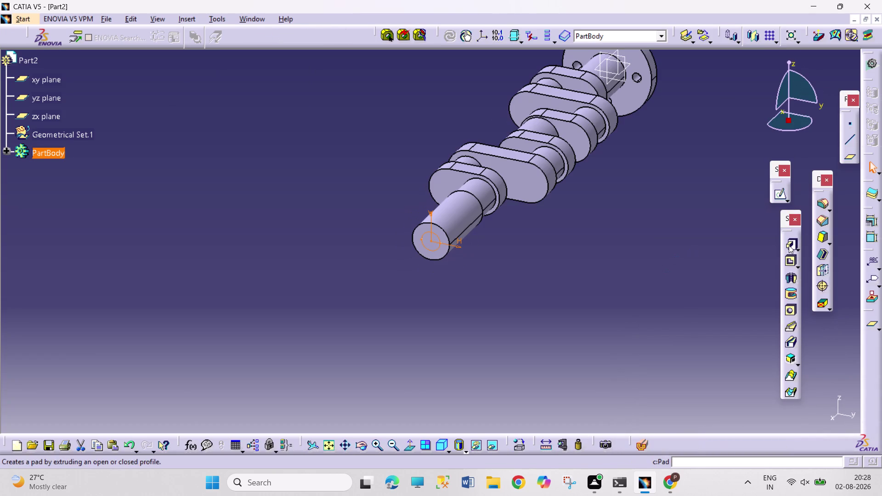
click(789, 245)
text(20)
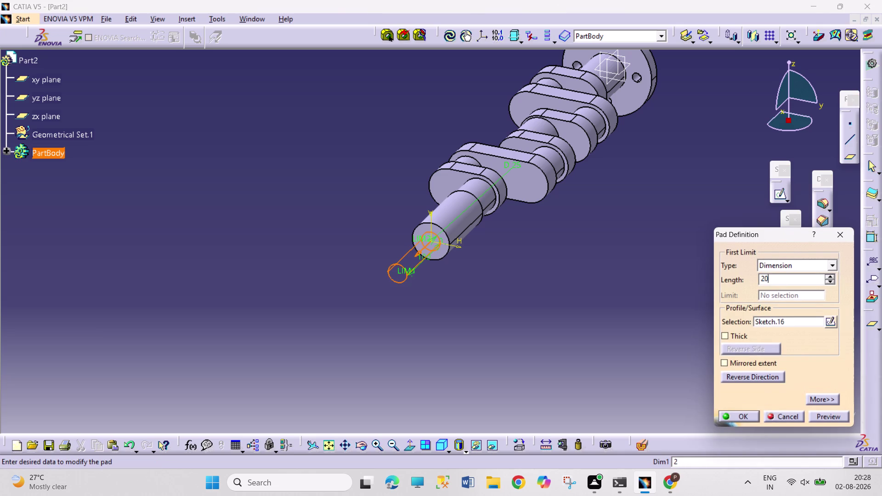
key(Return)
click(645, 279)
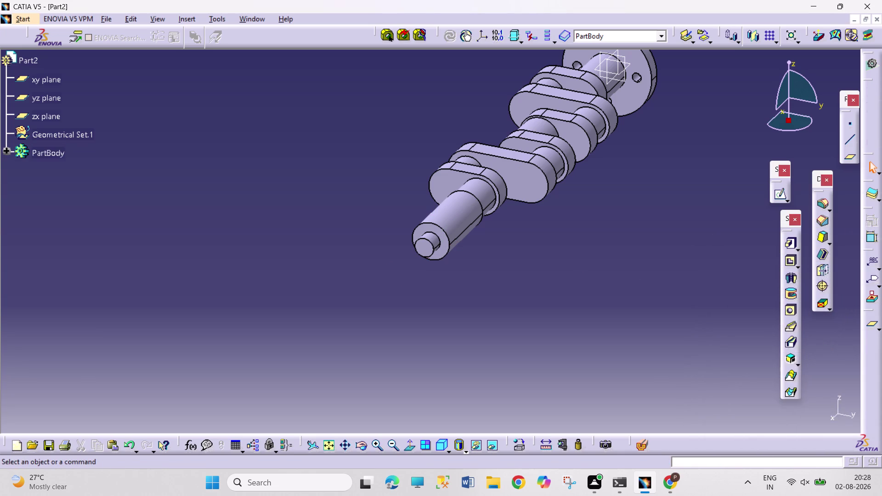
click(443, 242)
Start a sketch on the shaft stub face and zoom in on the sketch area.
click(775, 193)
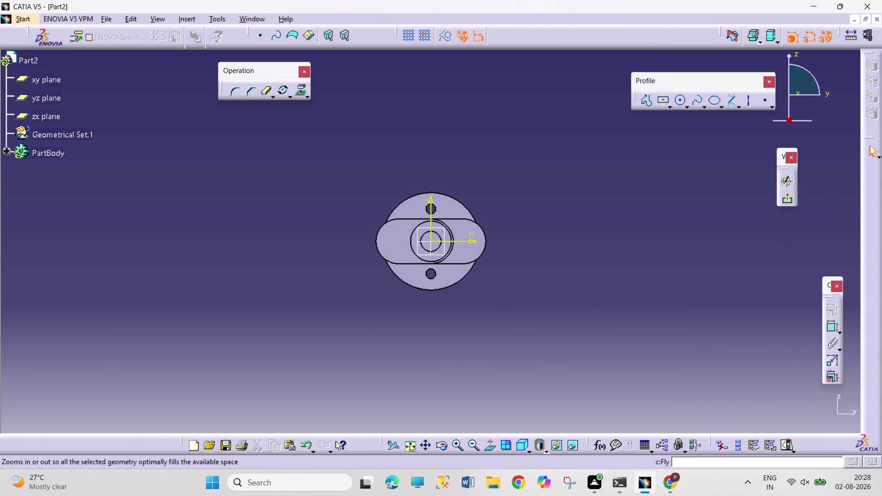
click(410, 444)
triple_click(458, 447)
triple_click(458, 447)
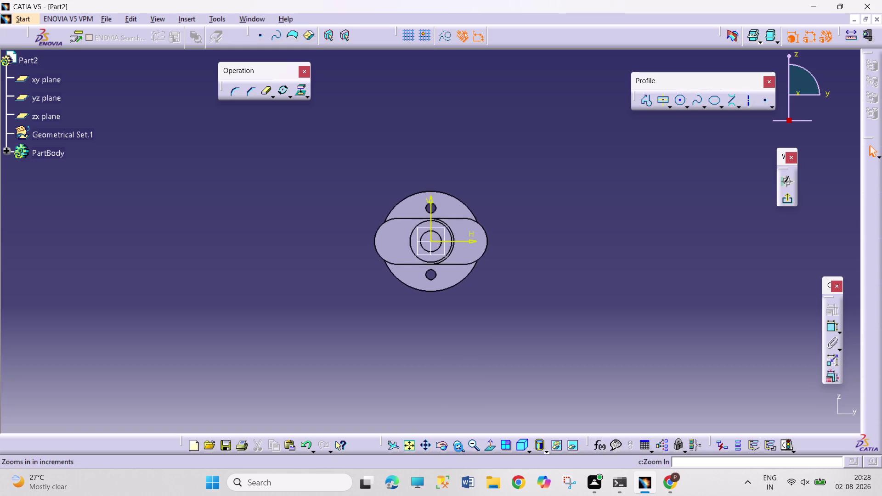
triple_click(458, 447)
triple_click(459, 448)
triple_click(458, 447)
triple_click(458, 447)
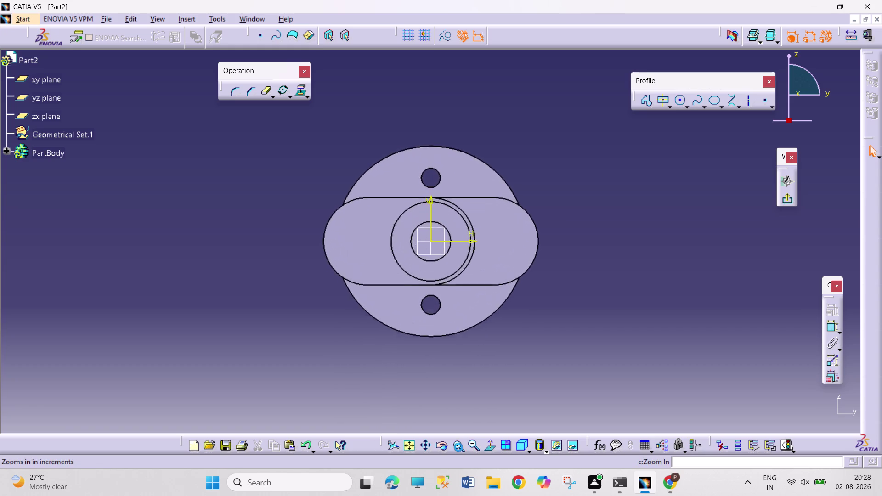
triple_click(458, 447)
triple_click(459, 448)
double_click(458, 447)
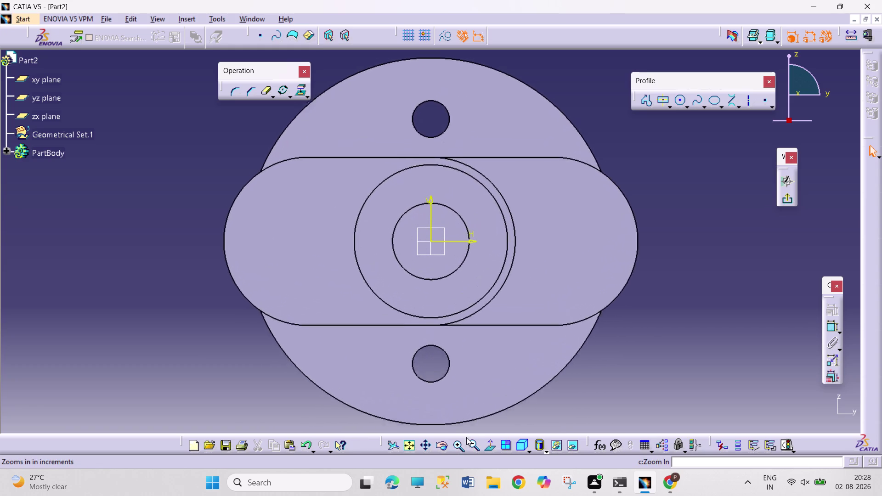
Draw a small rectangle left of the shaft centre.
click(660, 102)
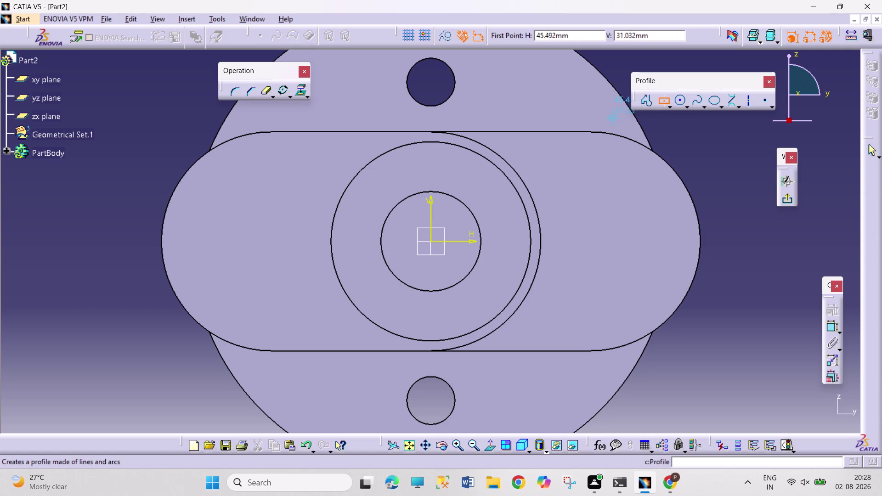
click(329, 242)
click(347, 264)
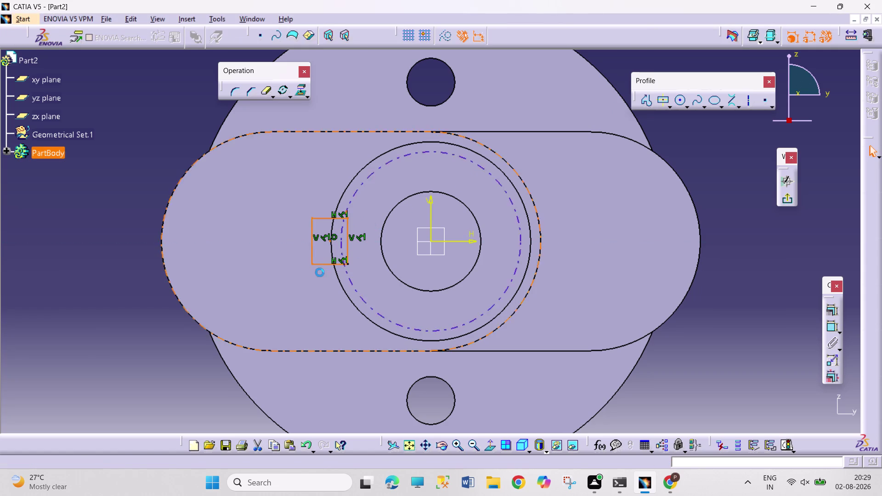
Make the rectangle's left edge coincident with the large circle.
click(124, 342)
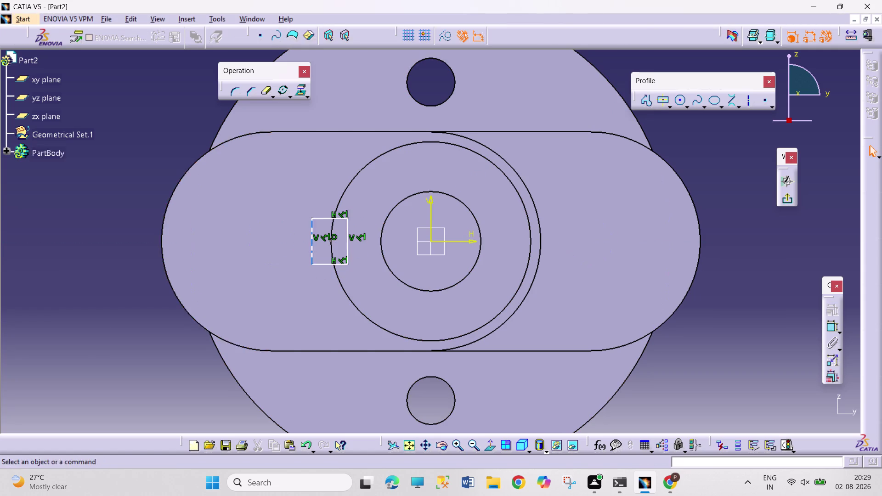
click(329, 241)
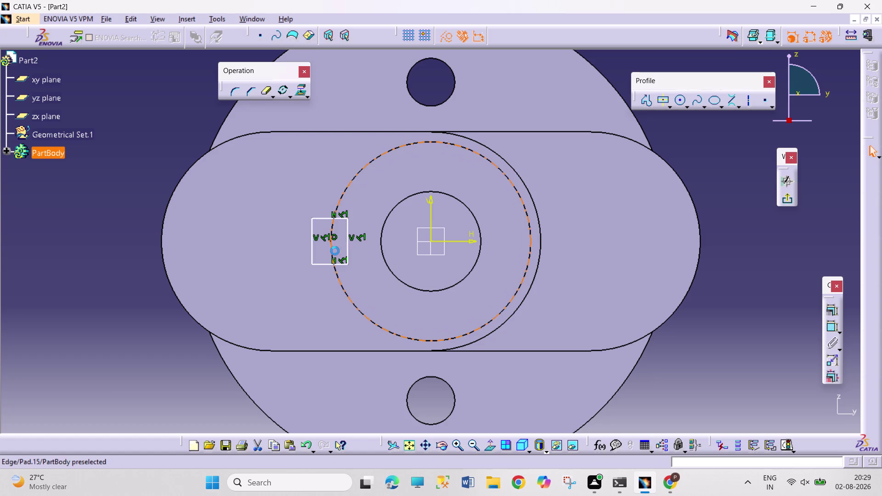
click(331, 252)
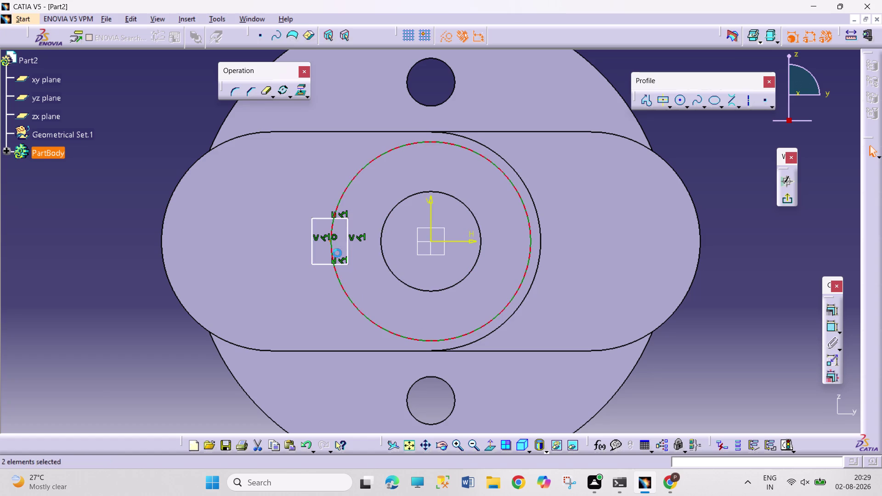
click(828, 314)
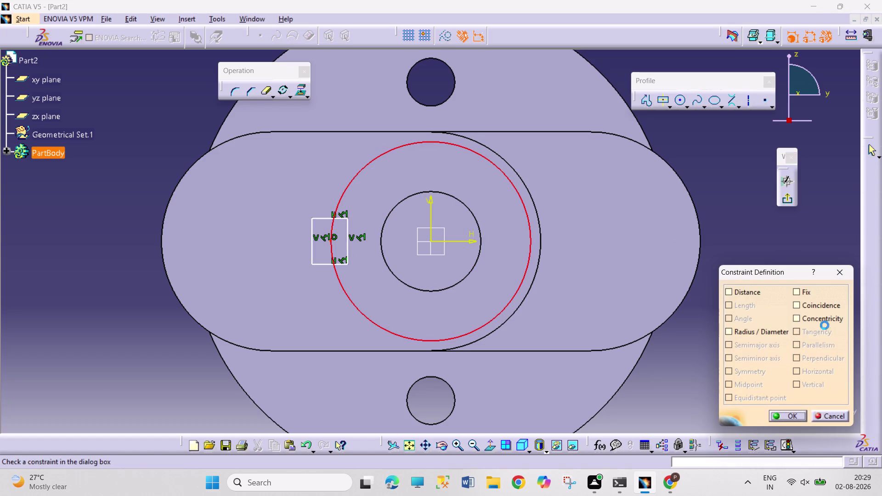
click(813, 305)
click(787, 416)
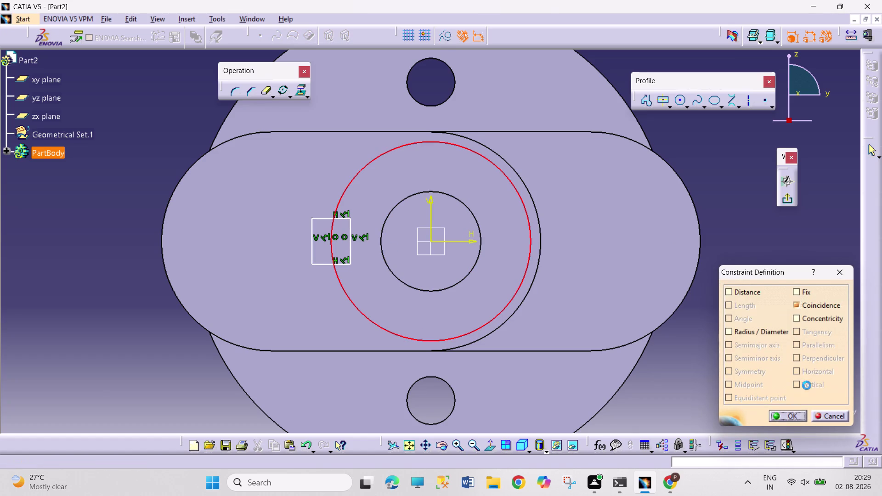
click(832, 324)
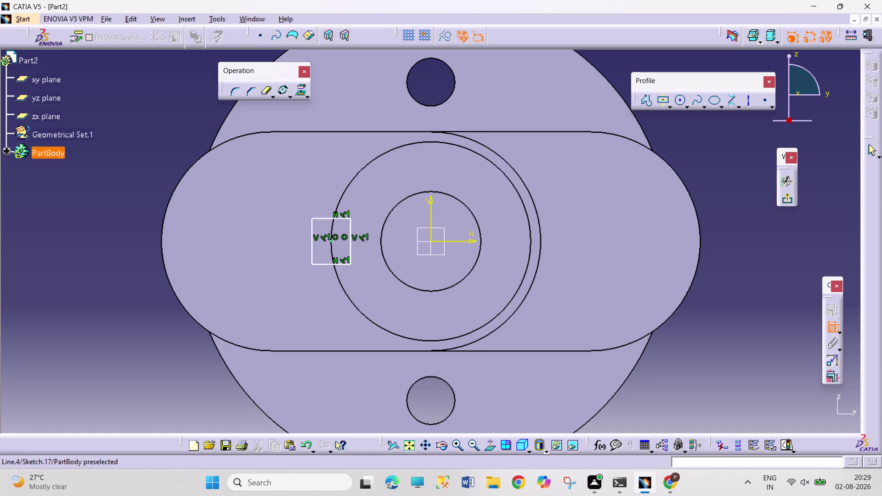
Add a width dimension to the small rectangle.
click(327, 218)
click(377, 189)
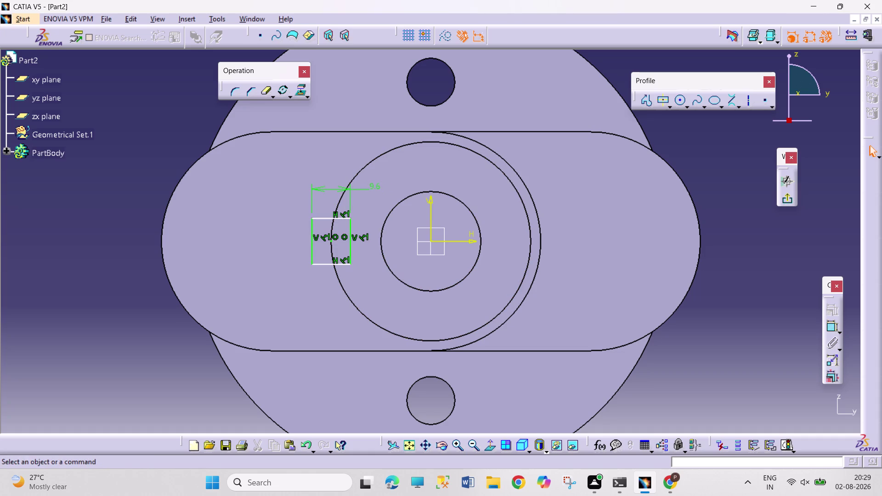
double_click(379, 189)
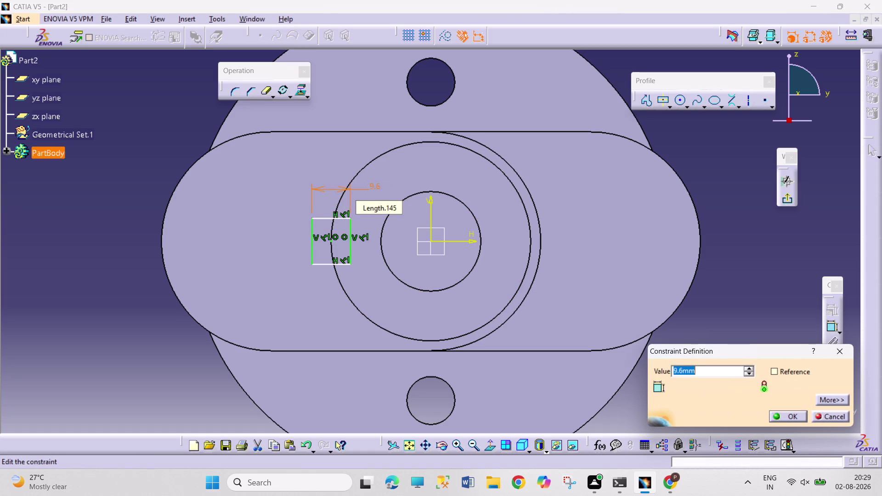
key(Escape)
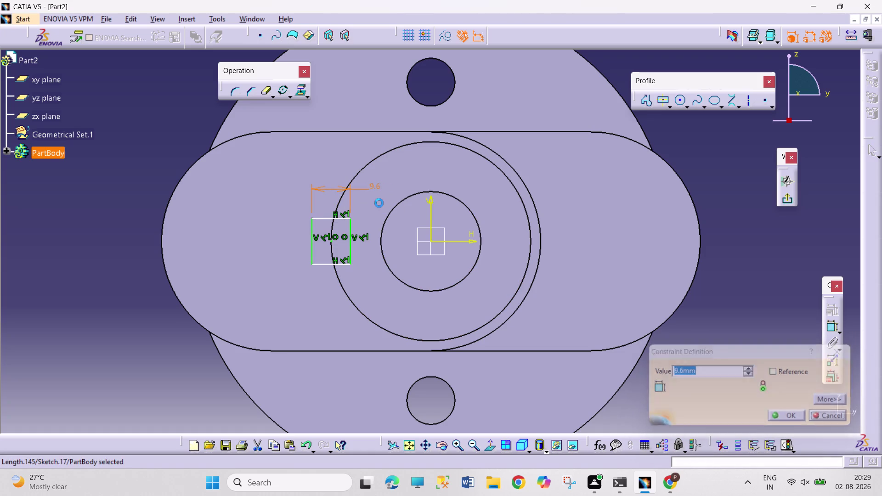
key(Escape)
key(Escape)
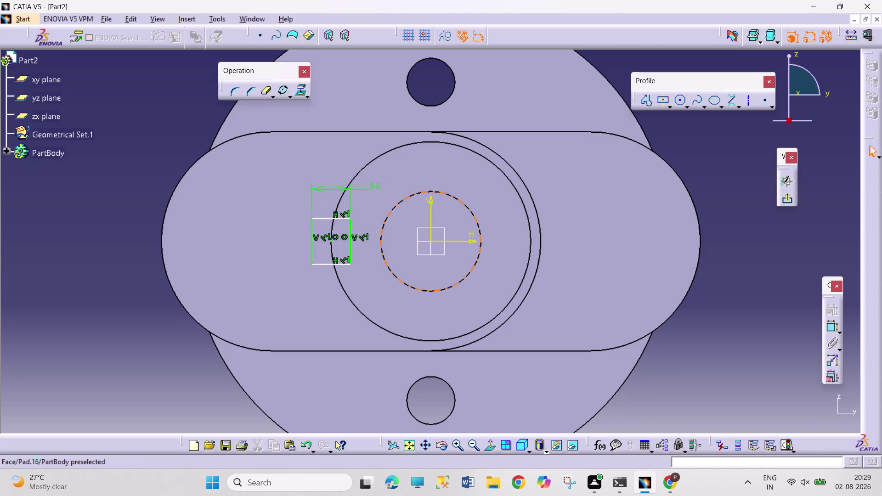
key(ctrl+z)
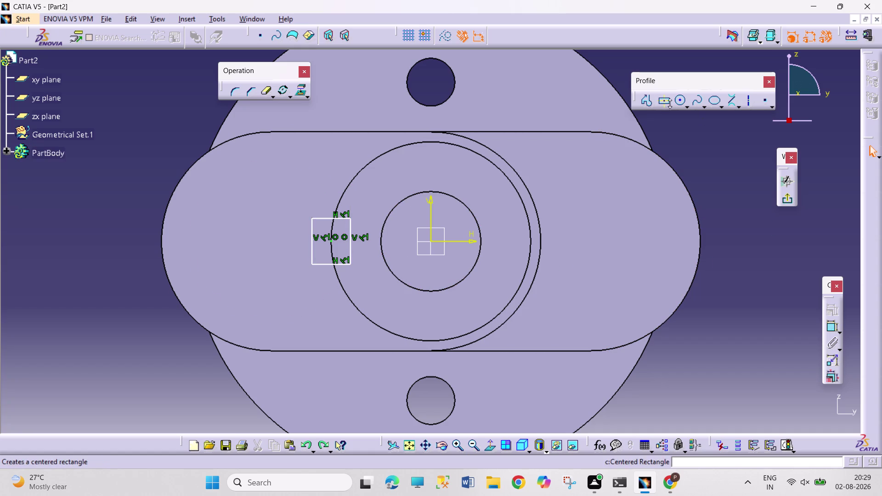
Draw a circle at the sketch origin and set its diameter to 45 mm (22.5*2).
click(680, 100)
click(432, 240)
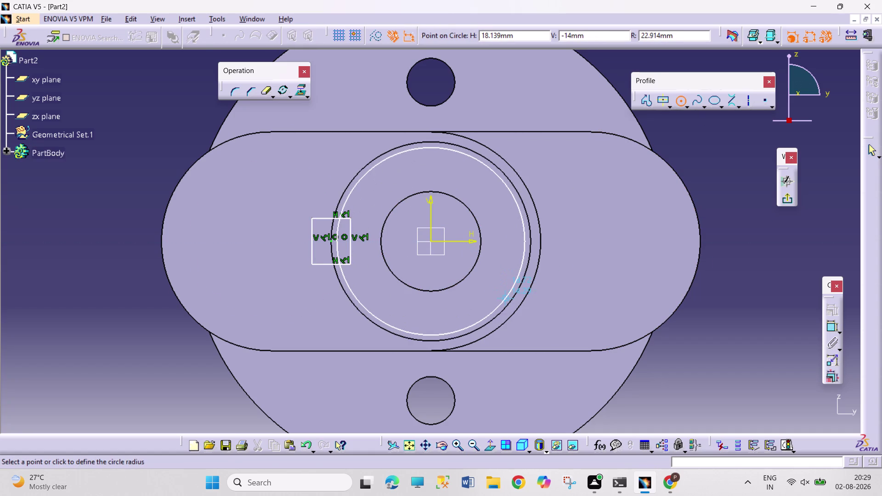
click(502, 297)
click(833, 324)
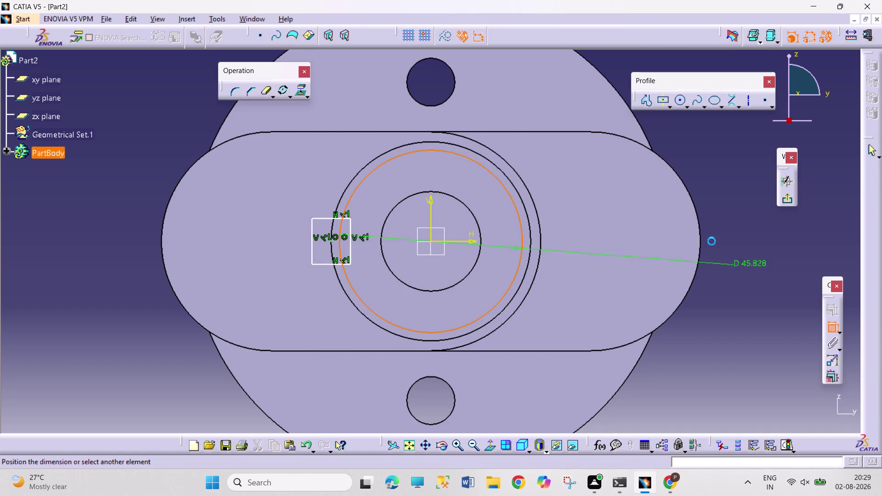
click(578, 202)
double_click(584, 200)
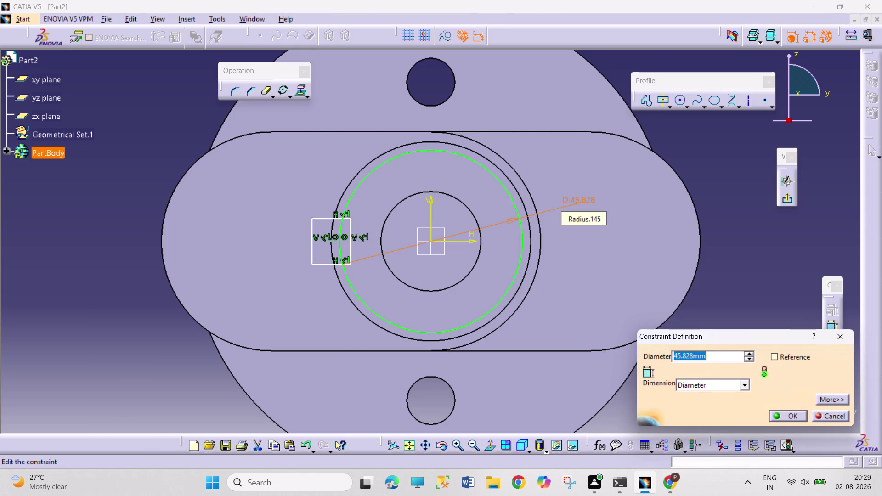
text(22.5*2)
key(Return)
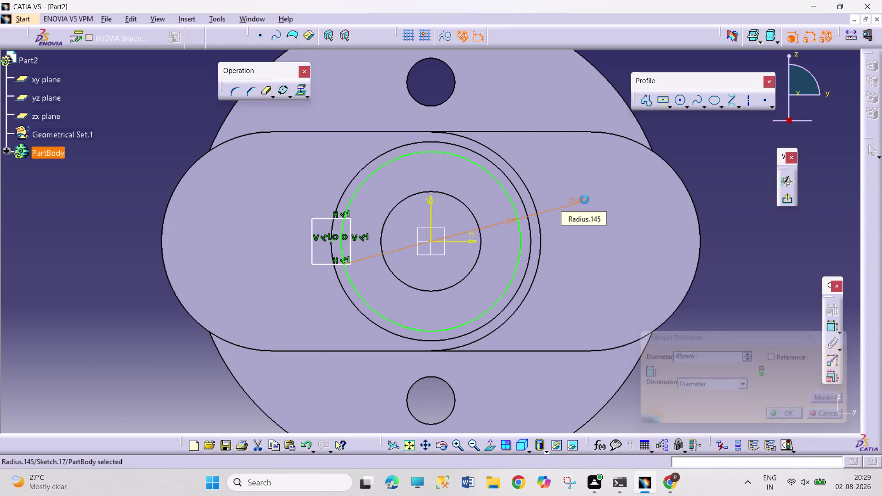
click(740, 231)
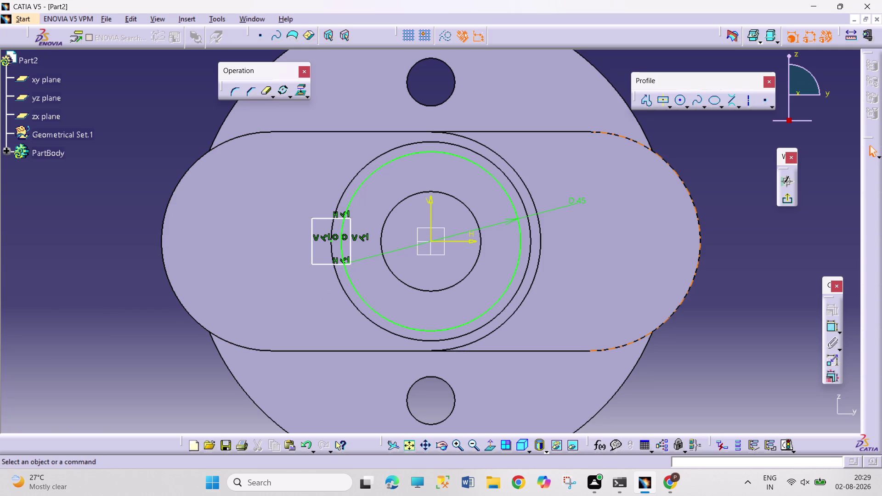
click(830, 328)
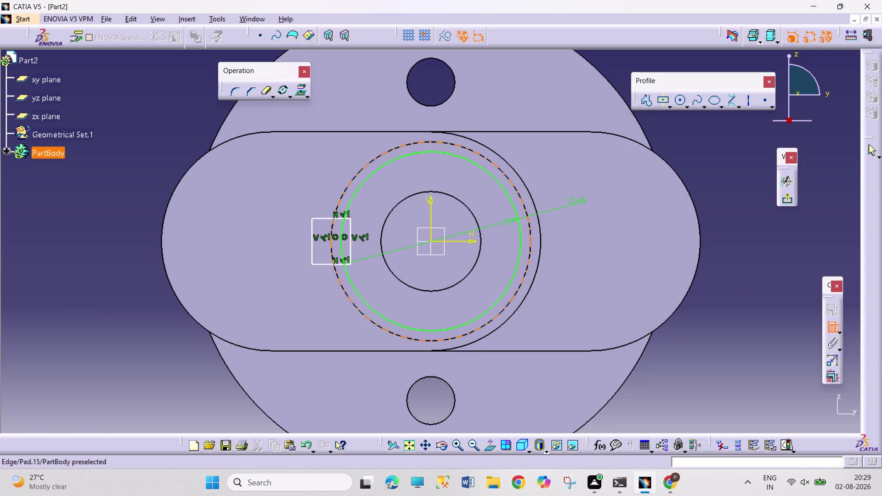
Dimension the small rectangle's height to 10 mm.
click(311, 250)
click(267, 238)
double_click(268, 237)
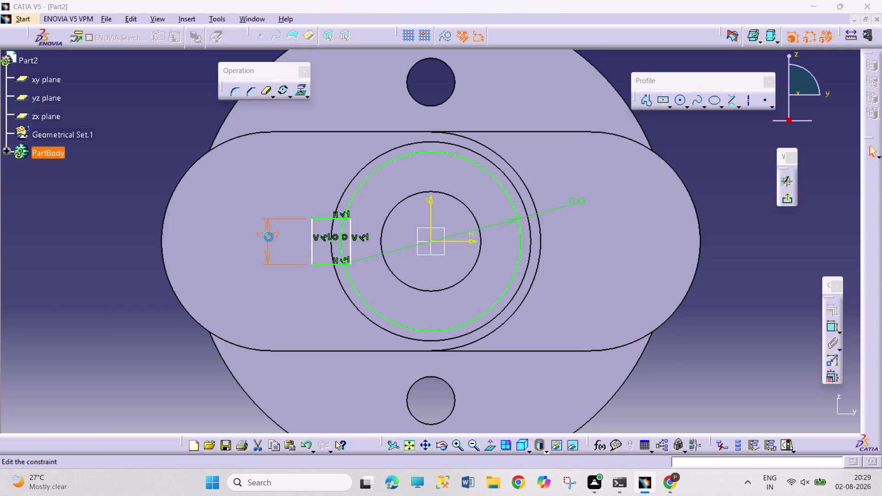
text(10)
key(Return)
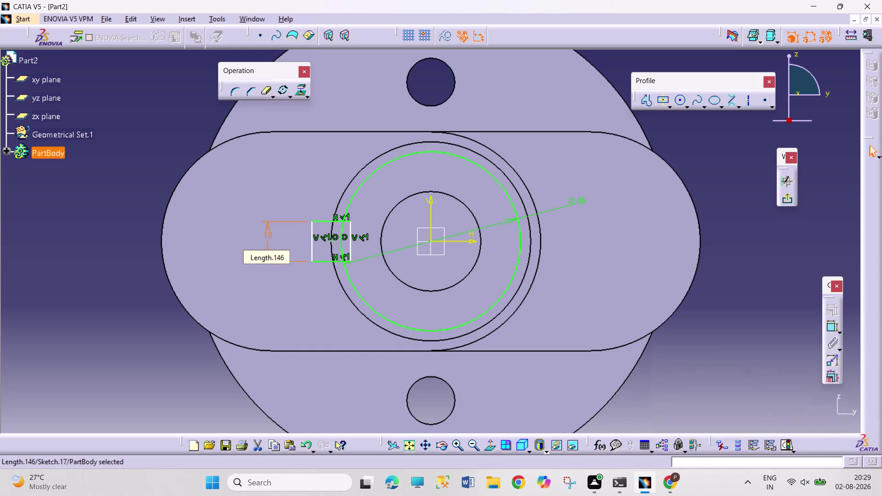
click(81, 131)
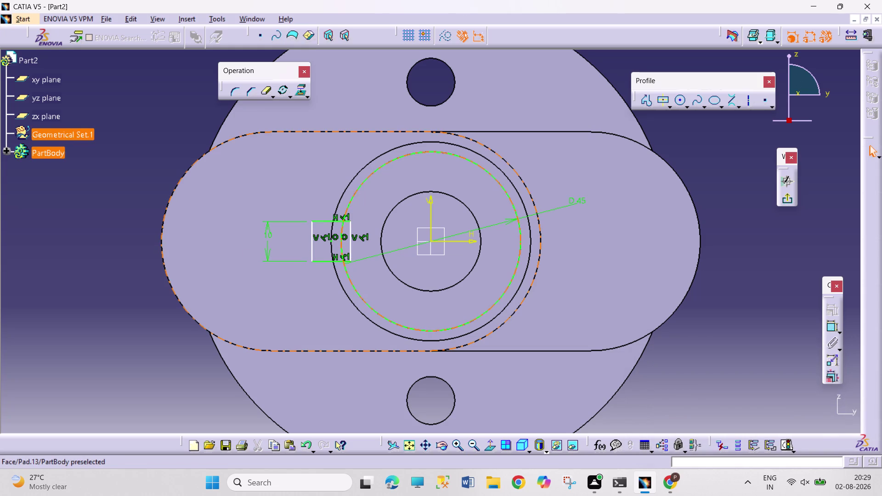
Project the ring's outer edge into the sketch as a circle.
click(348, 183)
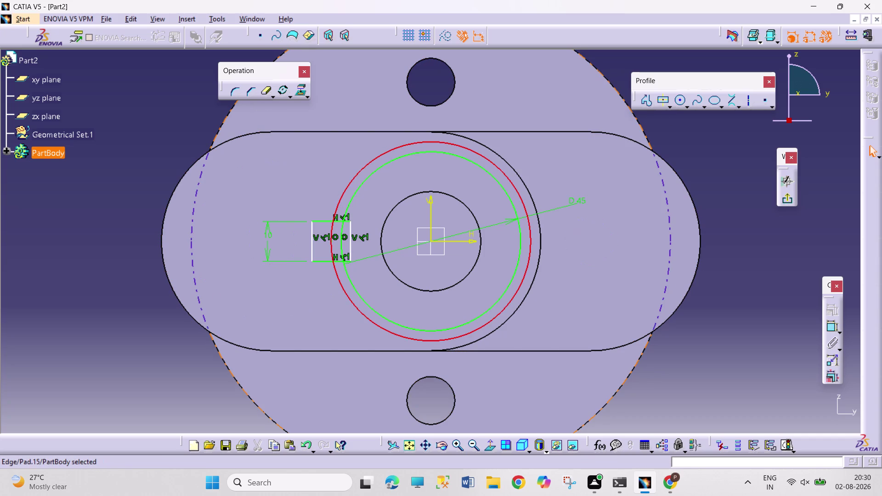
click(298, 92)
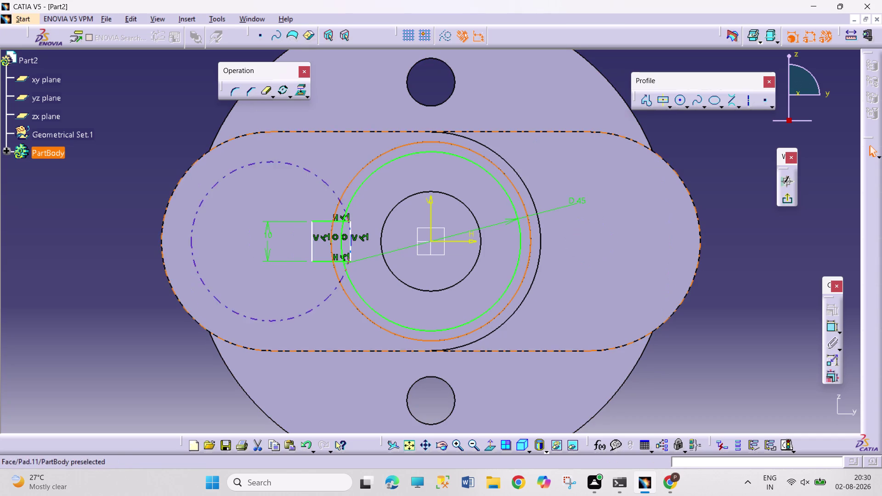
click(777, 193)
click(736, 205)
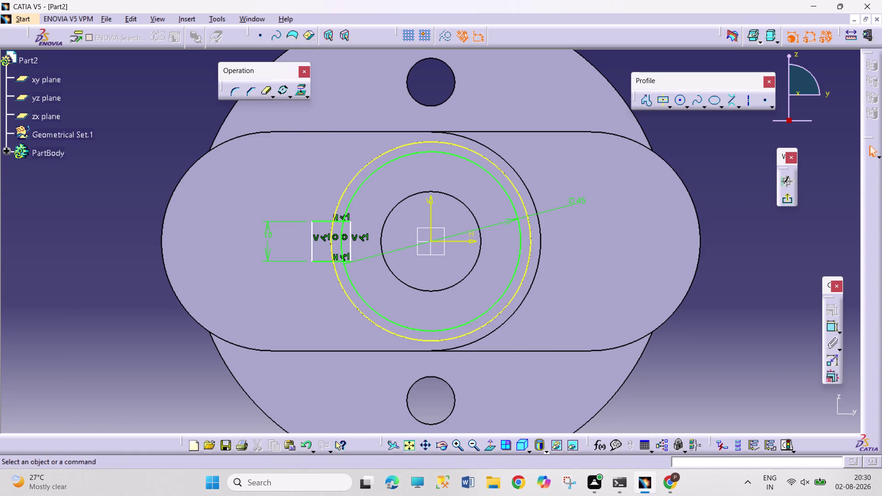
double_click(262, 95)
Trim the rectangle's left and right edges against the projected ring.
click(314, 252)
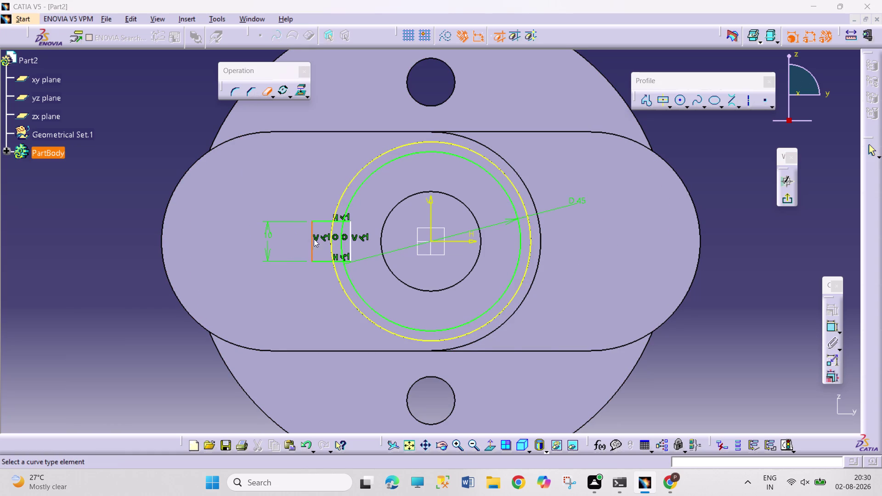
click(466, 265)
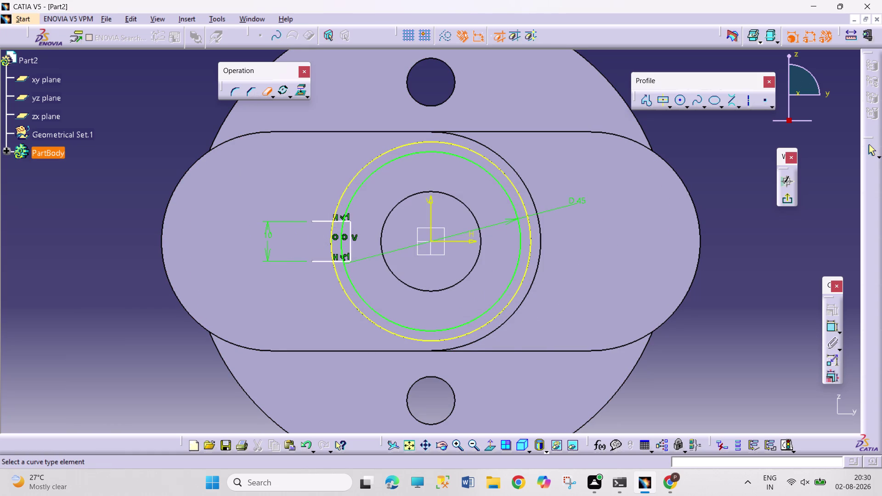
click(321, 220)
click(325, 262)
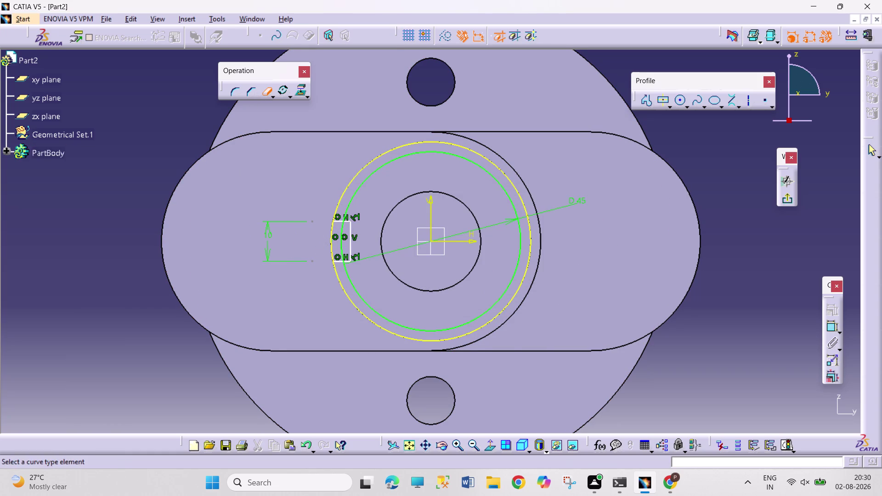
click(360, 294)
click(349, 305)
middle_drag(346, 273, 352, 193)
Trim the remaining rectangle segments and leave the finished keyway sketch.
click(218, 264)
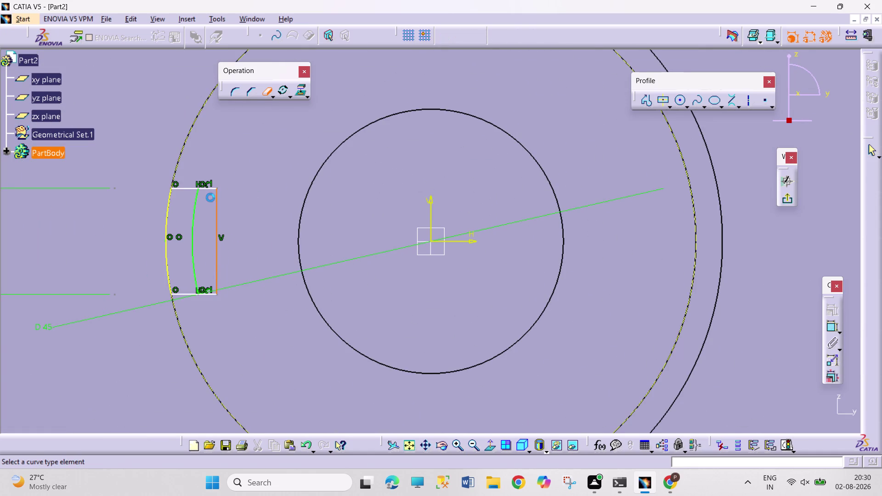
click(210, 295)
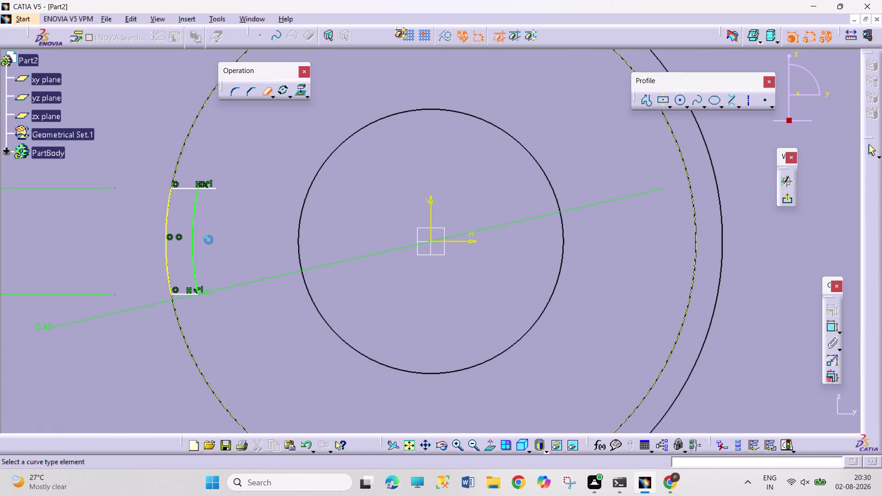
click(210, 189)
middle_drag(262, 173, 265, 247)
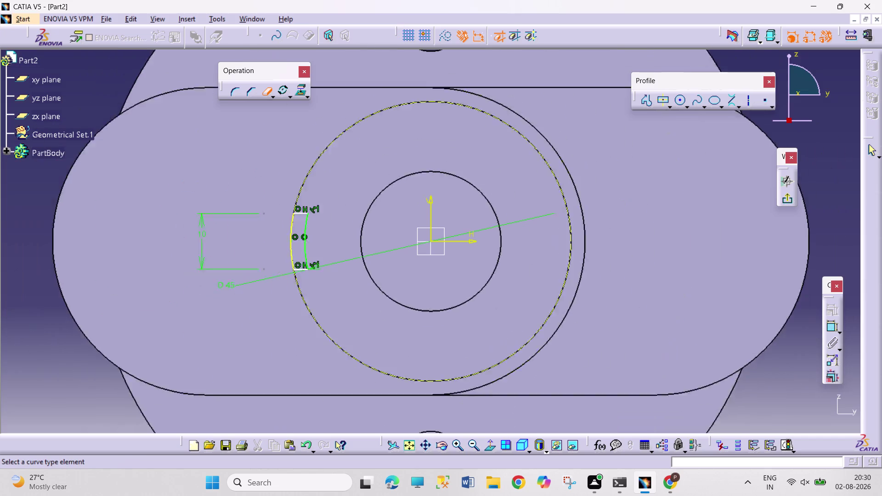
middle_drag(264, 246, 265, 284)
click(267, 92)
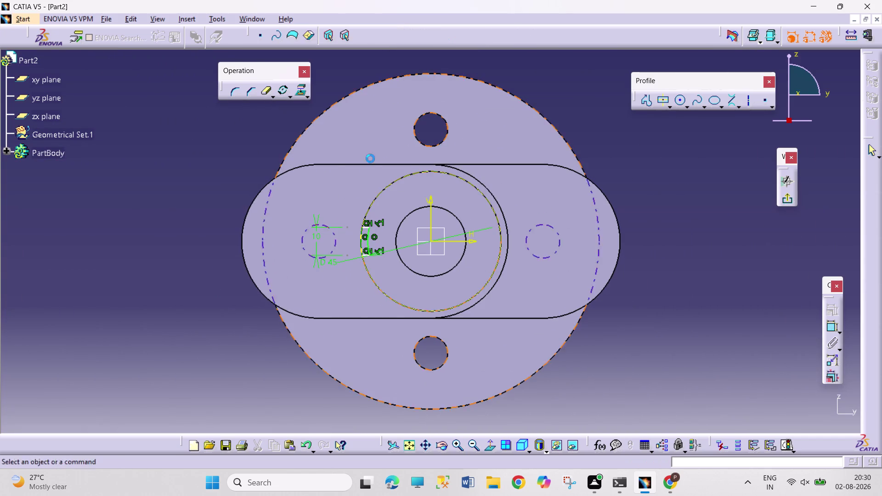
click(786, 199)
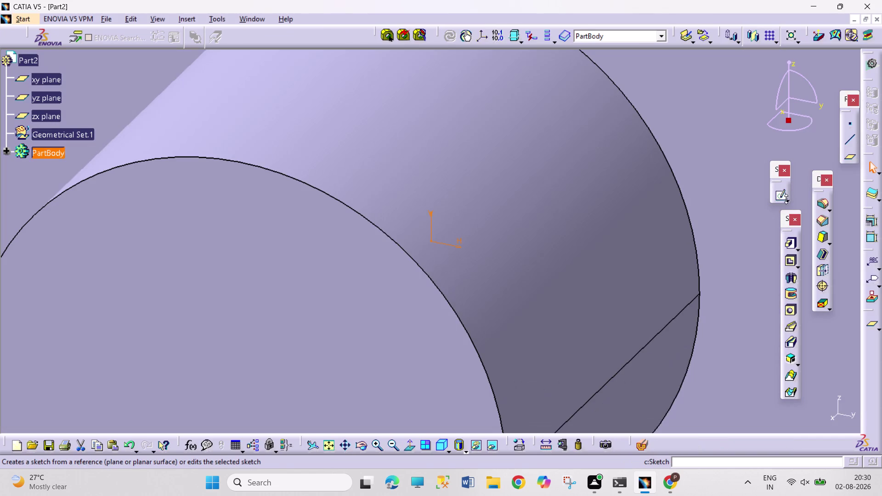
Pocket the keyway sketch into the shaft end with depth 100, then orbit to inspect it.
click(787, 260)
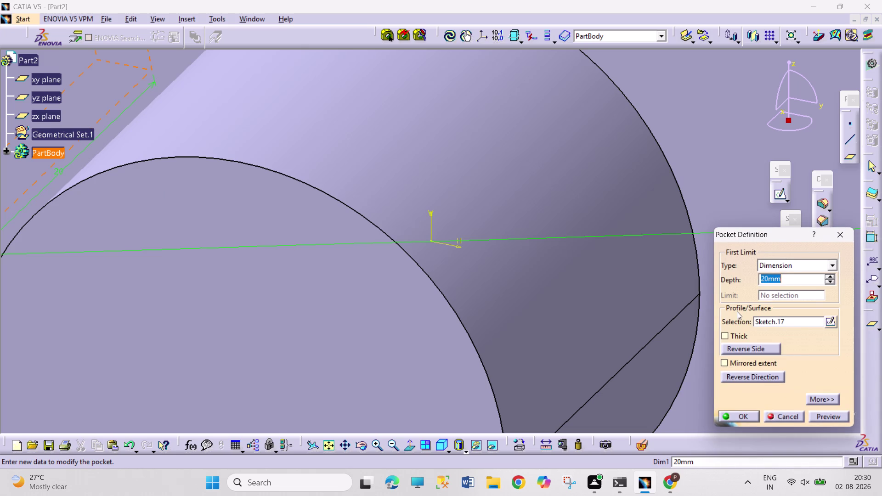
text(100)
key(Return)
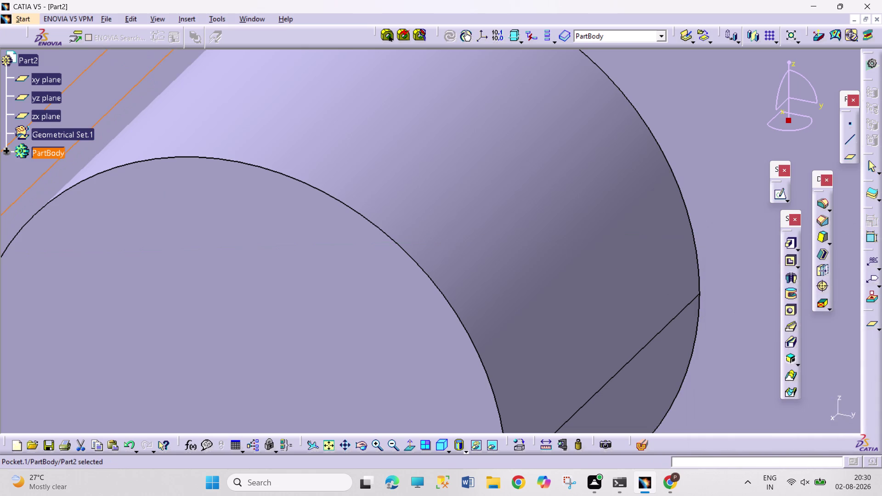
middle_drag(690, 209, 678, 317)
middle_drag(295, 290, 307, 296)
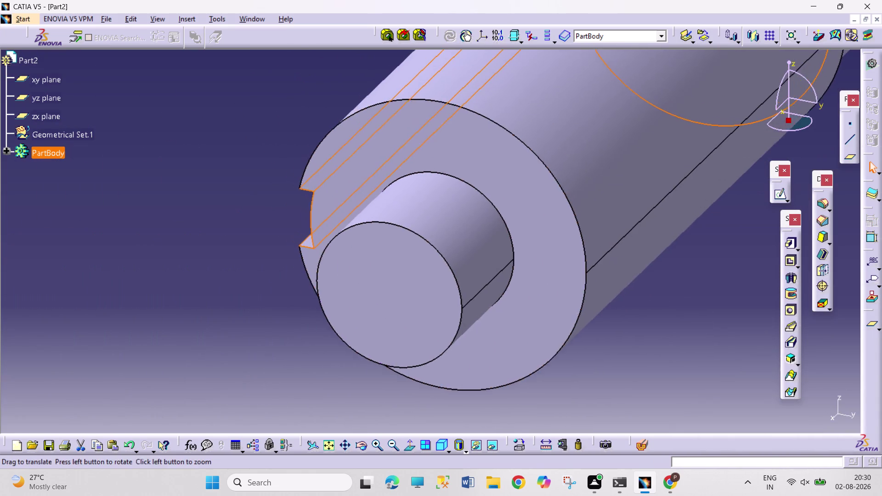
middle_drag(307, 295, 438, 210)
right_drag(312, 299, 427, 268)
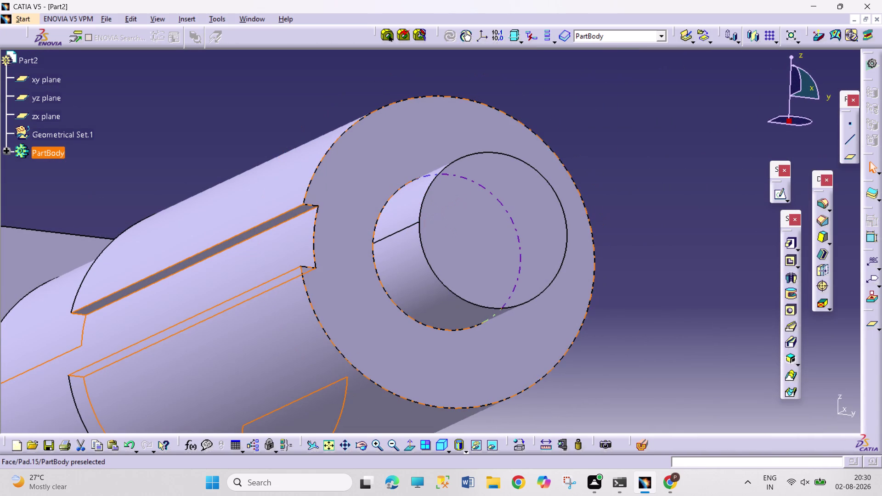
middle_drag(438, 92, 432, 188)
click(436, 377)
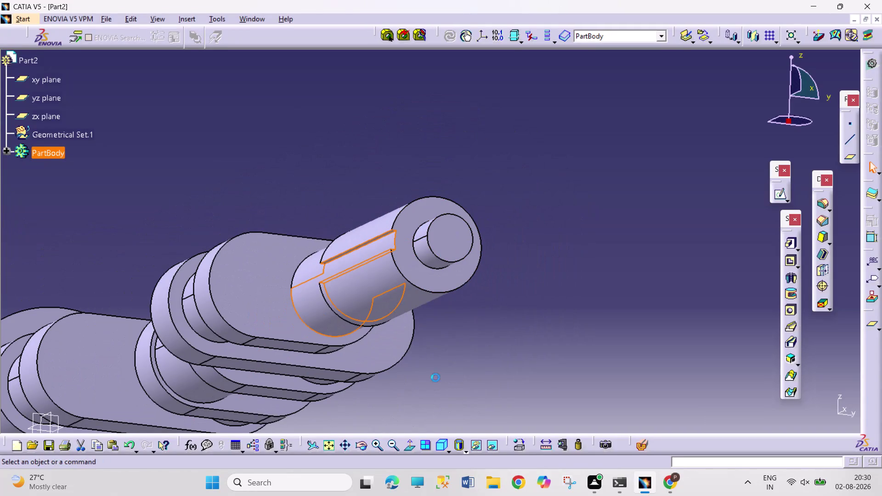
middle_drag(269, 187, 359, 371)
right_drag(289, 224, 408, 257)
right_drag(339, 346, 365, 273)
middle_drag(345, 357, 361, 269)
right_drag(344, 357, 489, 255)
middle_drag(292, 375, 352, 360)
right_drag(294, 377, 352, 360)
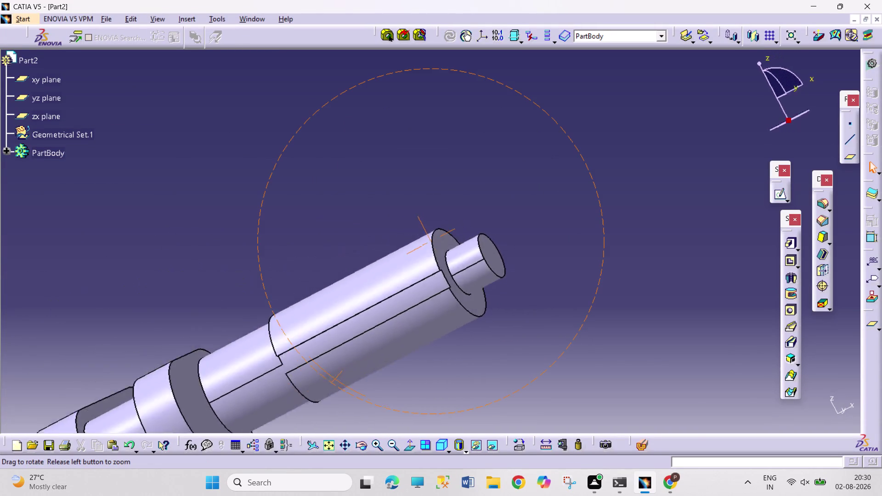
middle_drag(352, 360, 317, 392)
right_drag(352, 360, 314, 390)
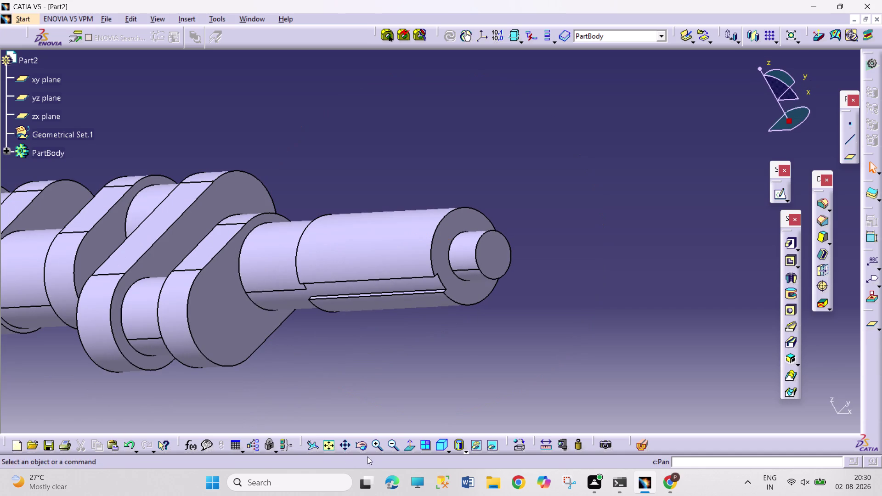
click(439, 445)
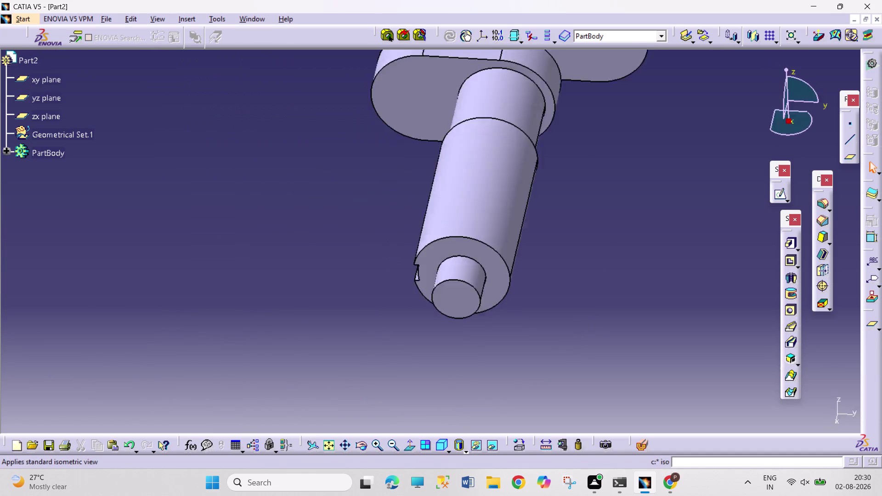
click(542, 377)
click(325, 447)
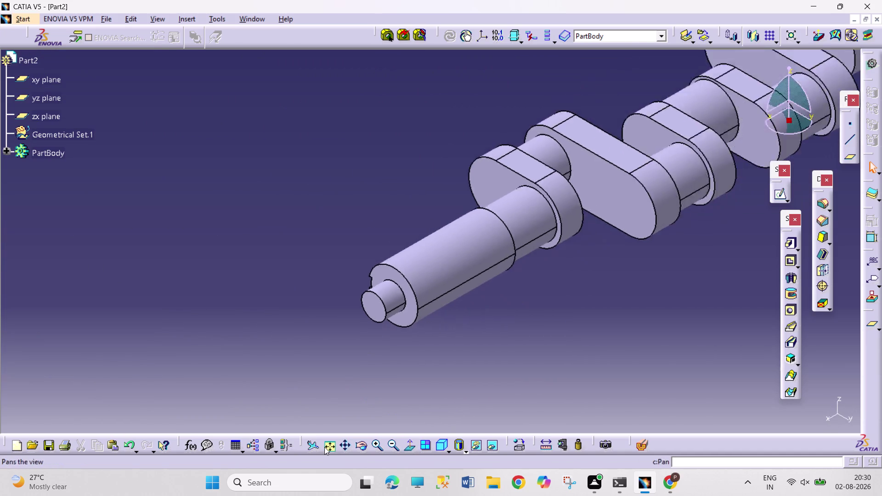
click(569, 327)
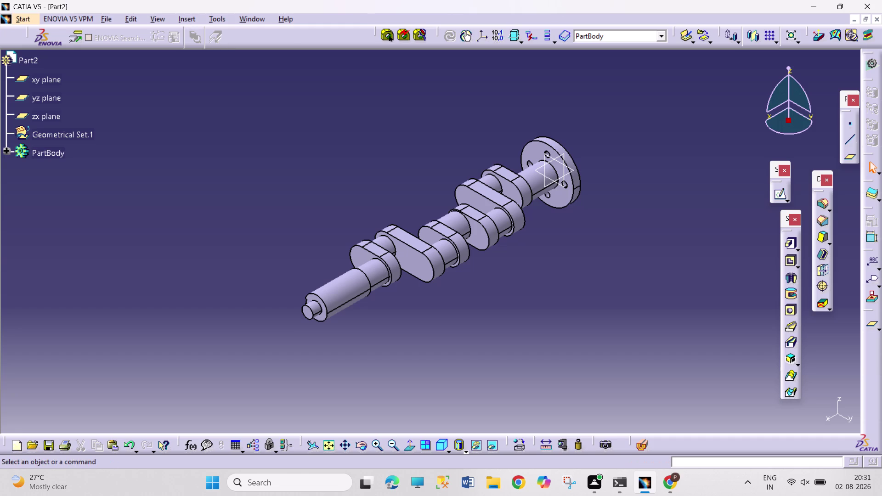
Save the part as CRANKSHAFT.
key(ctrl+s)
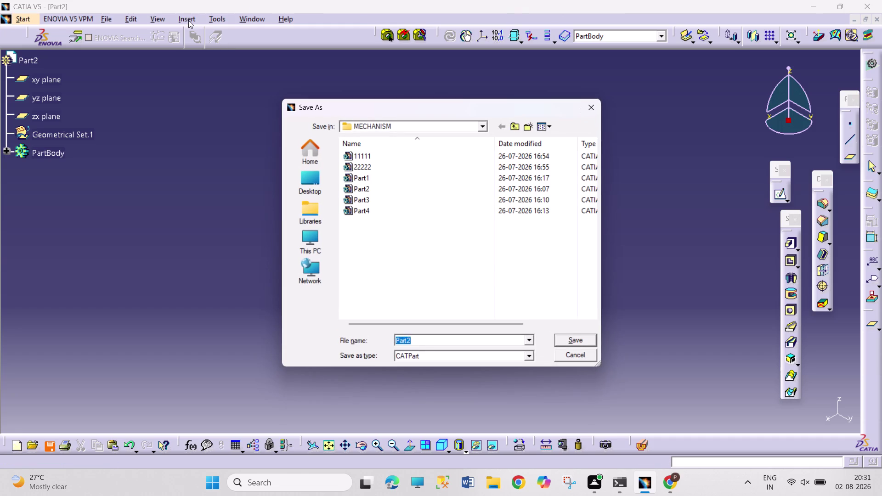
text(CR)
text(A)
text(NKSHA)
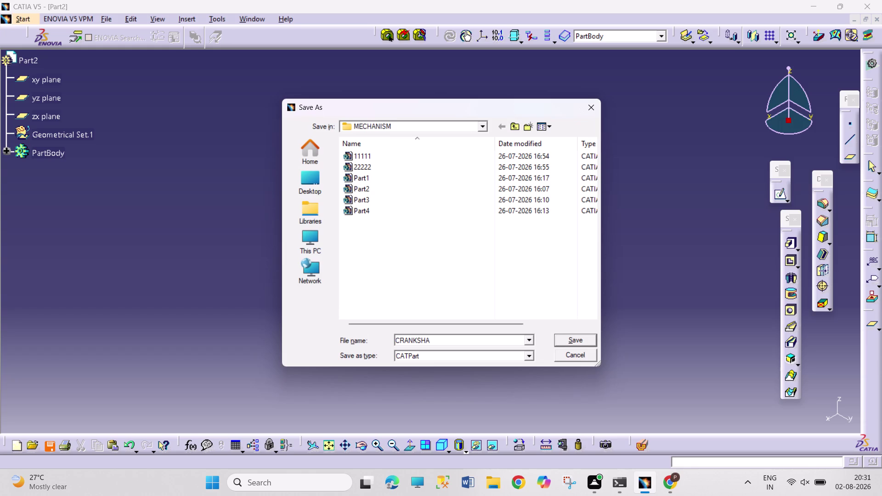
text(FT)
key(Return)
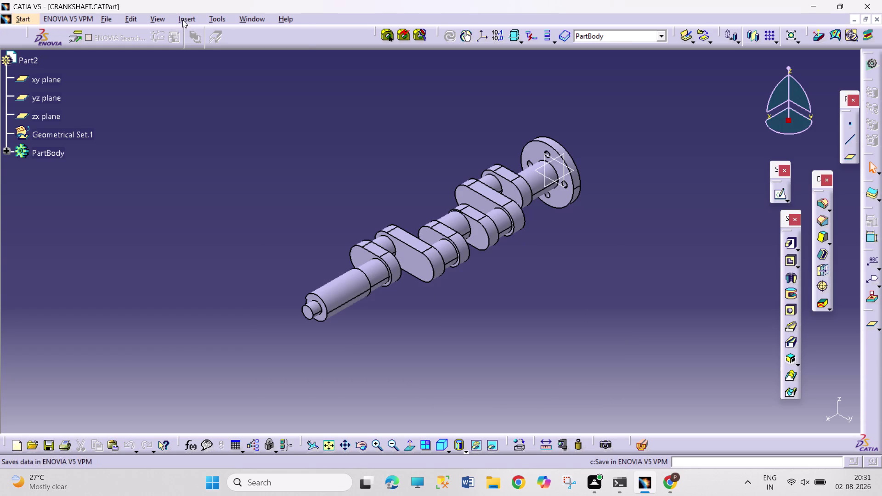
click(183, 20)
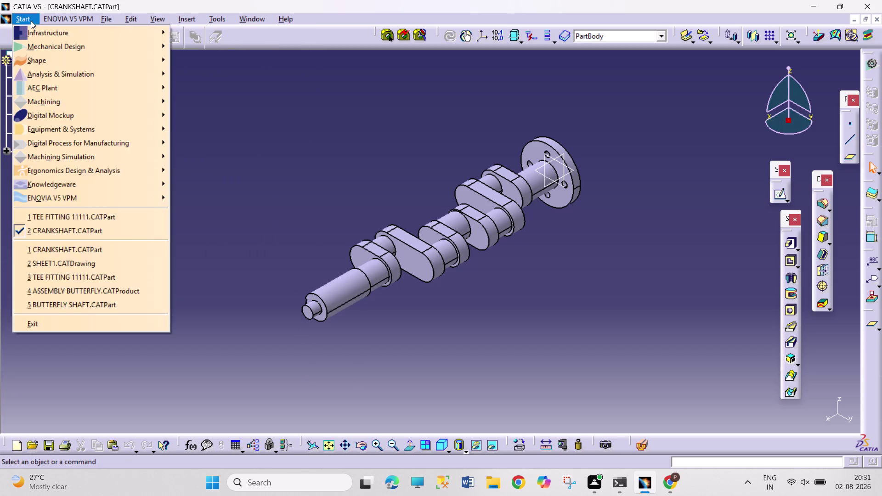
Switch to the Drafting workbench via Start > Mechanical Design.
click(31, 20)
click(36, 16)
click(58, 45)
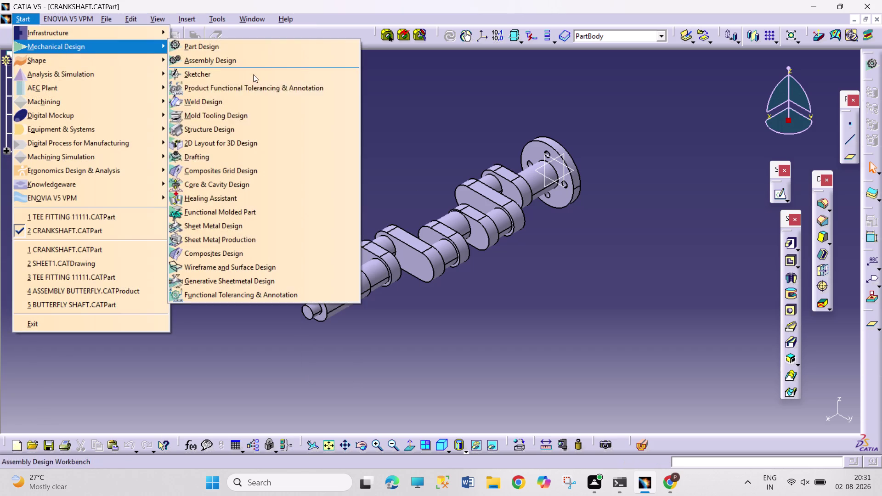
click(285, 158)
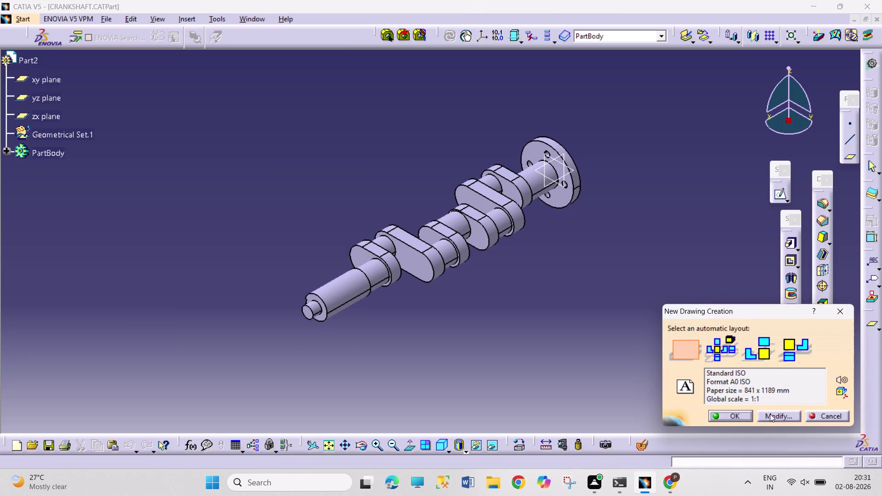
Accept the A0 ISO drawing layout and try to view Drawing1's properties.
click(734, 418)
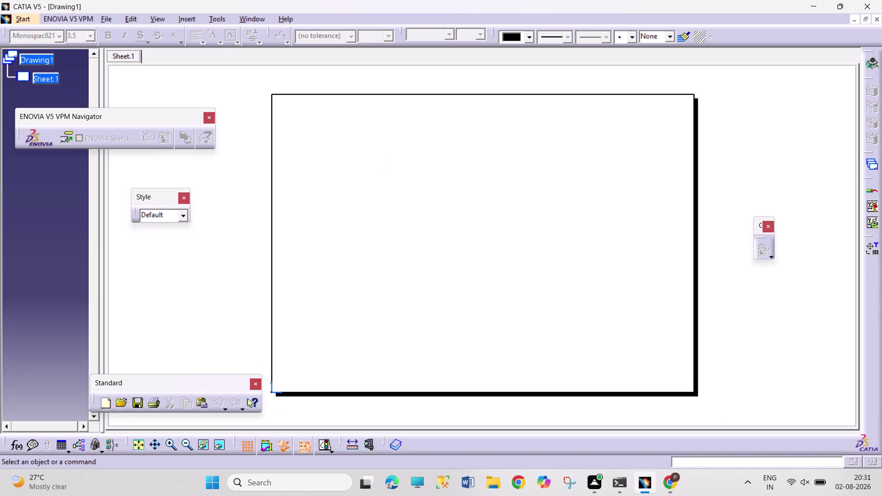
right_click(45, 63)
click(96, 158)
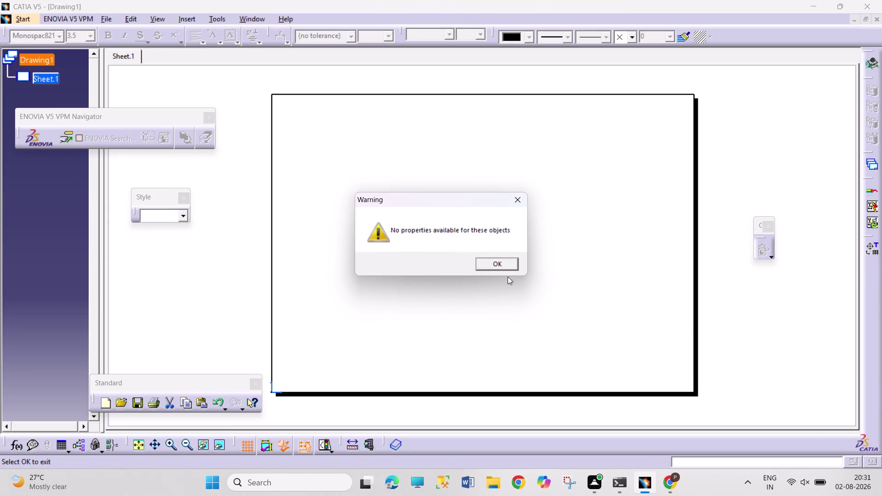
Dismiss the warning and set Sheet.1's format to A3 ISO in its properties.
click(505, 268)
right_click(43, 61)
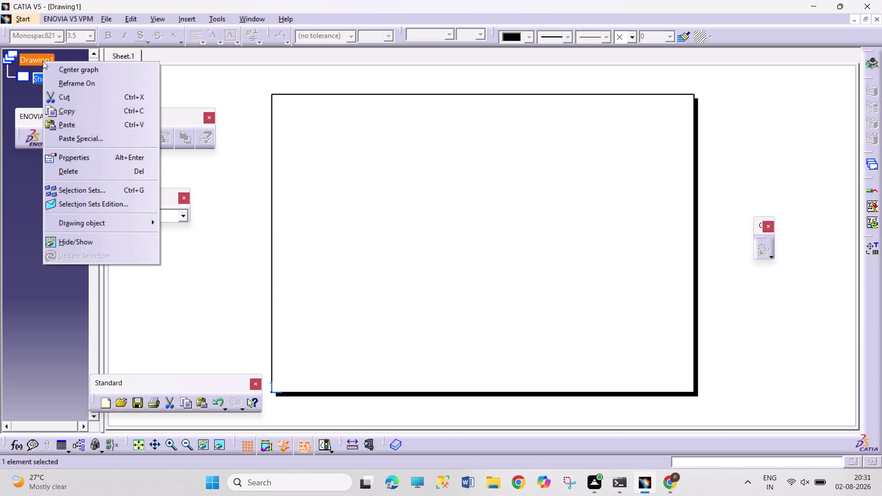
click(25, 93)
right_click(40, 76)
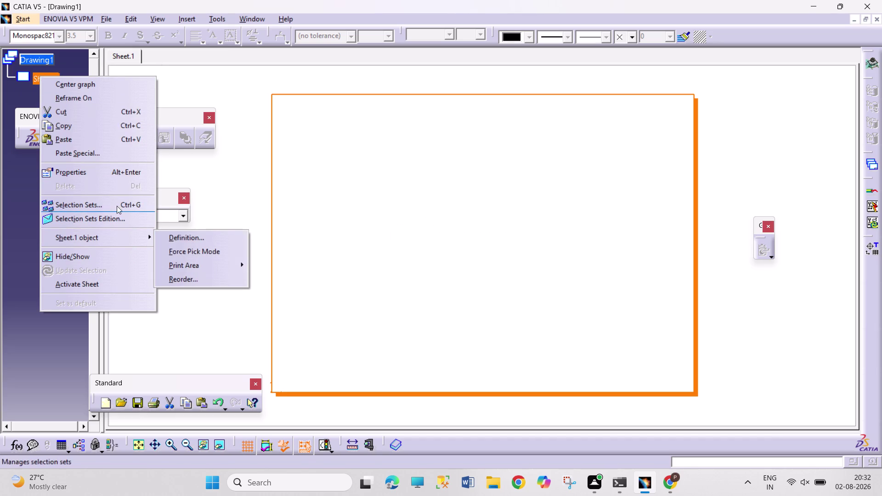
click(101, 171)
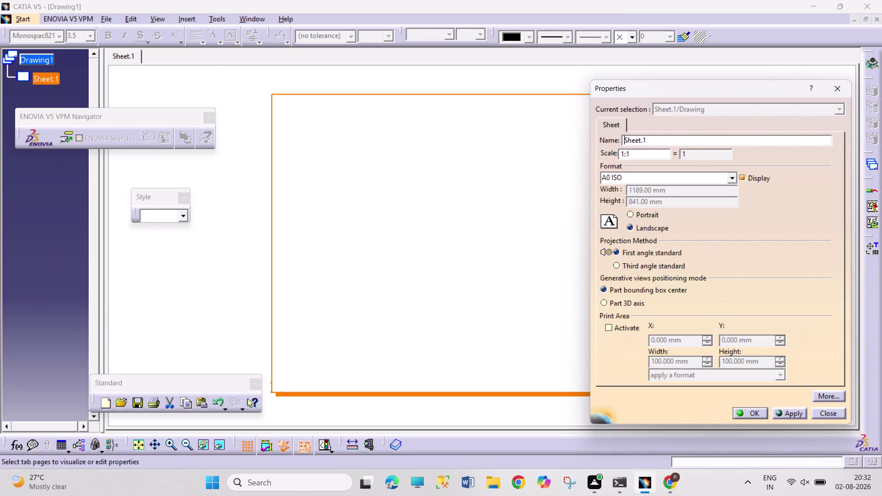
click(731, 178)
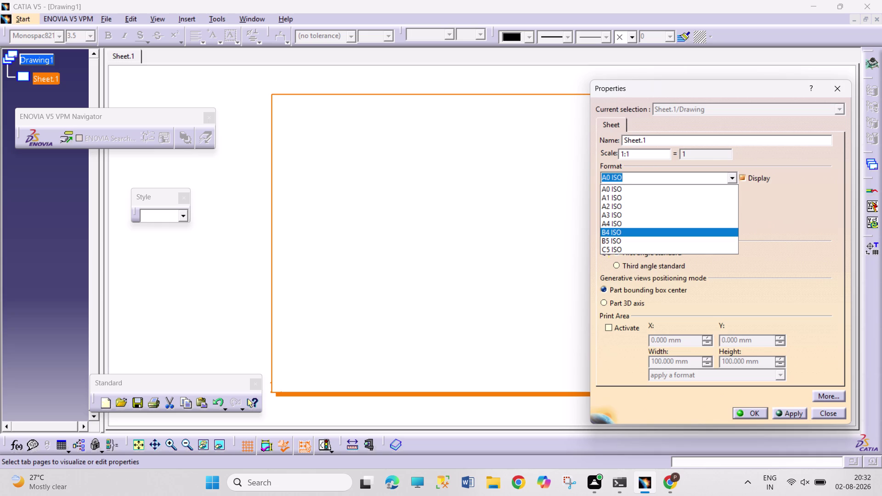
click(642, 212)
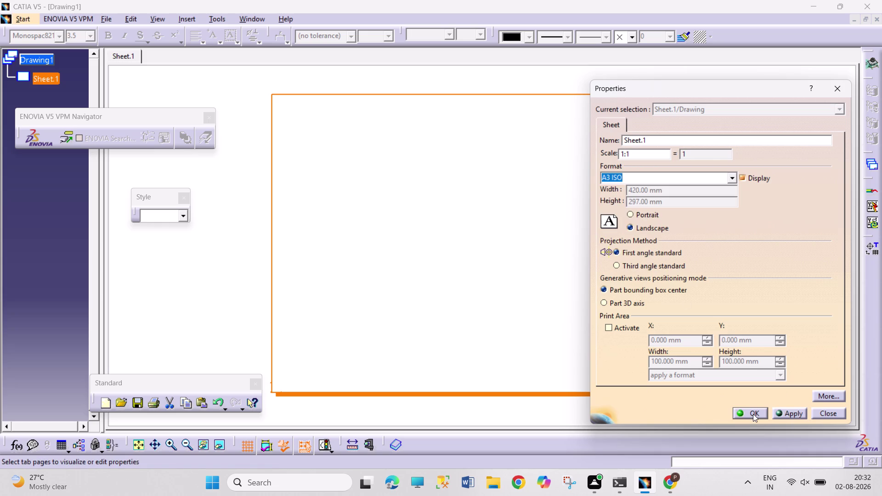
click(753, 414)
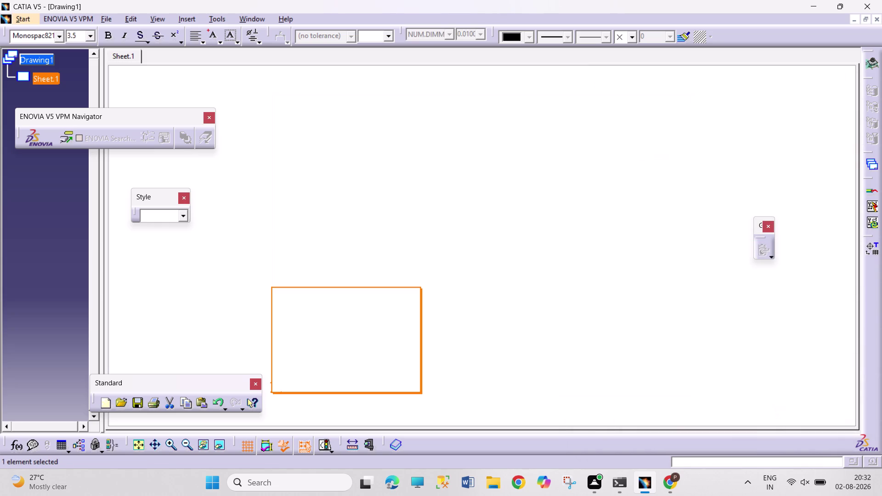
click(501, 338)
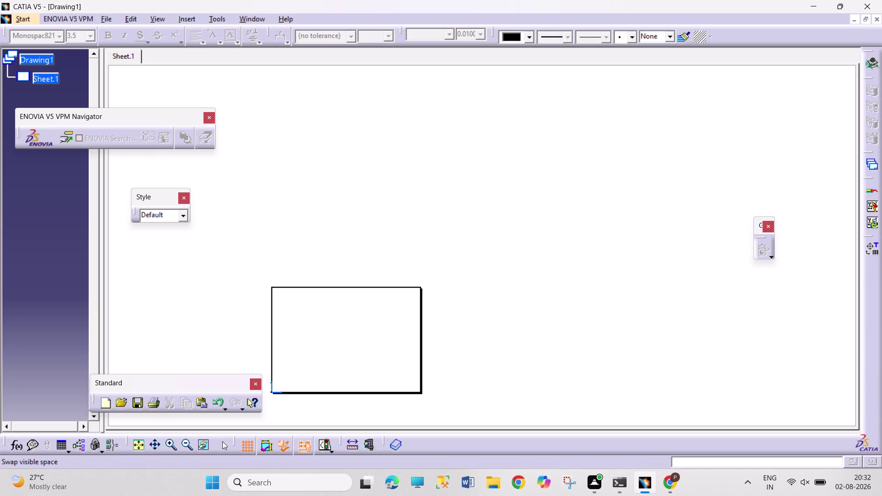
click(135, 446)
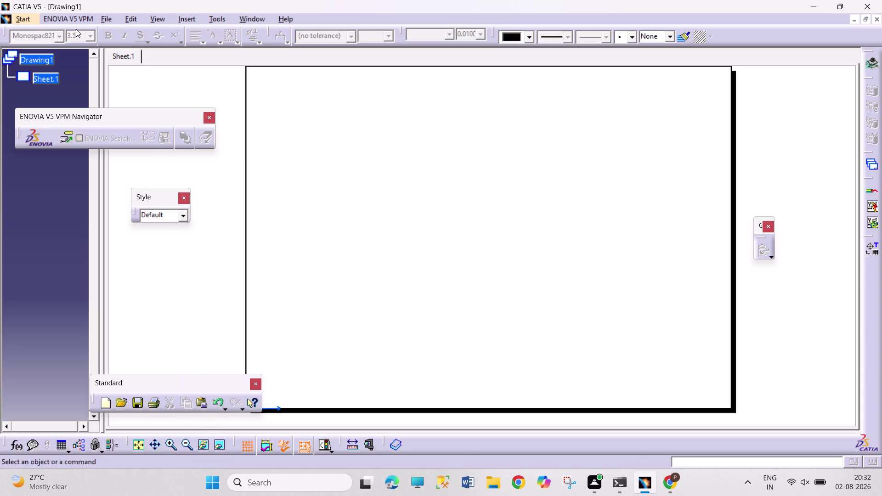
right_click(53, 82)
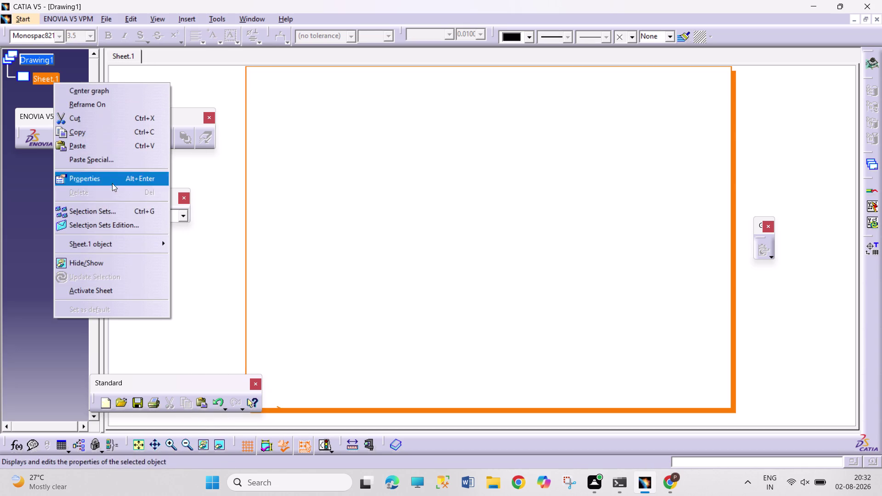
click(111, 175)
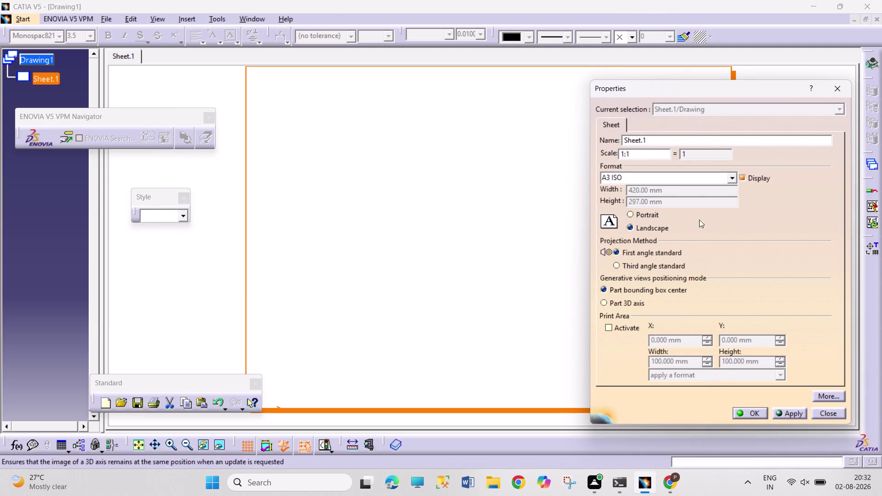
click(735, 176)
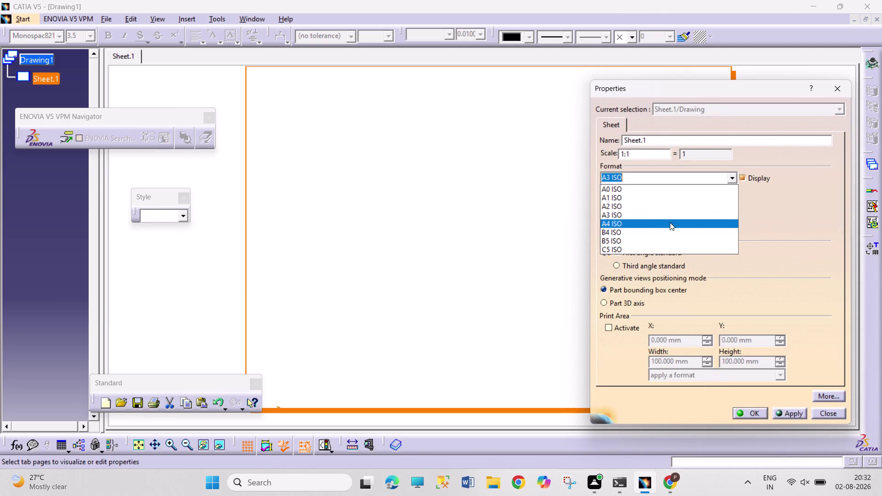
click(642, 210)
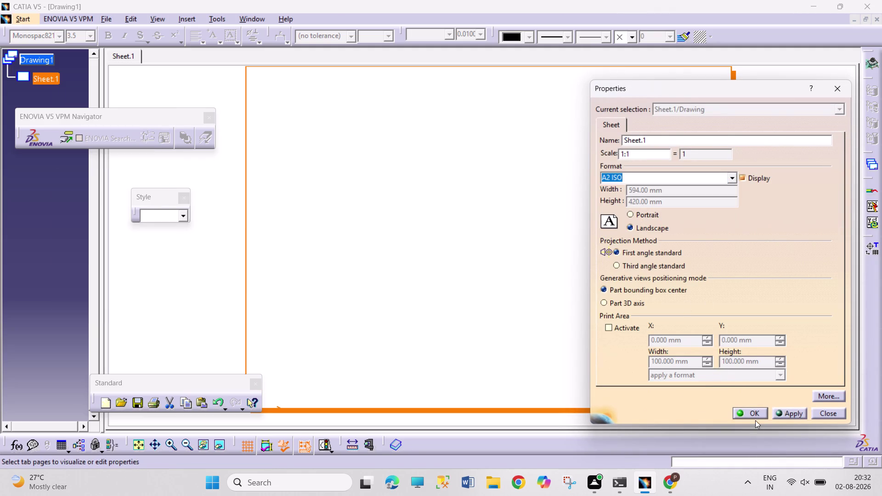
click(749, 409)
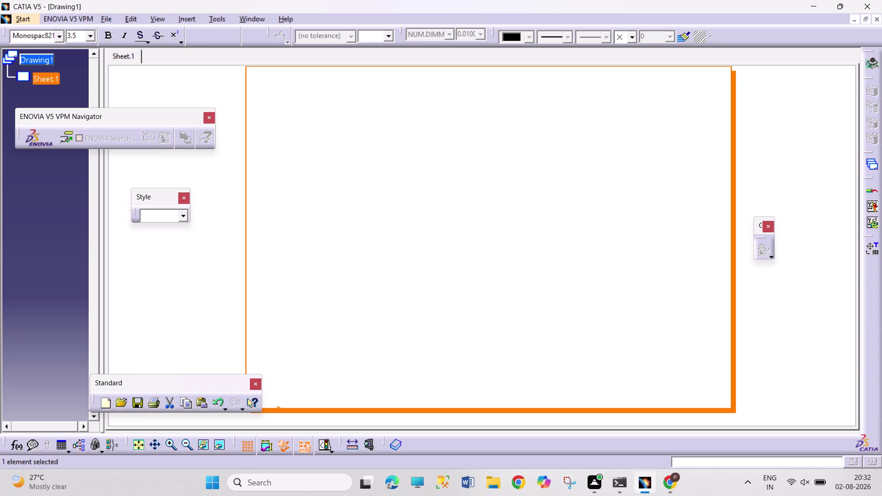
click(142, 446)
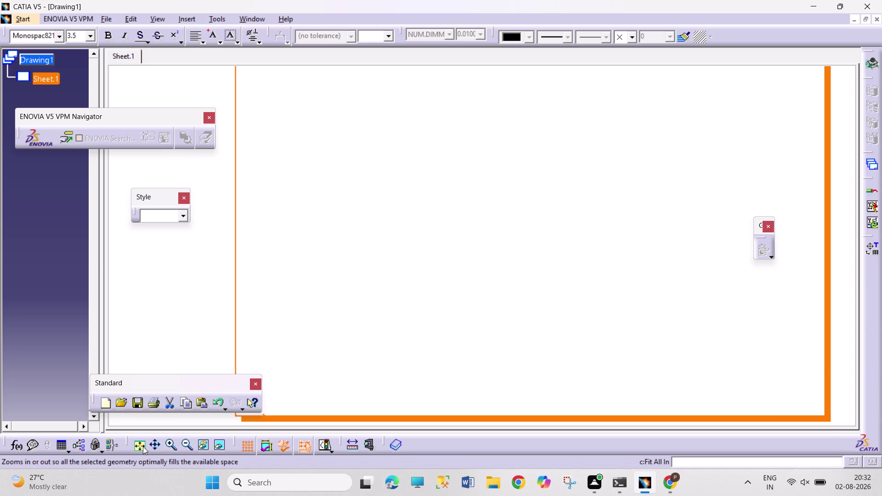
click(143, 446)
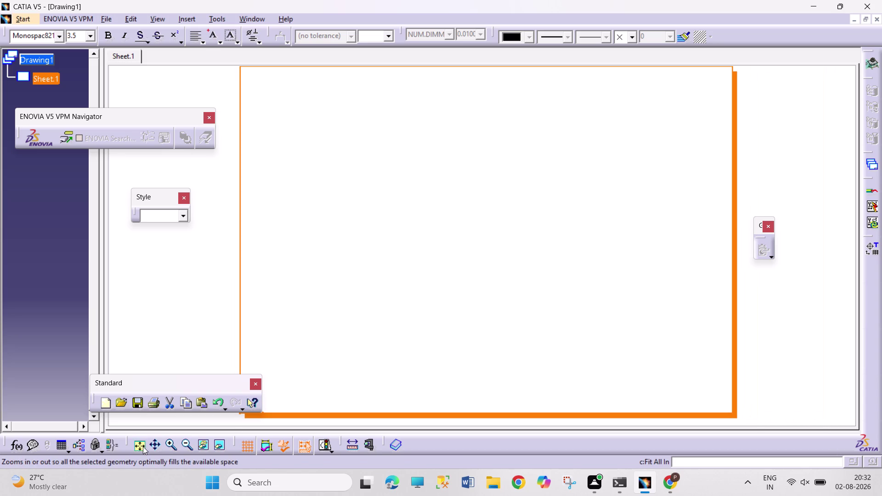
click(540, 275)
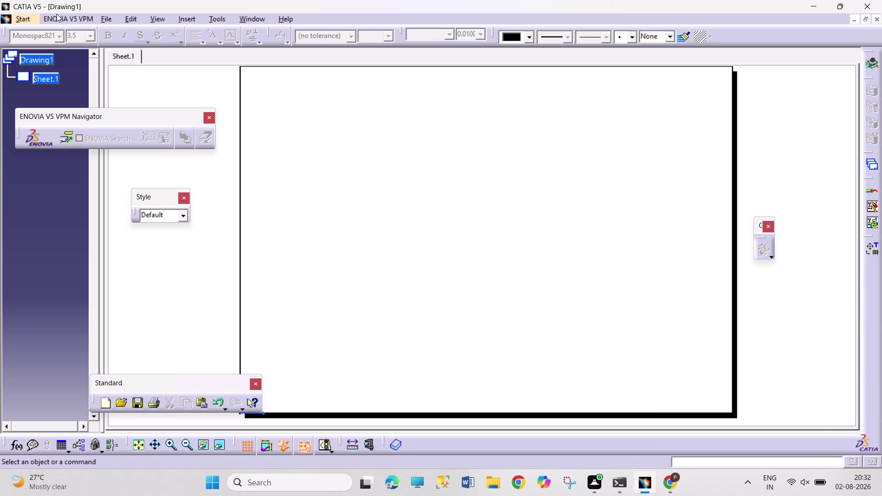
click(189, 18)
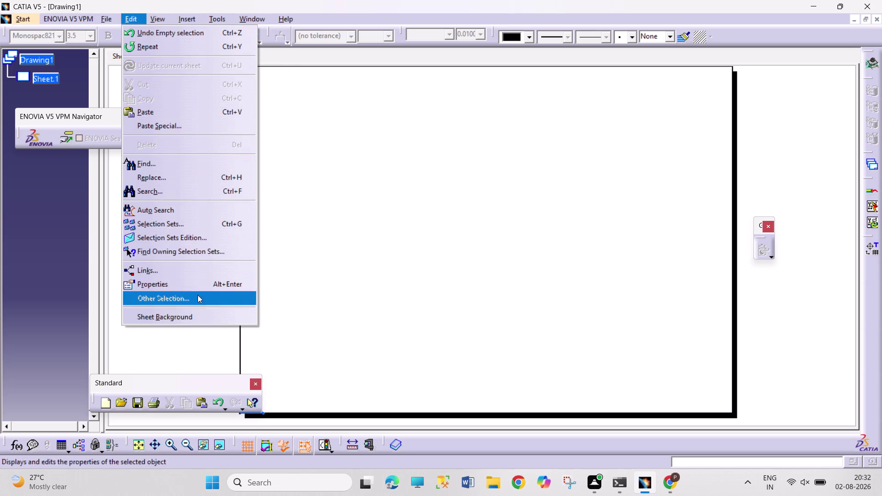
Add the Drawing Titleblock Sample 1 frame and title block on the sheet background.
click(203, 316)
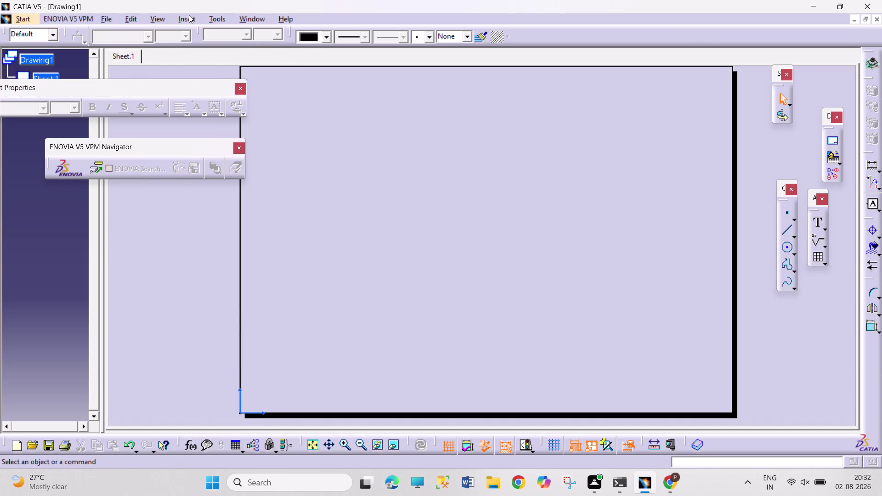
click(191, 18)
click(234, 55)
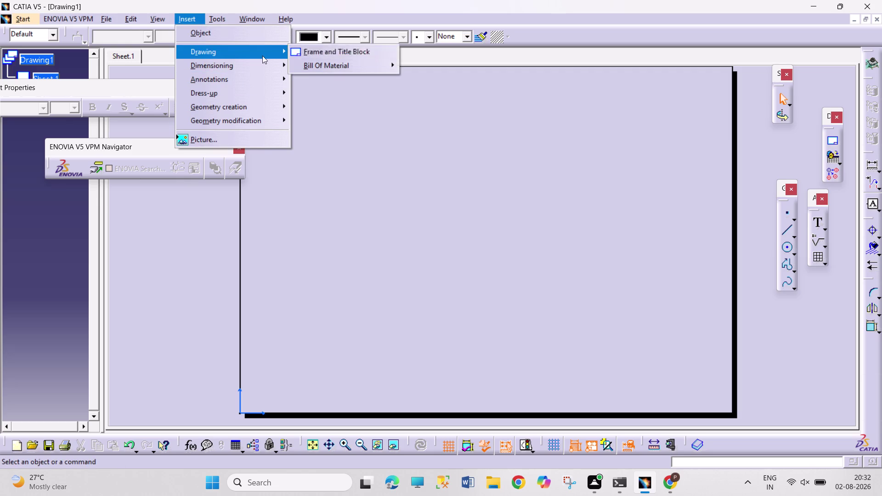
click(346, 51)
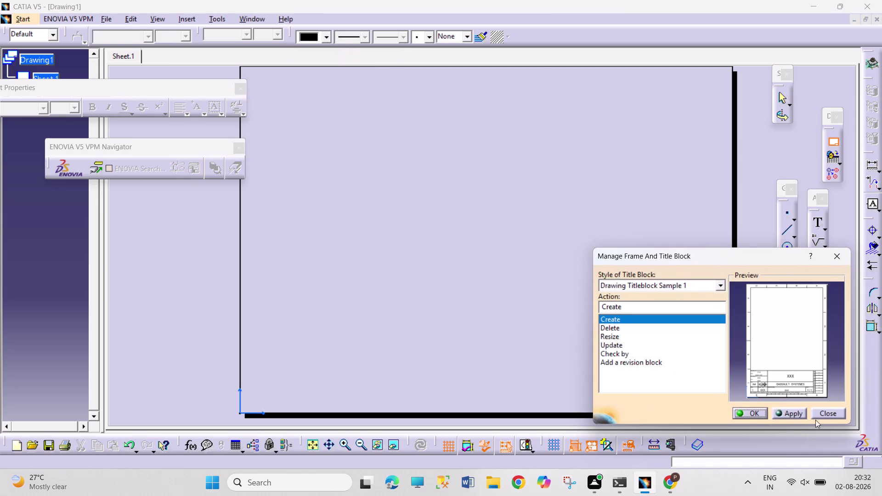
click(752, 410)
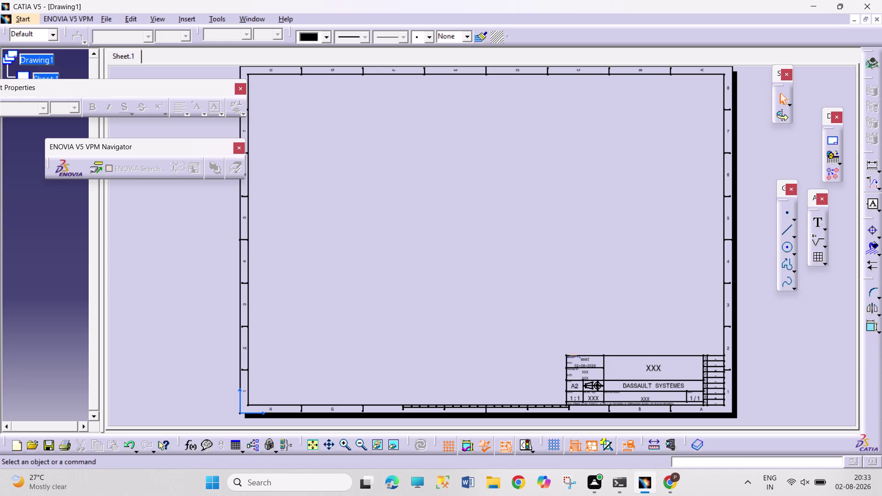
Switch back to Working Views from the Edit menu.
click(186, 18)
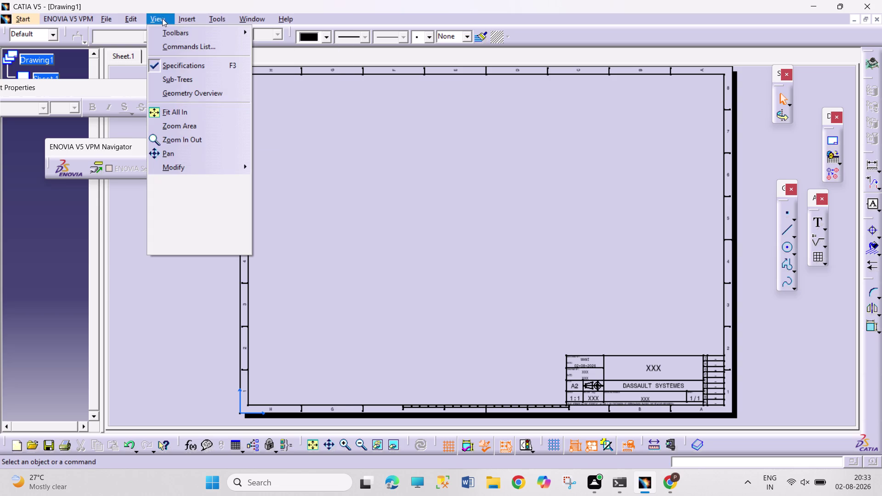
click(139, 18)
click(130, 17)
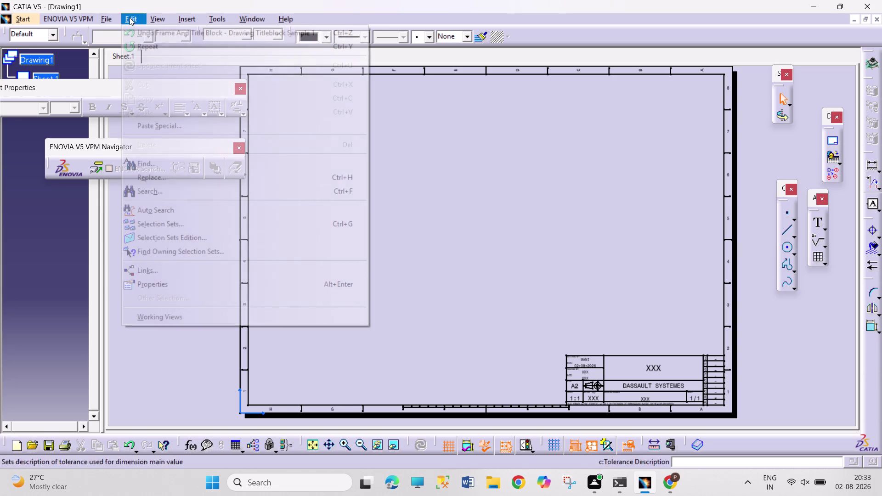
click(213, 313)
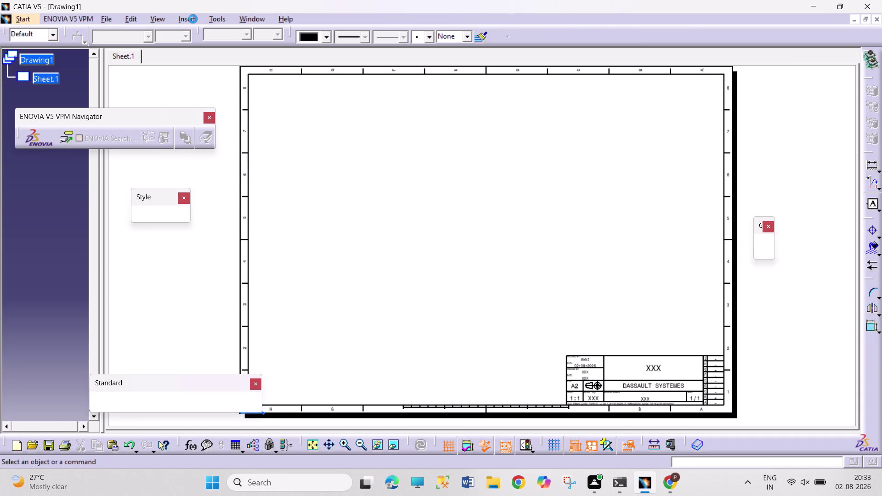
Start a front view and pick its reference plane on CRANKSHAFT.CATPart.
click(194, 21)
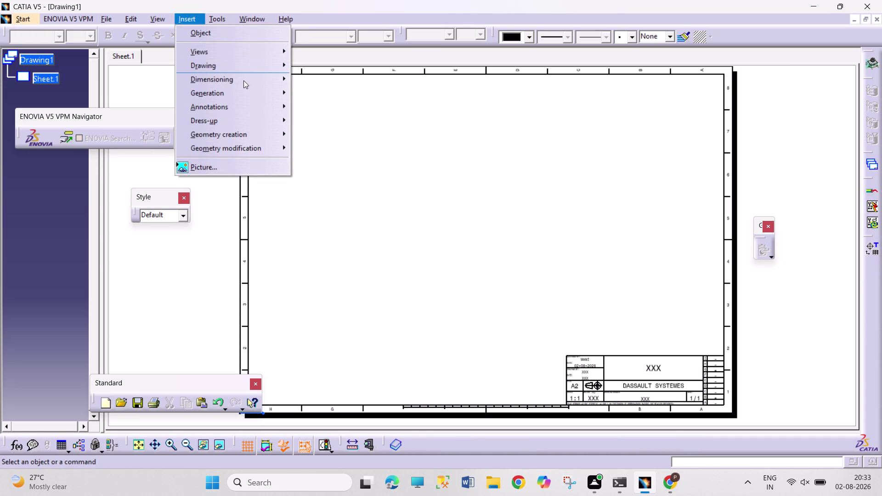
click(248, 53)
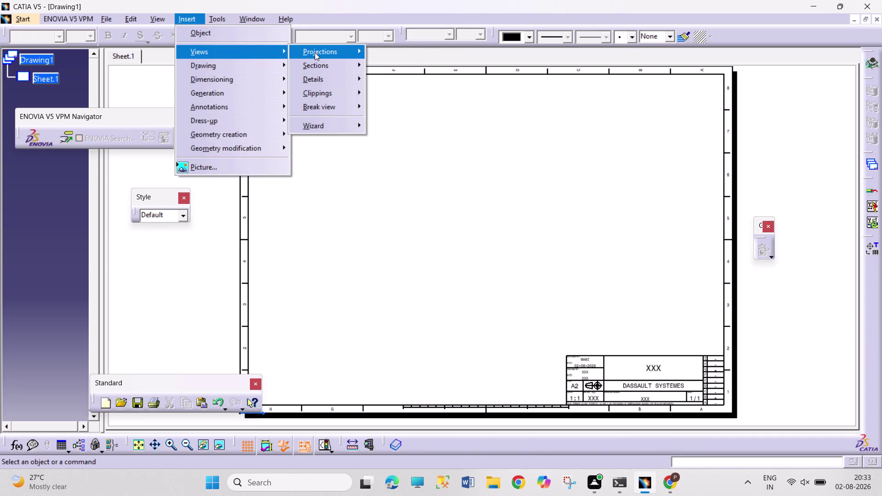
click(351, 55)
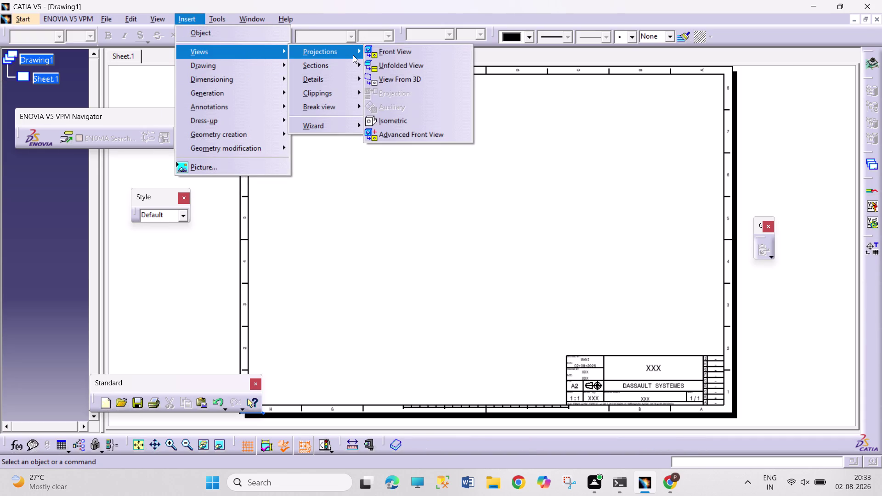
click(414, 56)
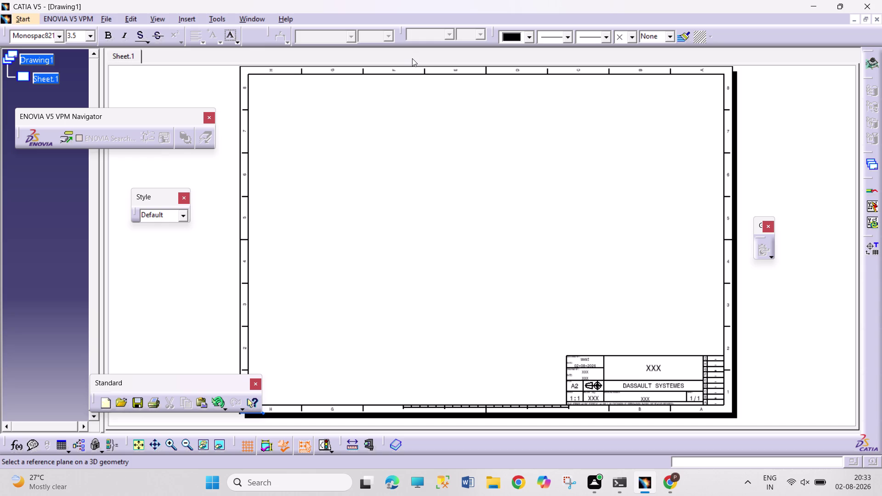
click(246, 19)
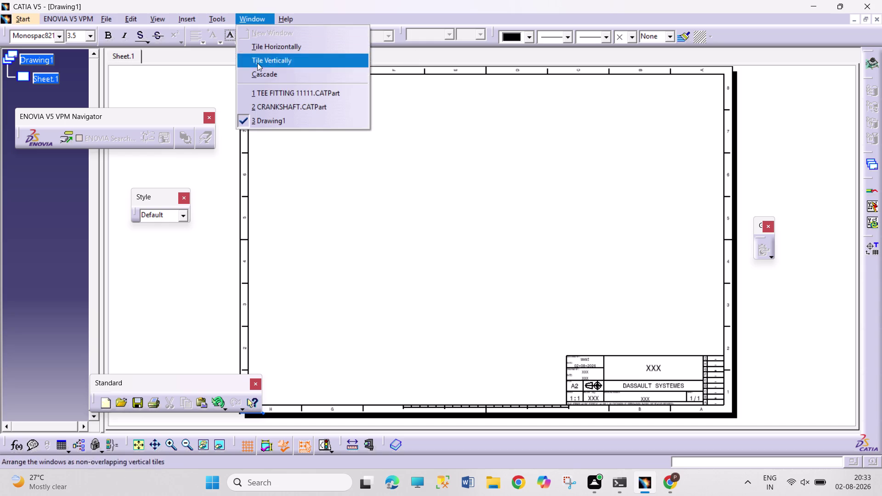
click(283, 105)
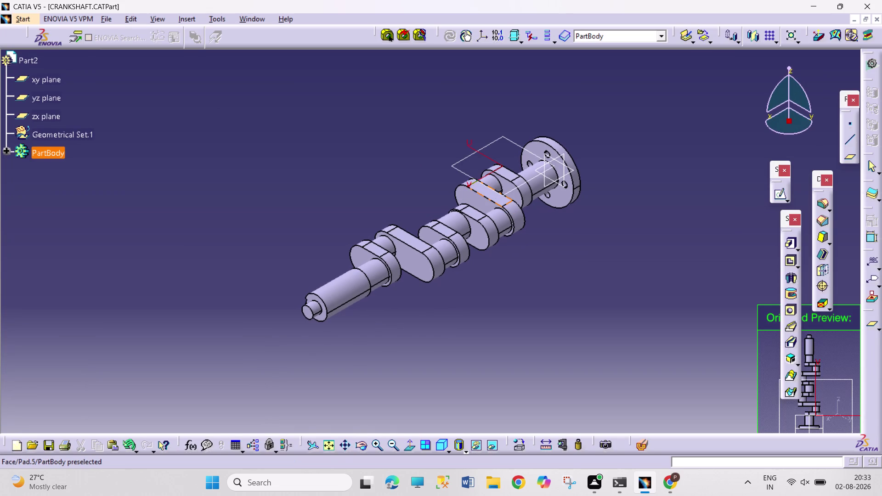
click(491, 195)
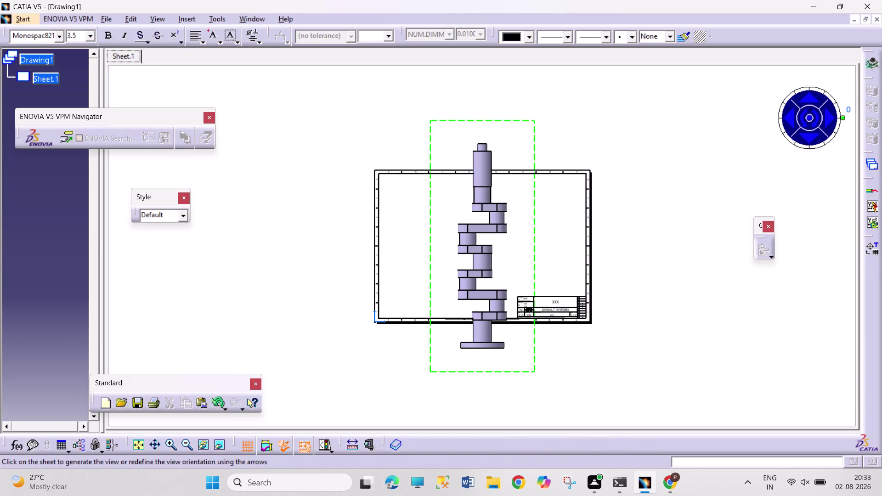
Generate the front view on the sheet and move it higher.
click(460, 206)
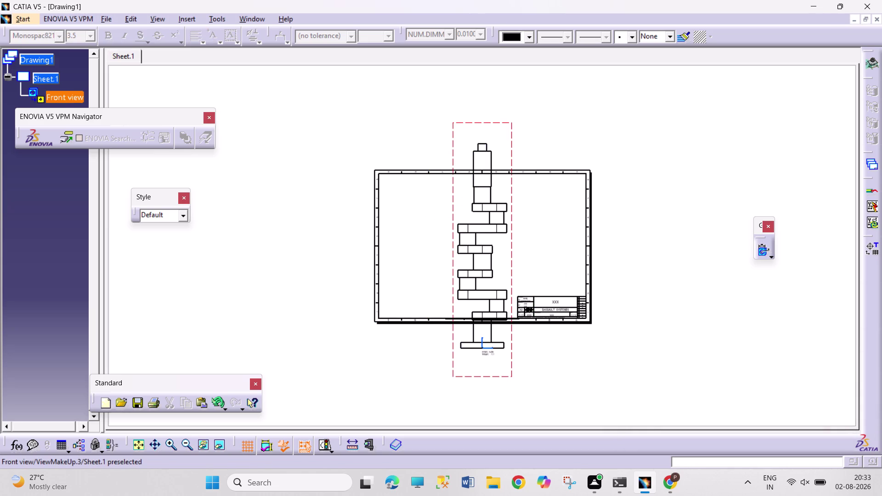
drag(510, 374, 503, 348)
click(617, 159)
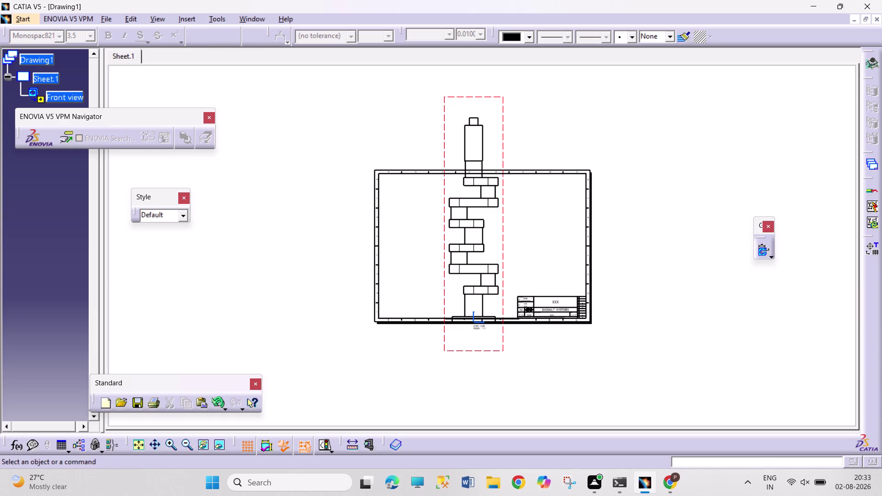
right_click(50, 80)
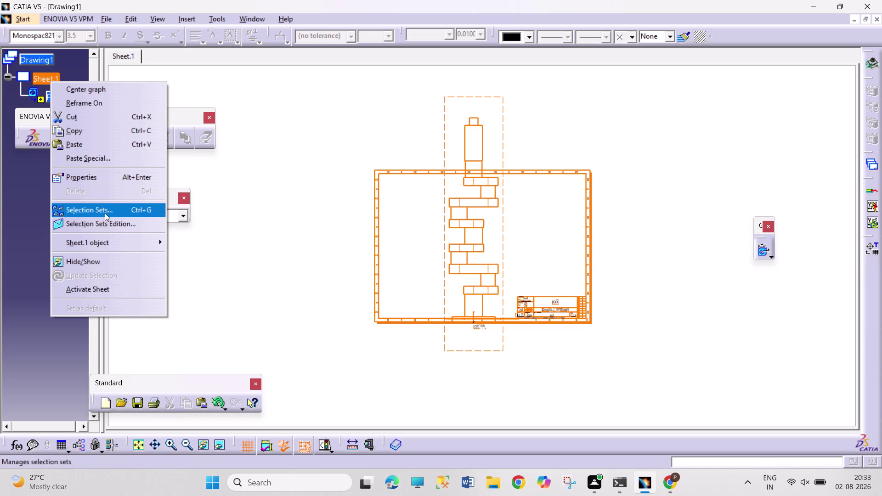
click(110, 174)
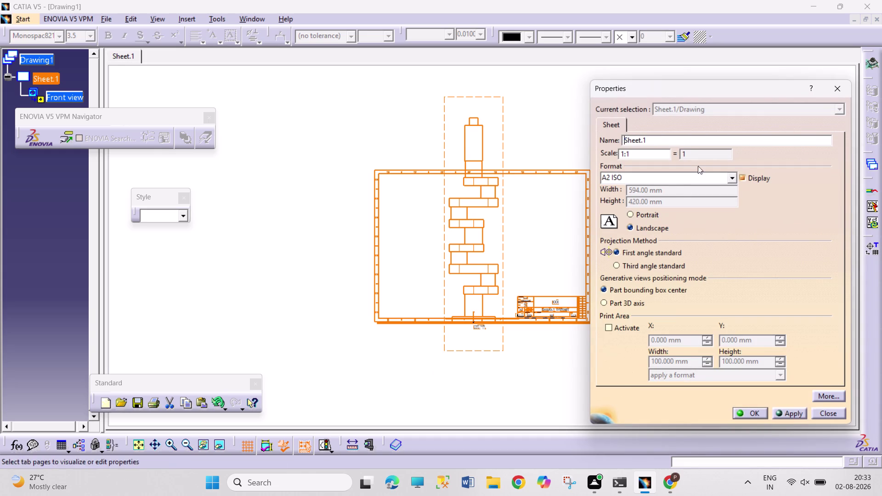
click(732, 177)
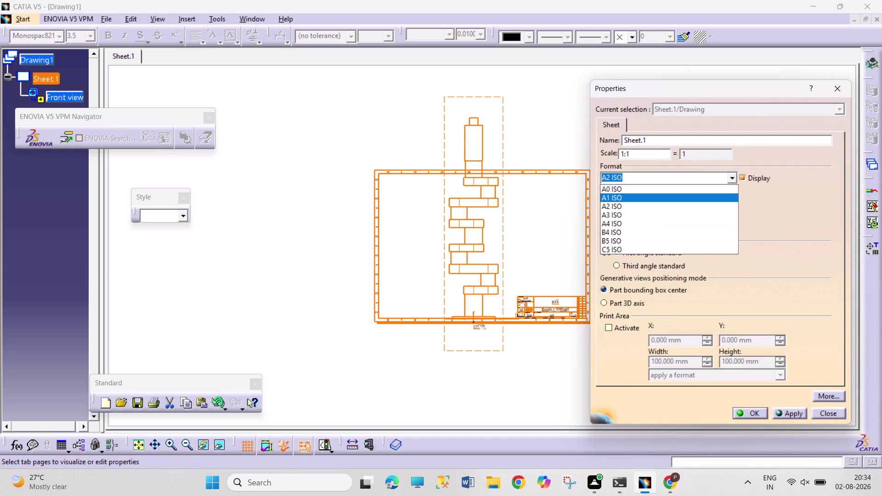
click(656, 193)
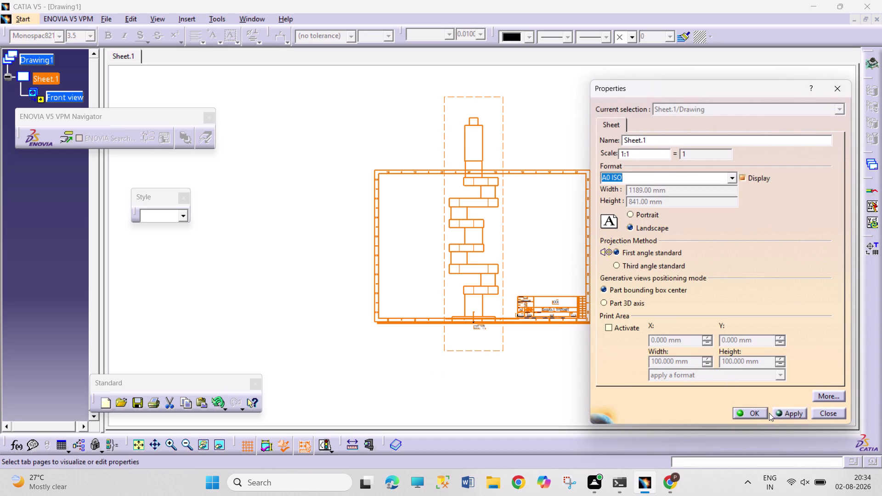
click(768, 412)
click(783, 415)
click(743, 415)
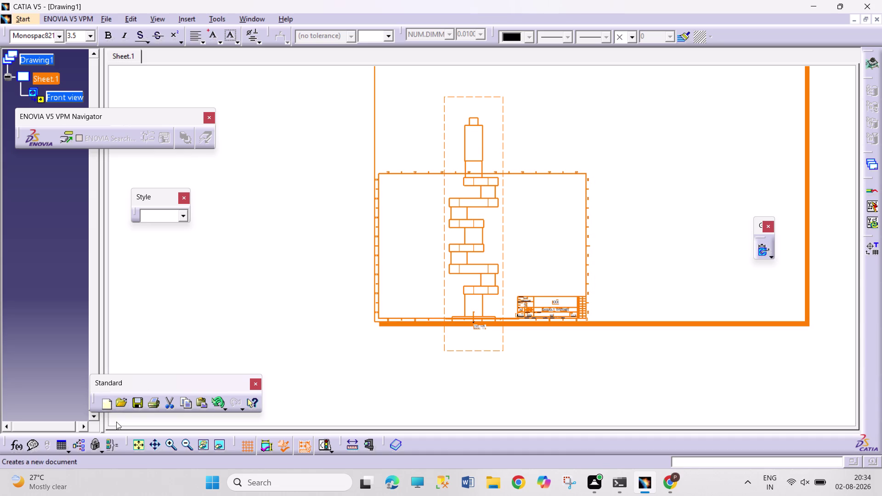
click(140, 444)
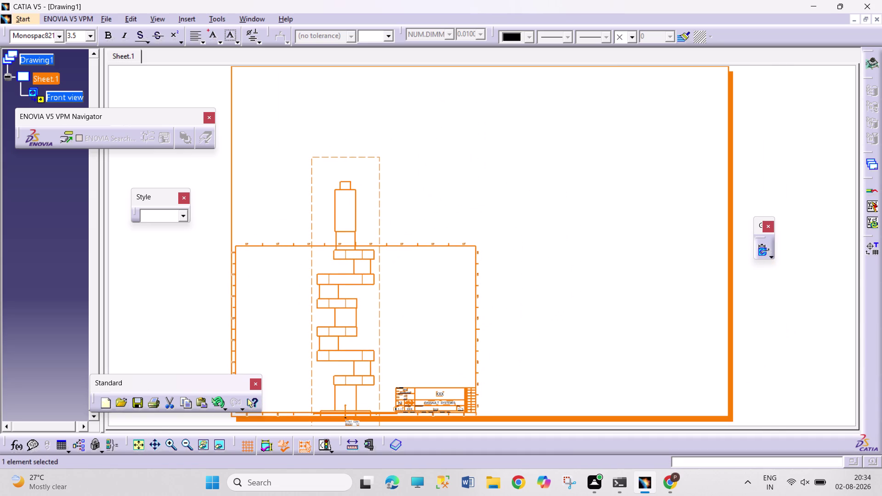
key(ctrl+z)
key(ctrl+z)
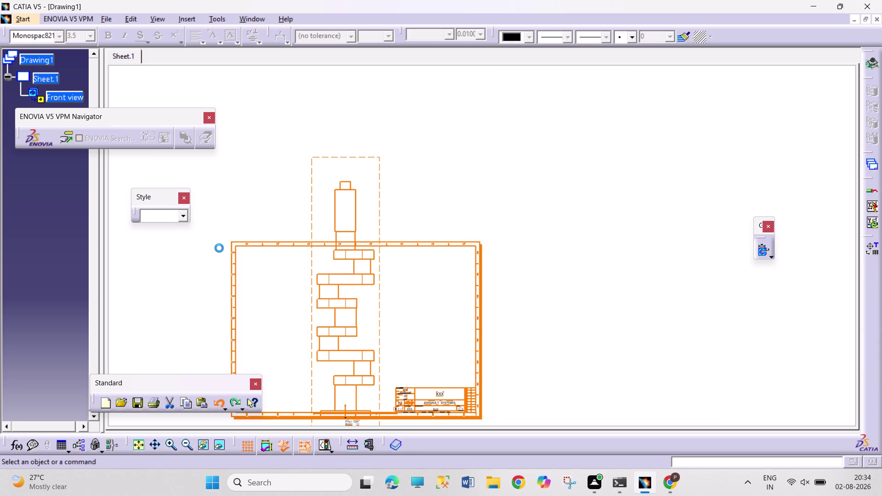
Undo five changes, removing the front view and returning to sheet background editing.
key(ctrl+z)
key(ctrl+z)
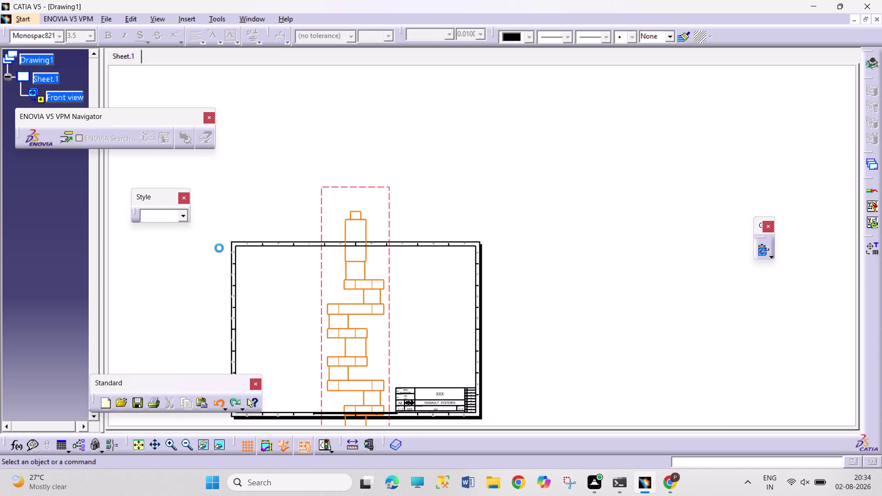
key(ctrl+z)
key(ctrl+z)
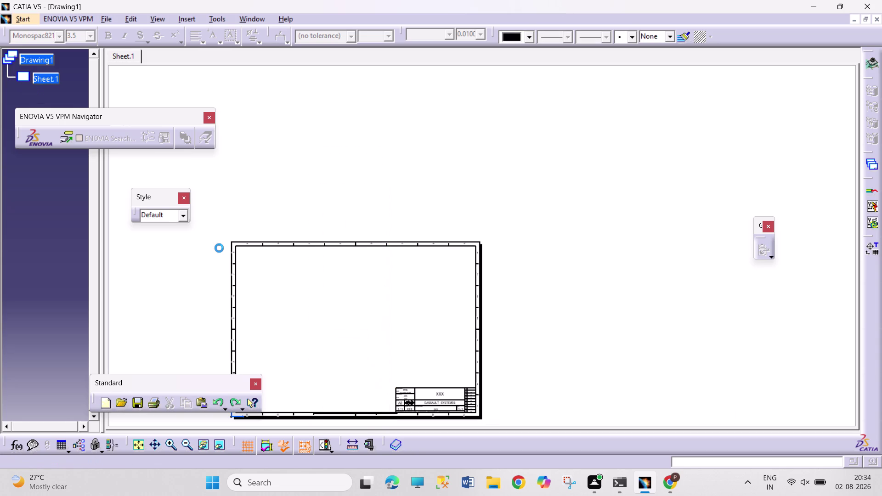
key(ctrl+z)
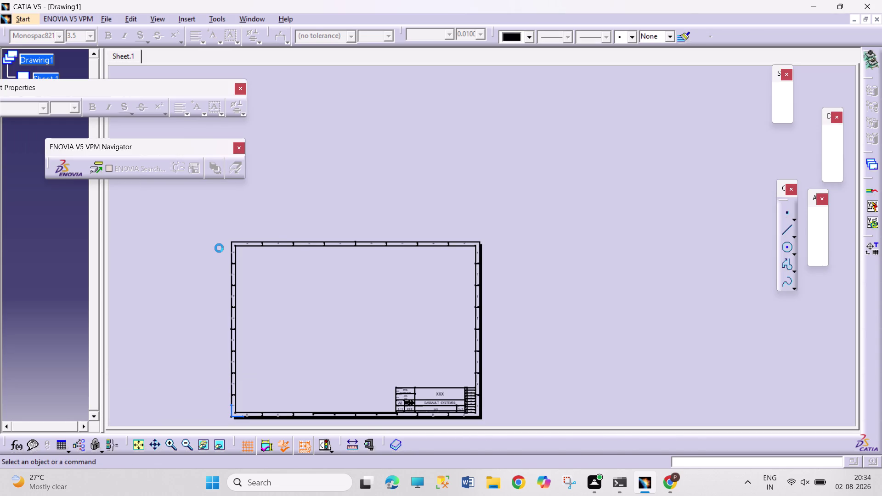
Open Drawing1's context options and properties, and rearrange the floating toolbars.
right_click(41, 76)
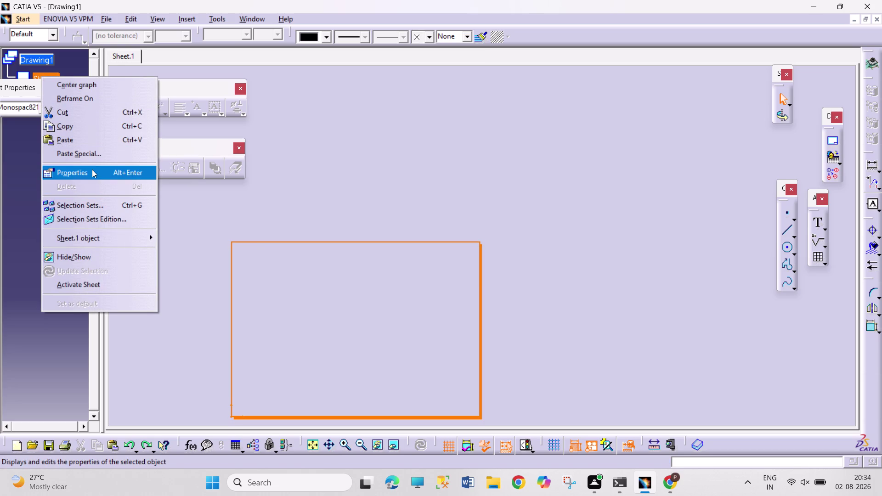
click(92, 169)
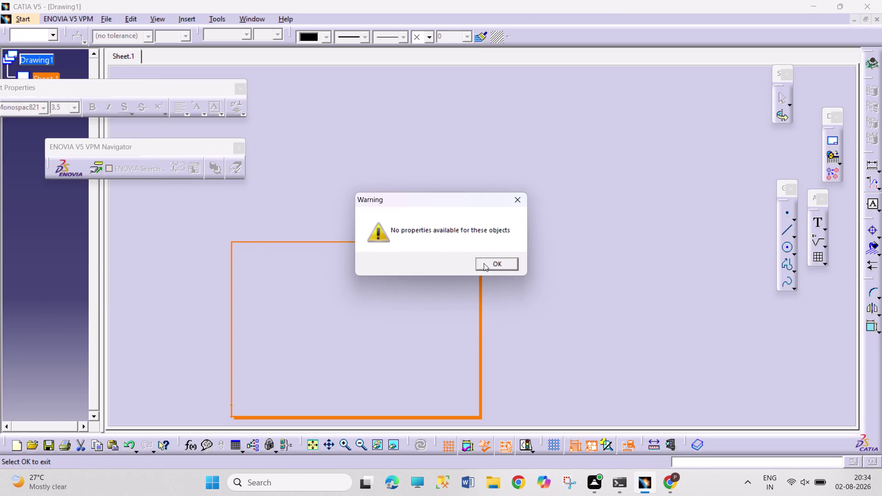
click(483, 263)
right_click(43, 76)
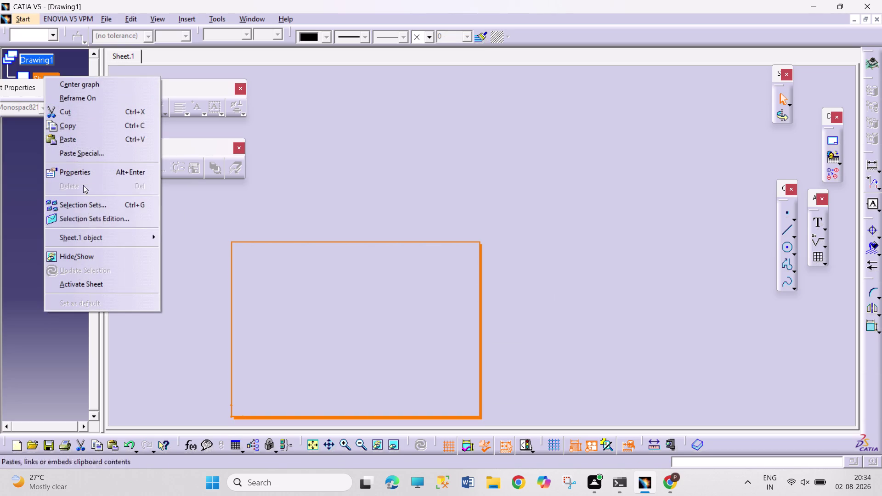
click(99, 165)
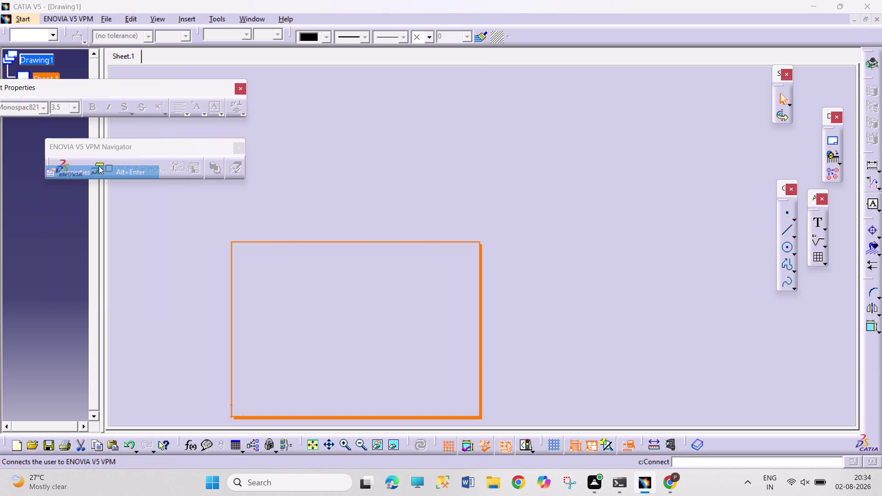
click(523, 195)
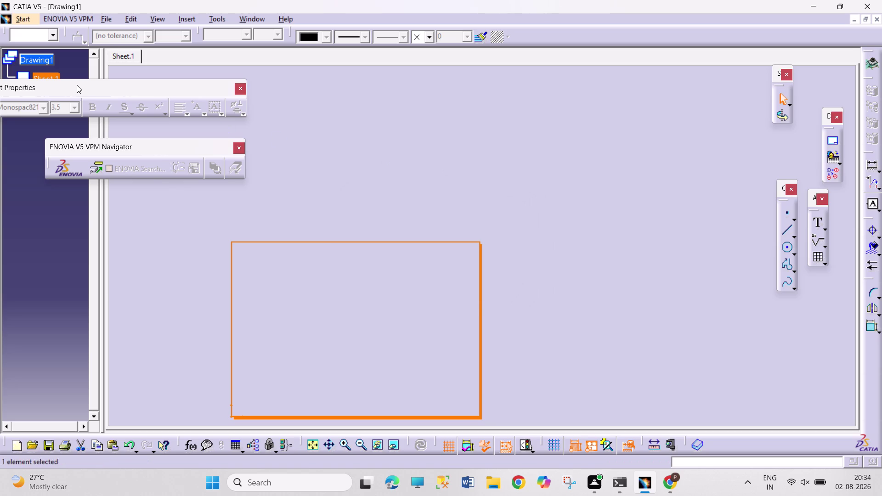
drag(82, 84, 87, 109)
Use the sheet's context options, then select Sheet.1 in the tree.
click(39, 222)
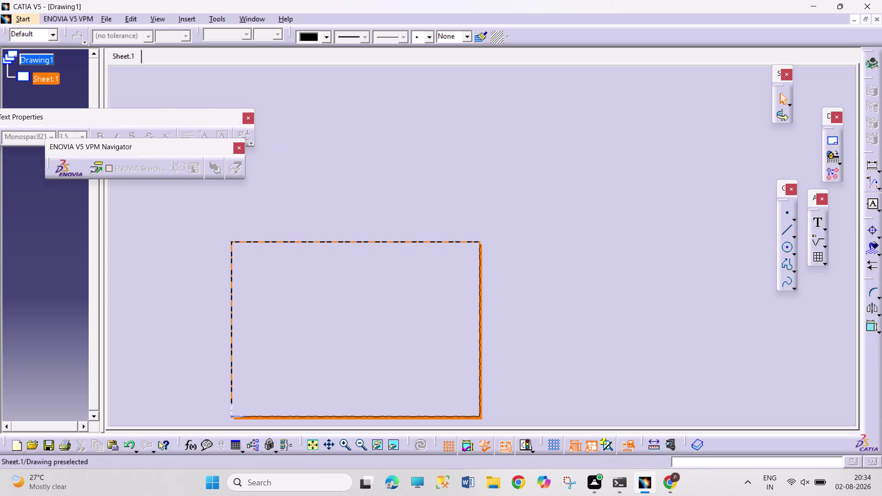
right_click(50, 80)
click(109, 182)
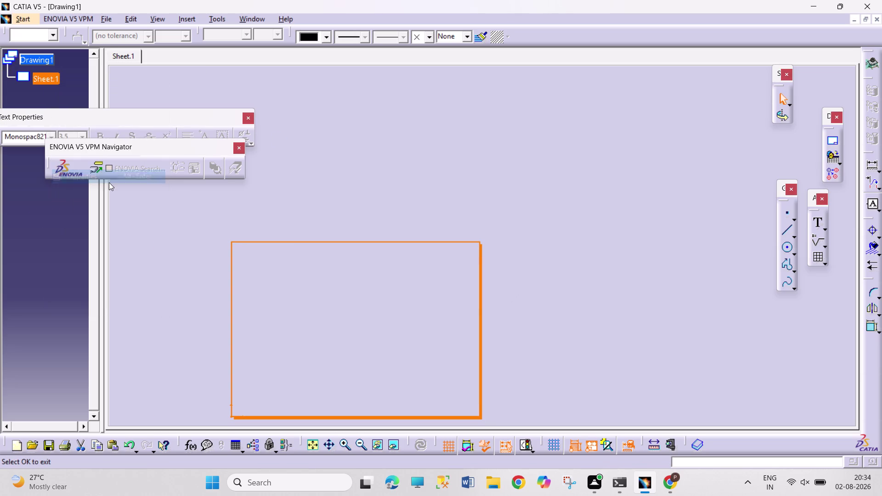
click(512, 196)
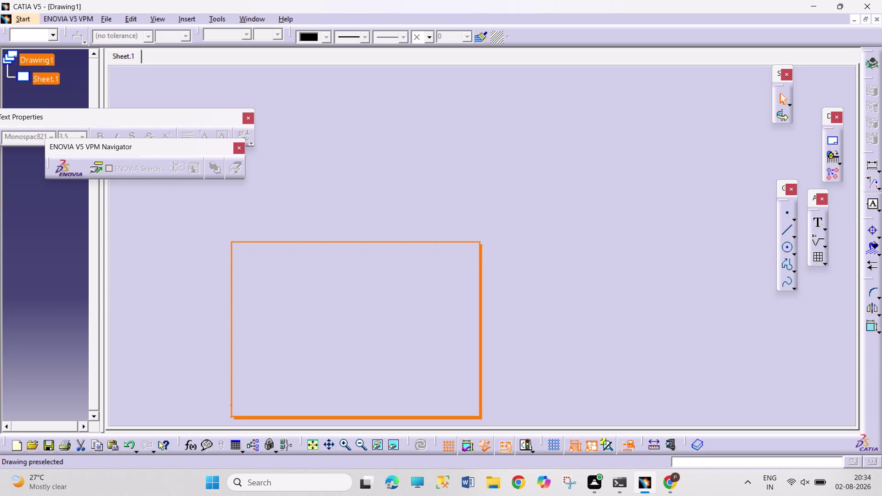
click(55, 303)
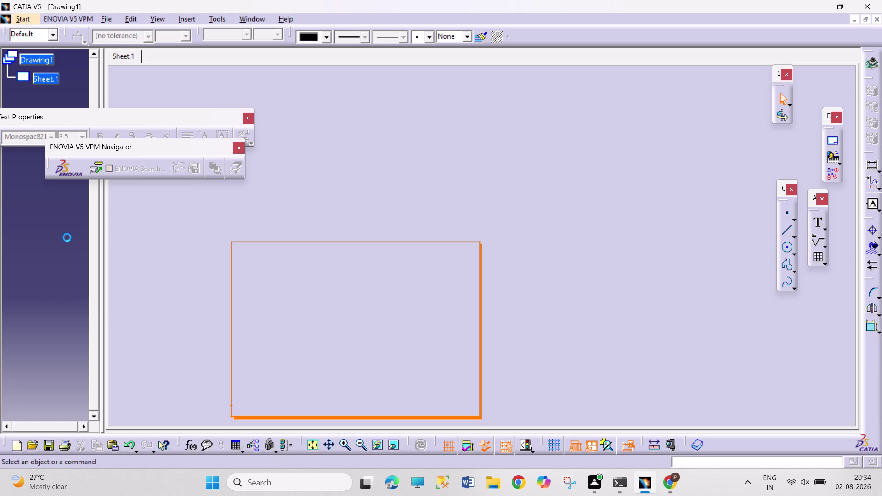
Undo ten more changes so Sheet.1 shows only its outline.
key(ctrl+z)
key(ctrl+z)
key(ctrl+z)
key(ctrl+z)
key(ctrl+z)
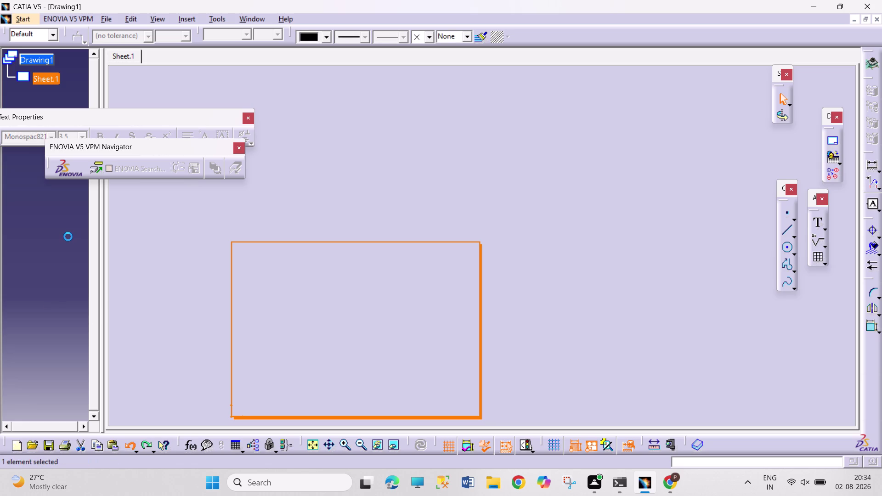
key(ctrl+z)
key(ctrl+z)
key(ctrl+z)
key(ctrl+z)
key(ctrl+z)
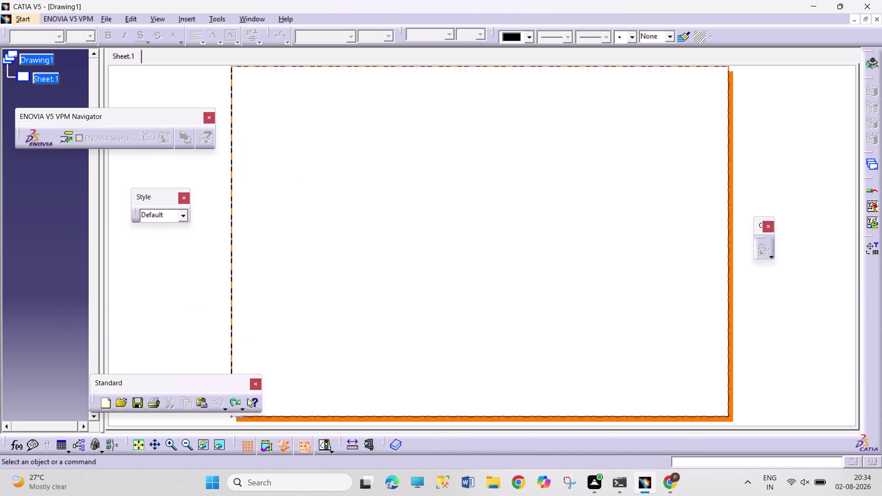
Set Sheet.1 to A0 ISO landscape with first-angle projection, then edit its background.
right_click(51, 80)
click(111, 175)
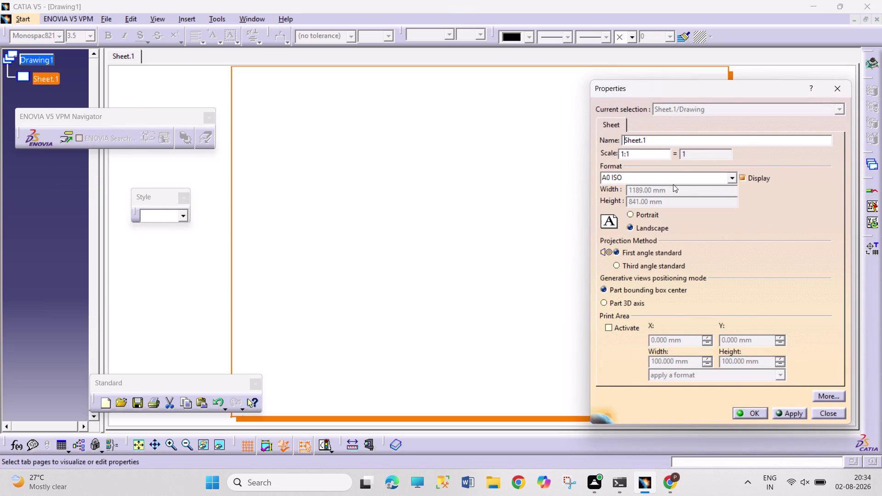
click(747, 411)
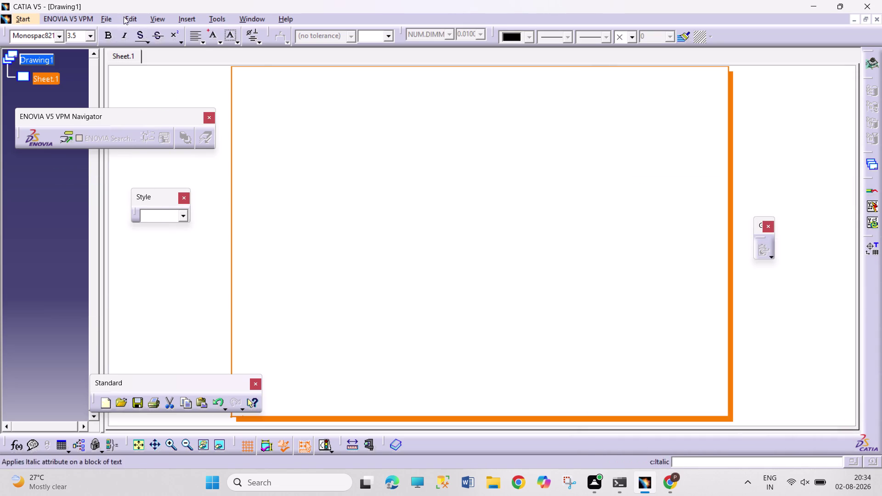
click(132, 18)
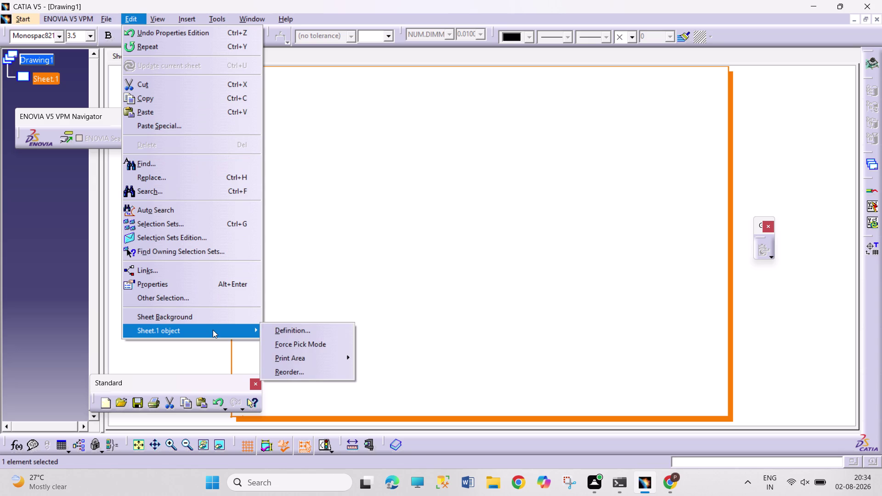
click(214, 321)
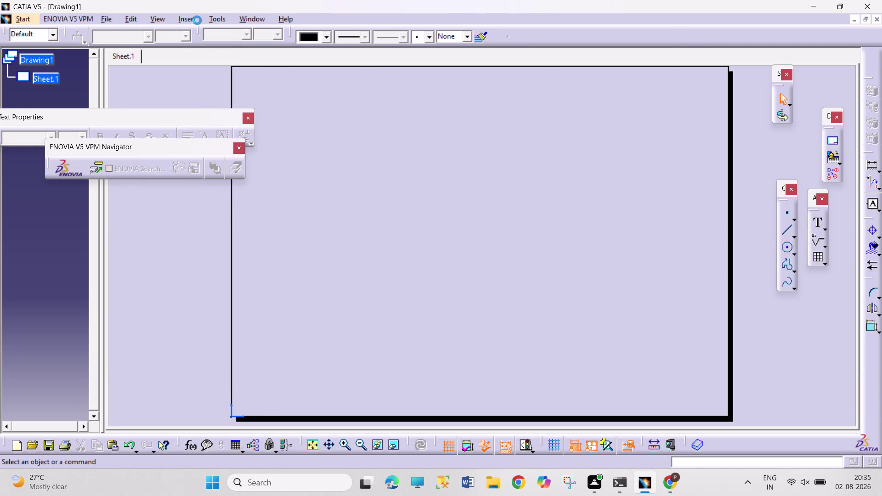
Insert the Drawing Titleblock Sample 1 frame and title block, then resume the working views.
click(186, 19)
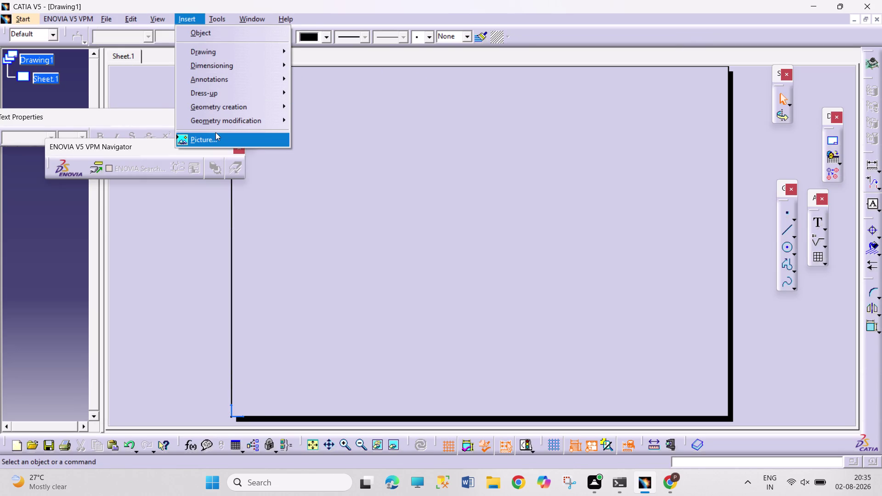
click(235, 50)
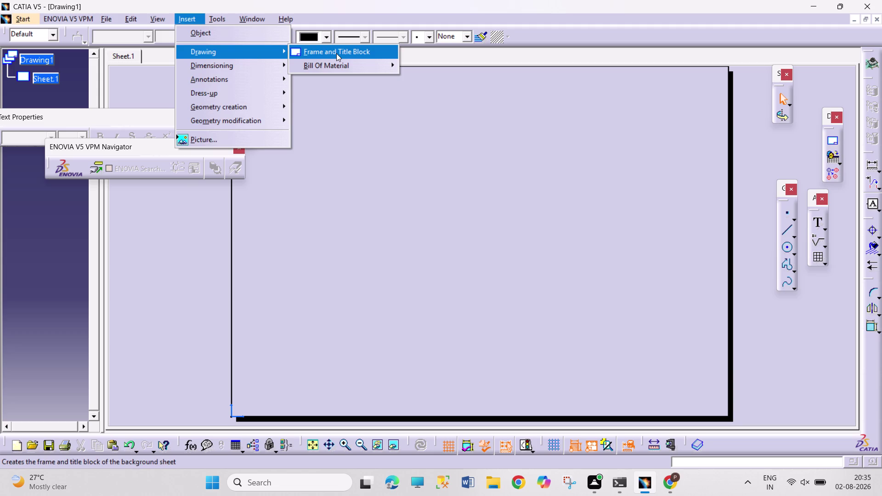
click(336, 54)
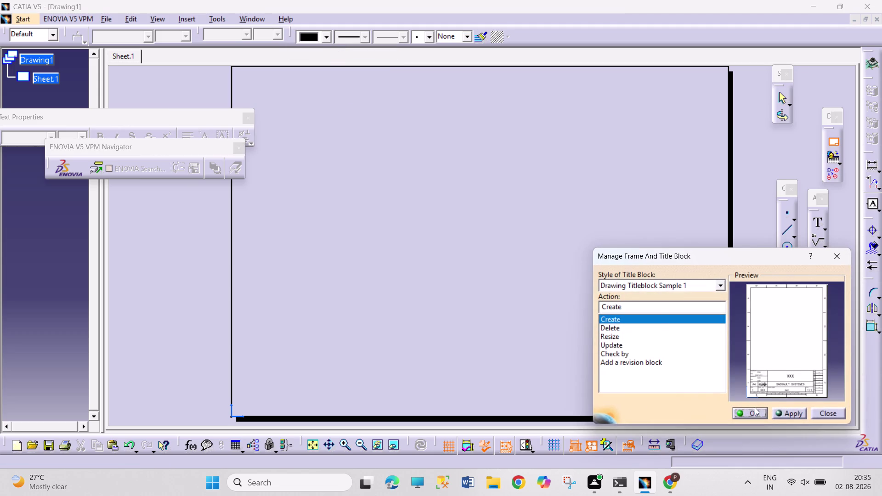
click(754, 409)
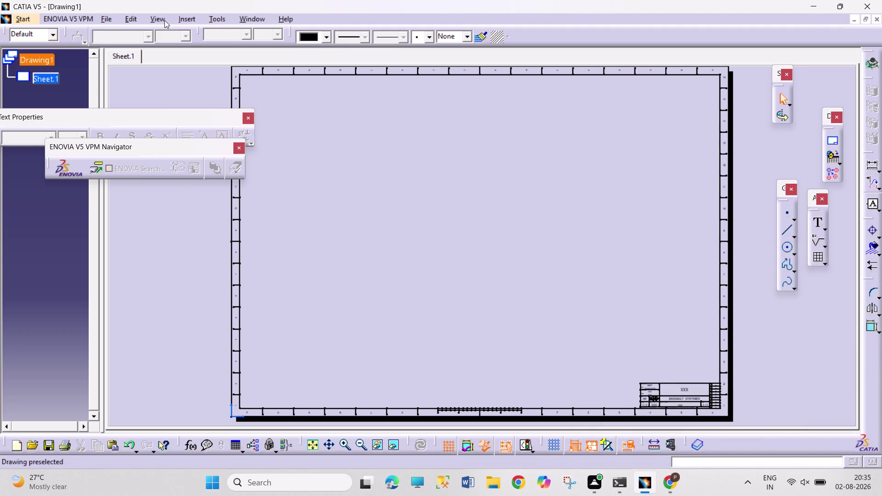
click(178, 18)
click(223, 55)
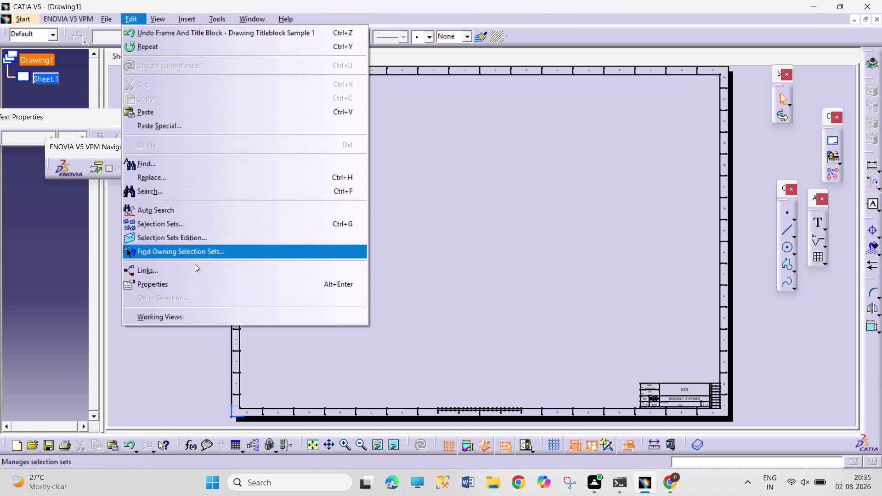
click(199, 315)
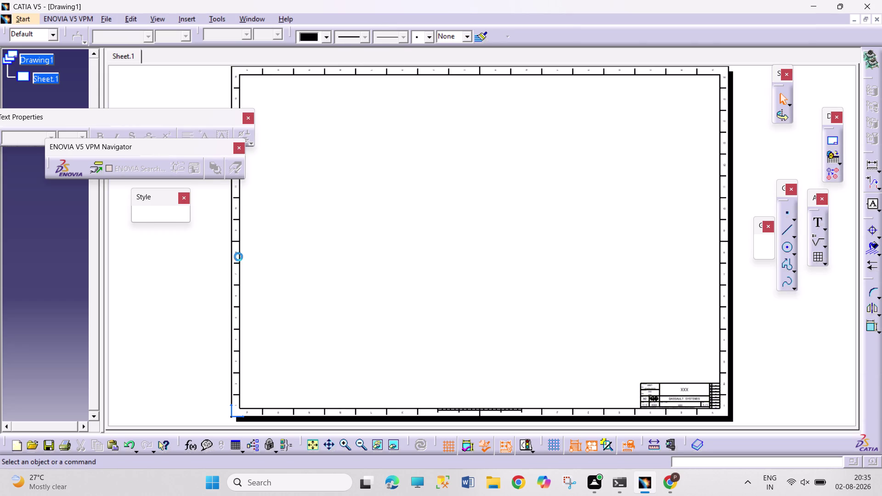
Project a front view from a plane on CRANKSHAFT.CATPart and place it on Sheet.1.
click(189, 17)
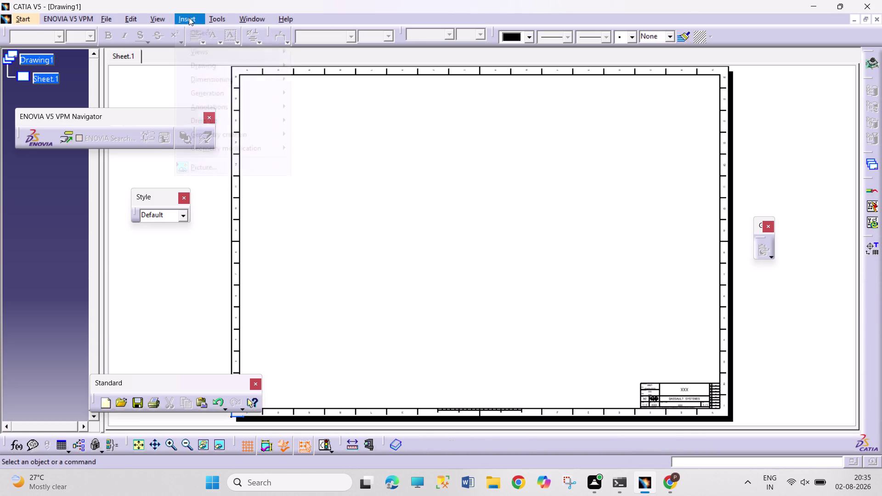
click(215, 51)
click(359, 53)
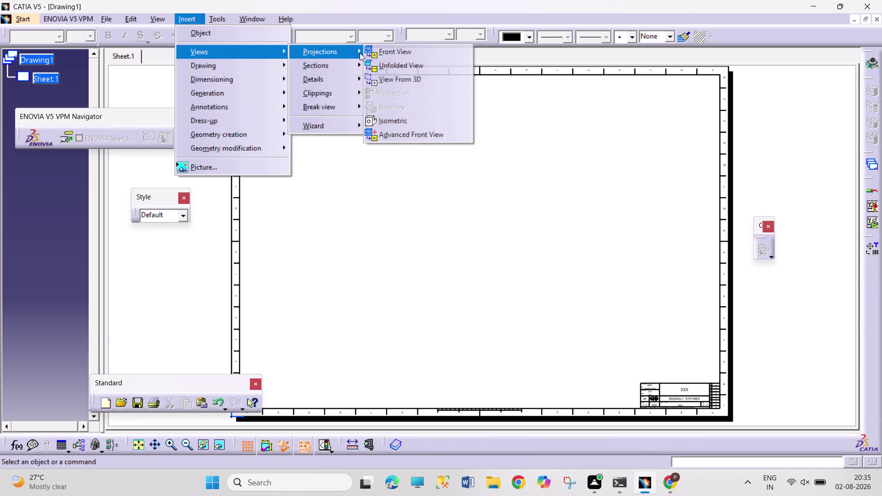
click(396, 53)
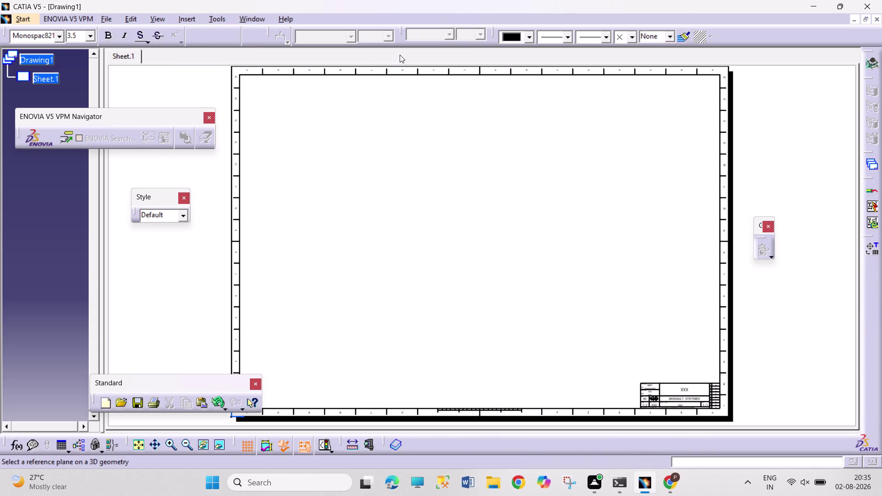
click(245, 15)
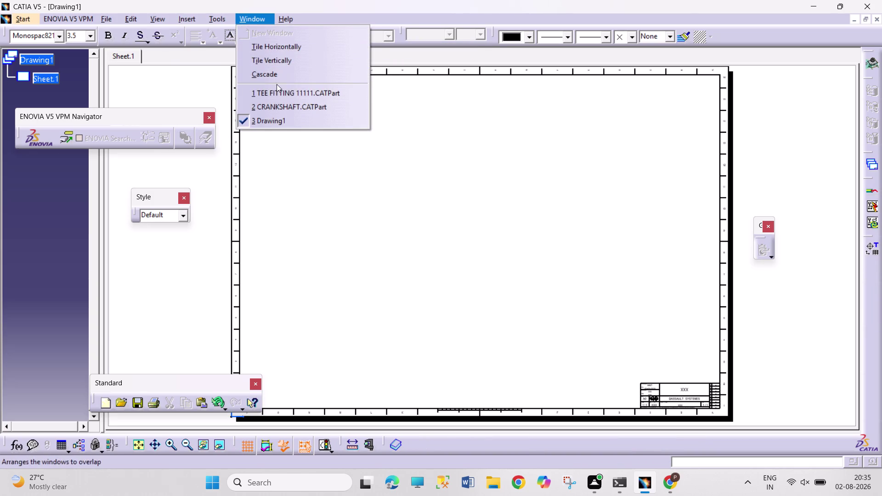
click(284, 101)
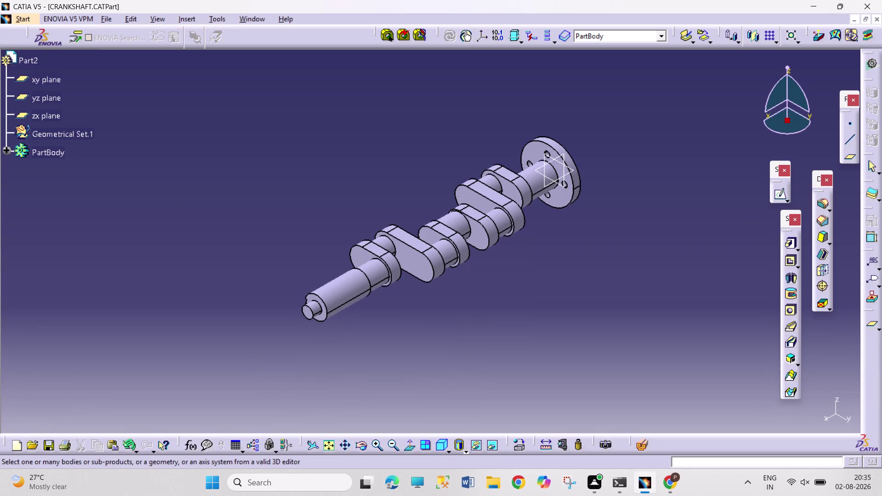
click(494, 195)
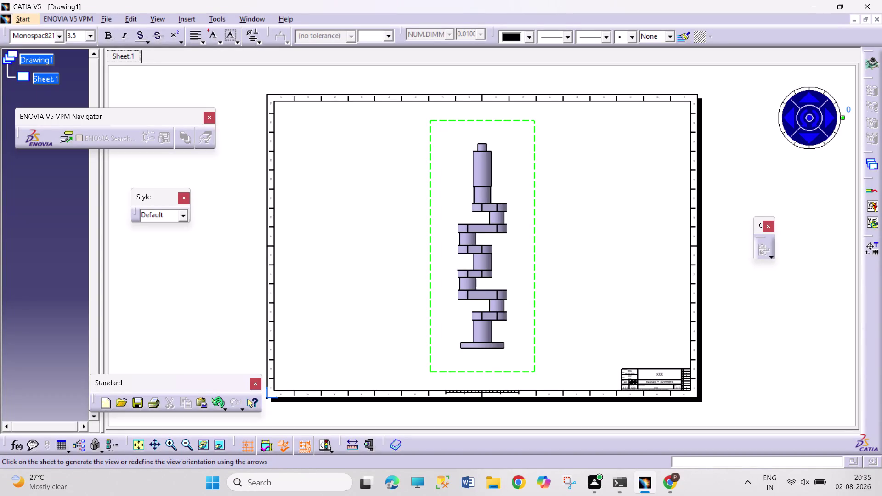
click(437, 217)
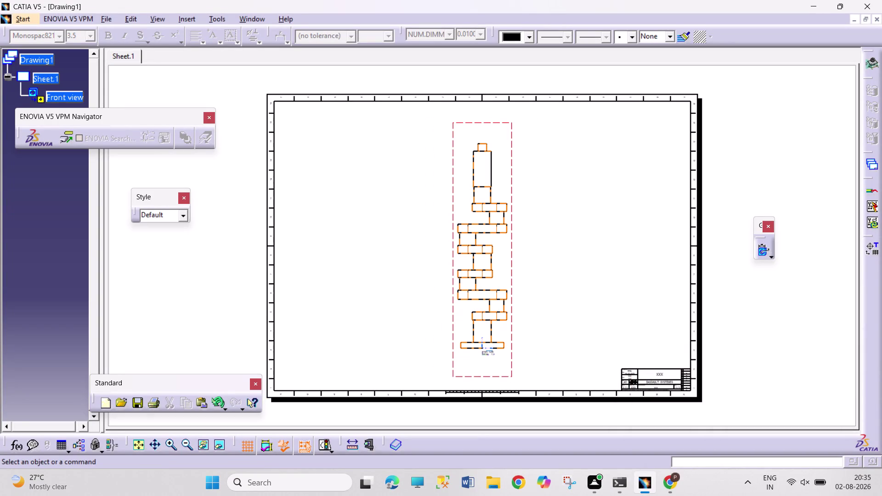
Drag the crankshaft front view up toward the top of the A0 sheet.
drag(512, 376, 506, 359)
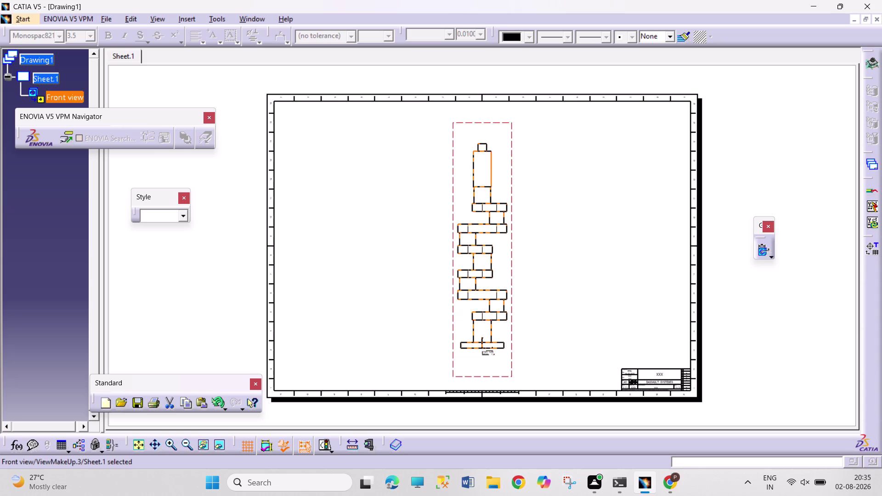
drag(512, 122, 500, 124)
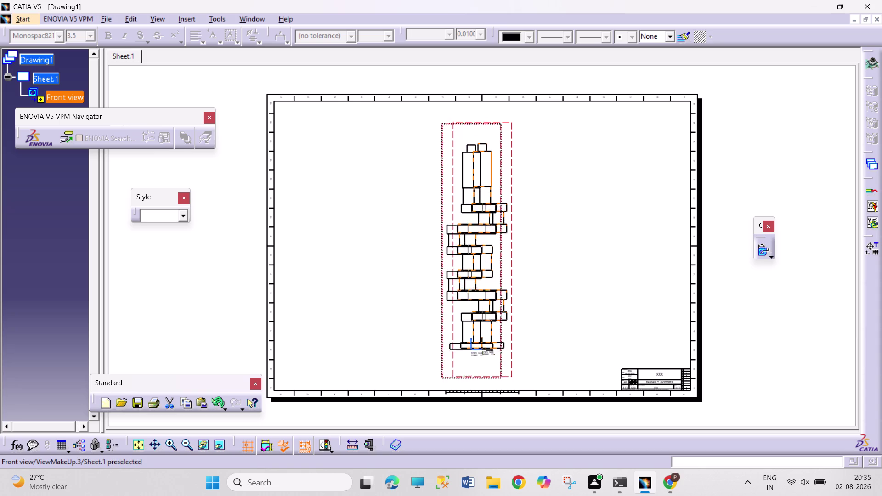
drag(500, 123, 503, 122)
click(238, 174)
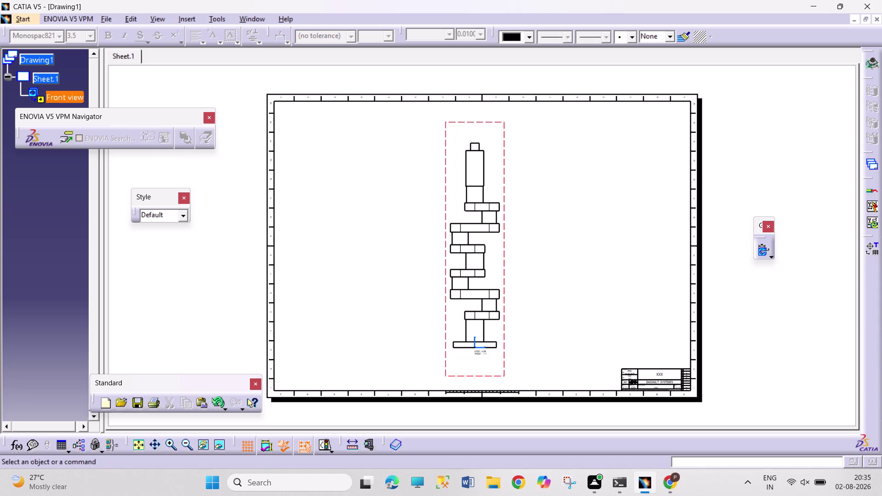
drag(505, 375, 506, 346)
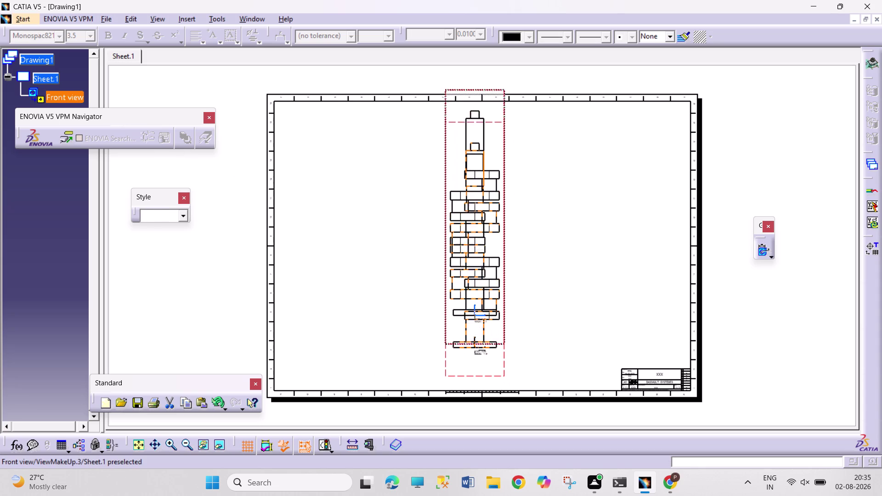
drag(505, 345, 506, 340)
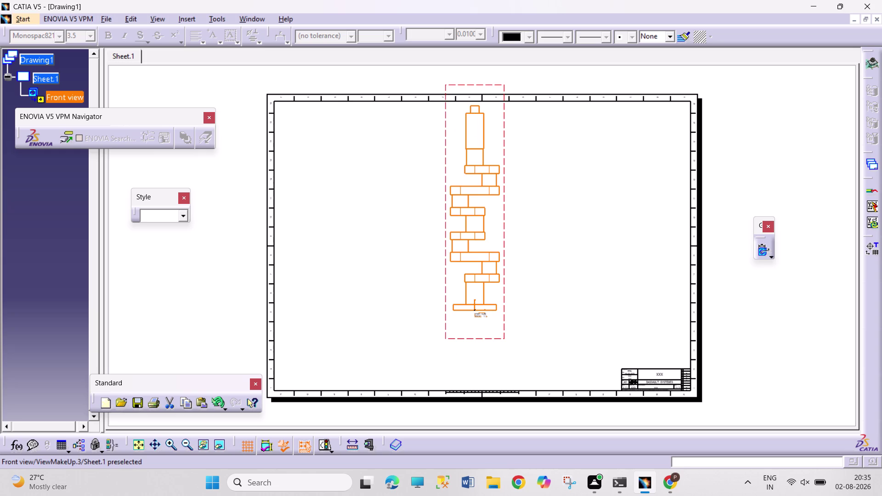
click(760, 154)
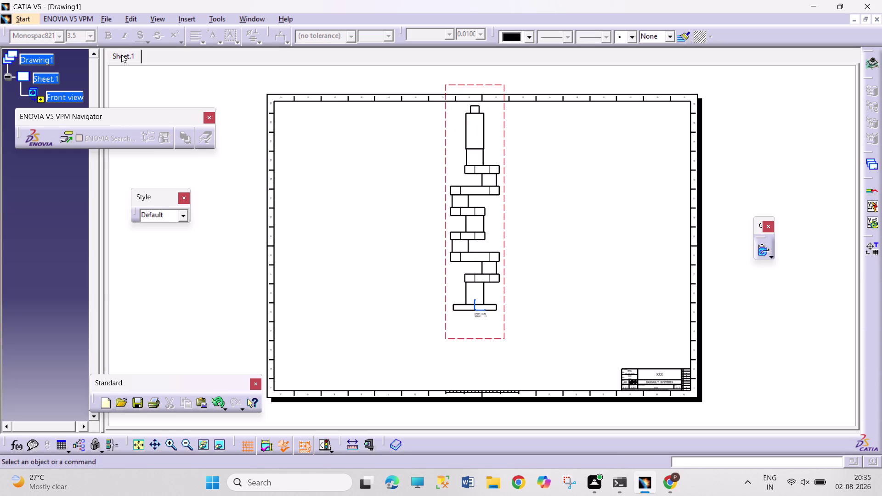
click(171, 22)
click(186, 17)
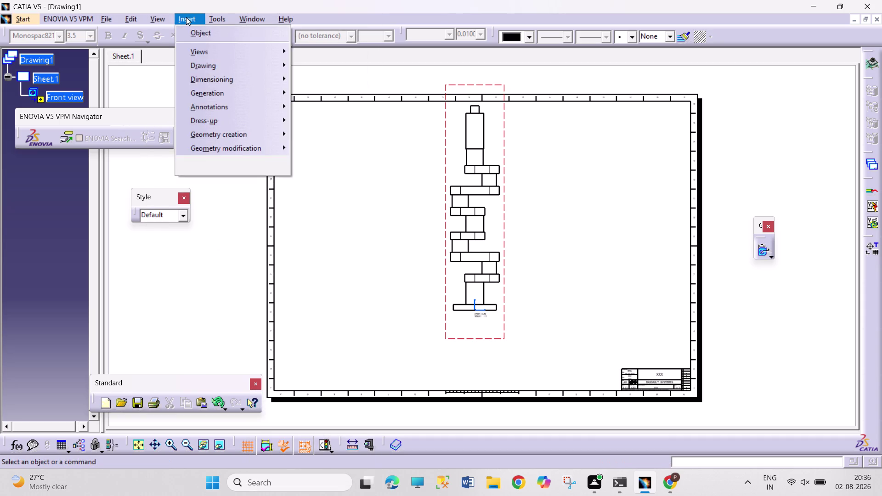
Place a View From 3D end view of the crankshaft below the front view.
click(188, 15)
click(212, 51)
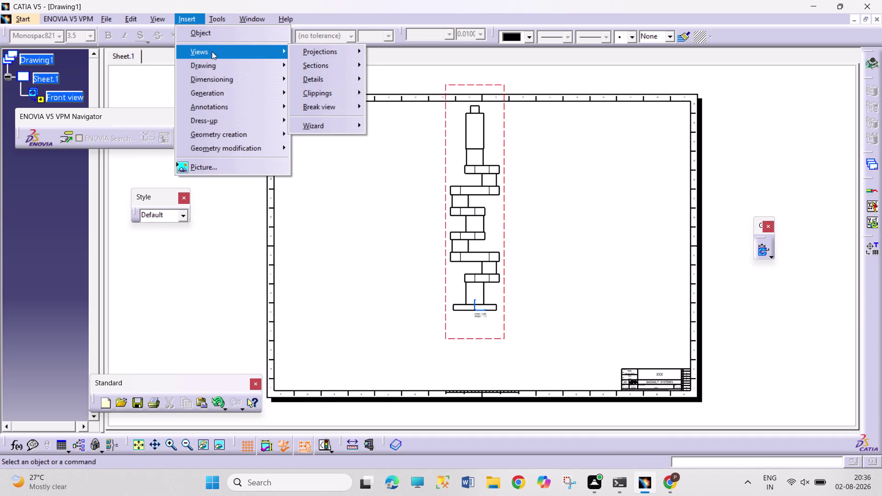
click(344, 54)
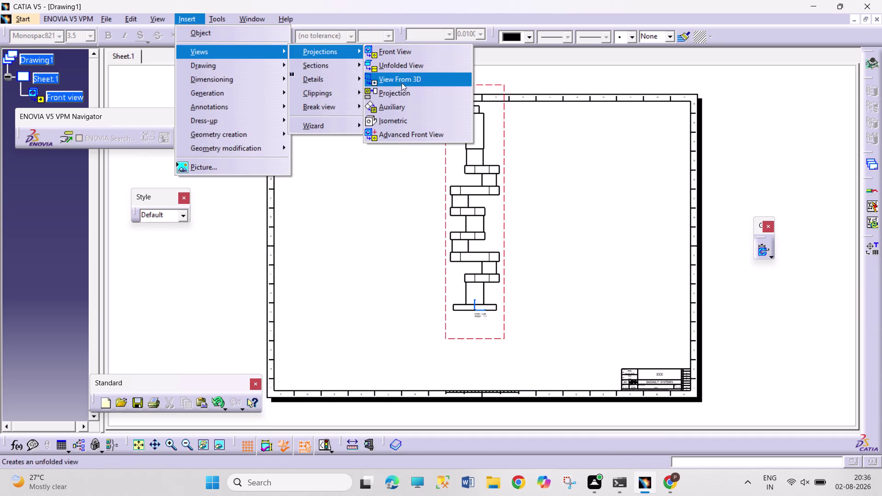
click(403, 92)
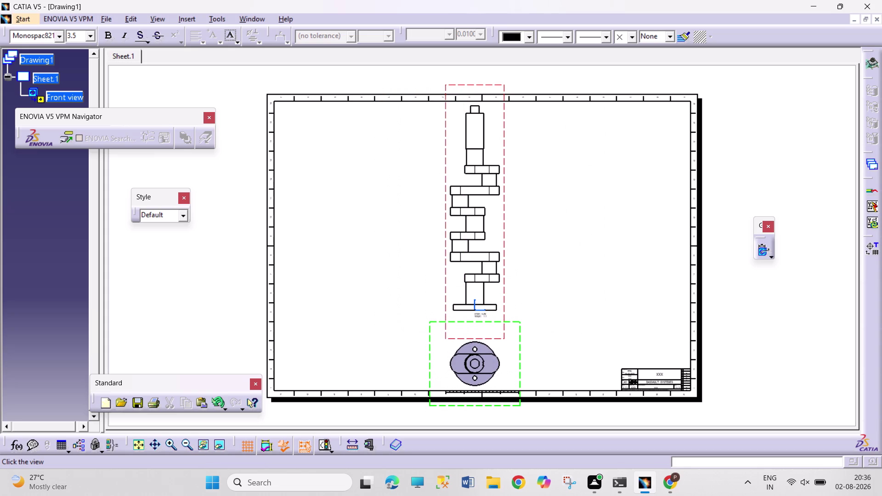
click(472, 364)
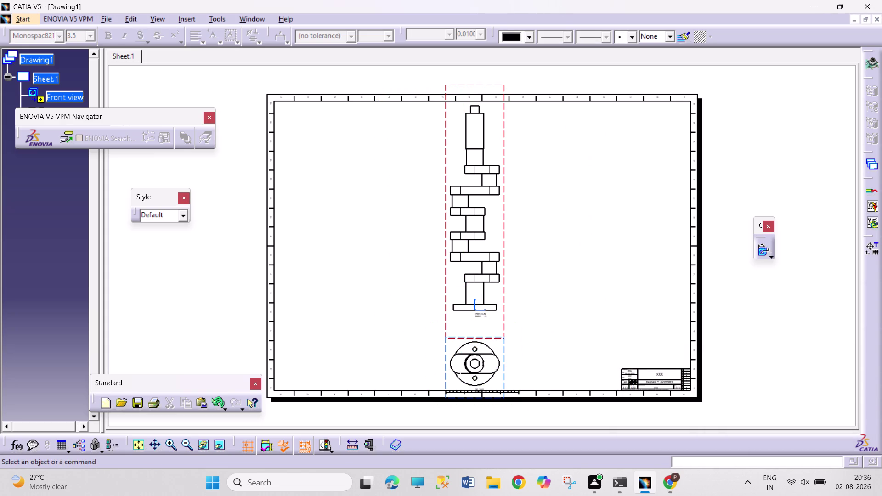
click(195, 17)
click(219, 52)
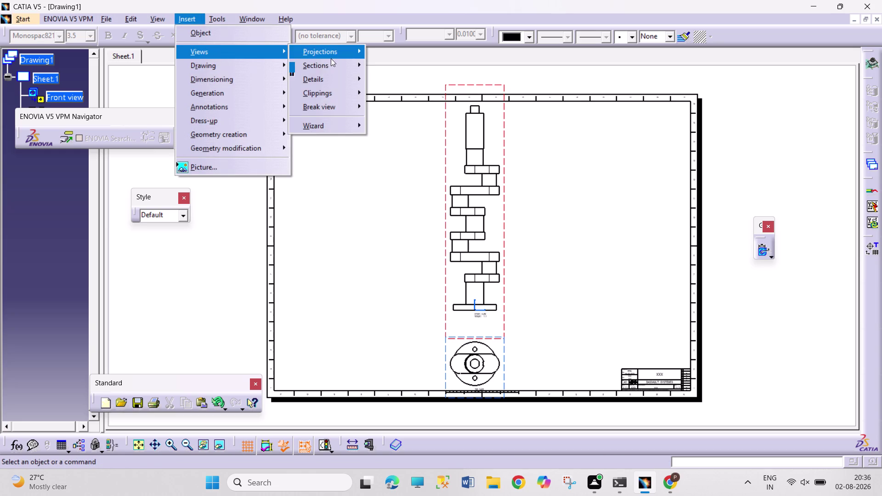
Cut offset section A-A through the lower crank web and place it right of the front view.
click(339, 65)
click(443, 70)
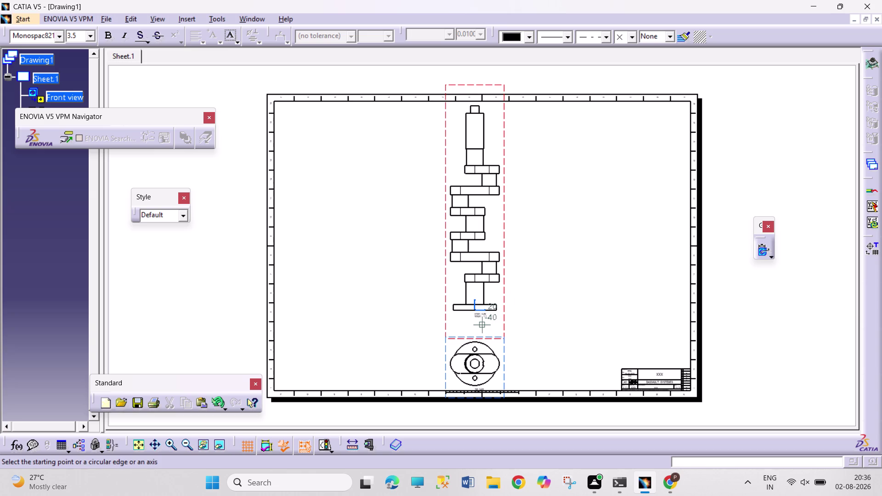
middle_drag(507, 334, 506, 295)
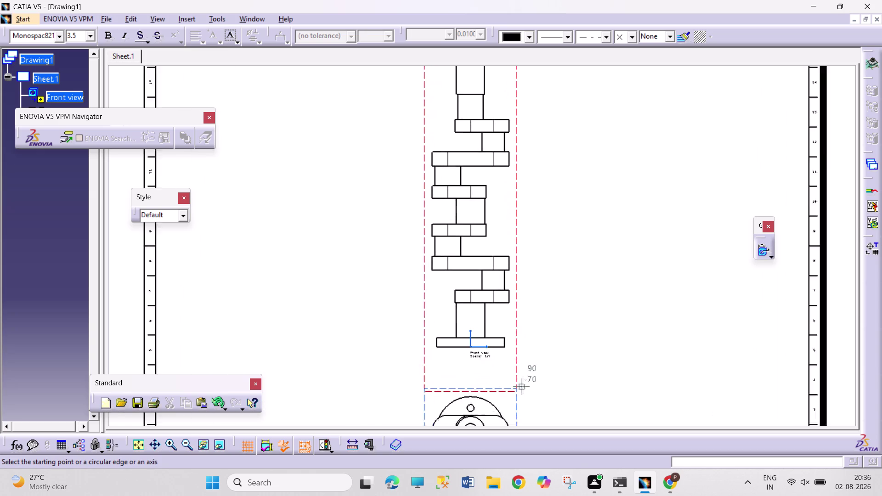
middle_drag(506, 294, 507, 291)
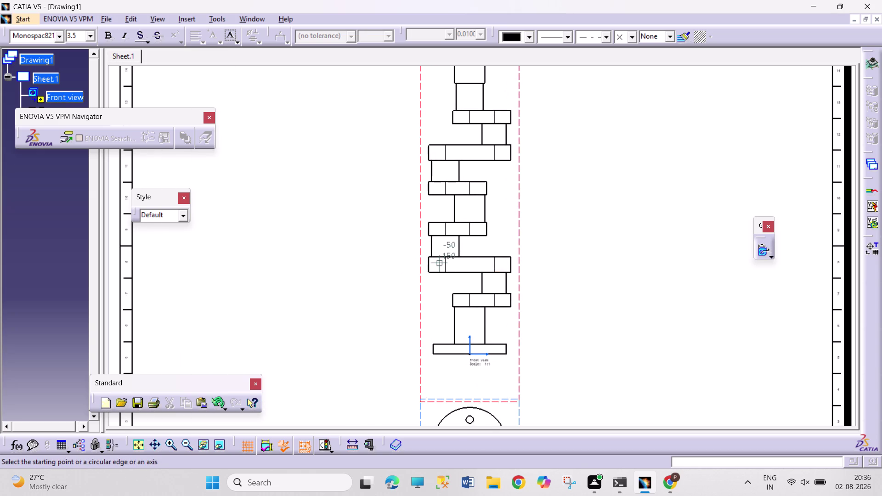
click(399, 266)
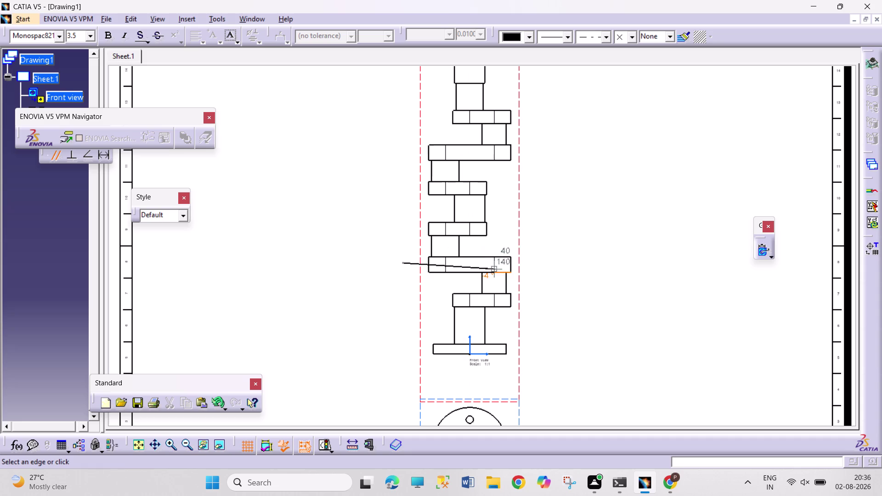
click(547, 265)
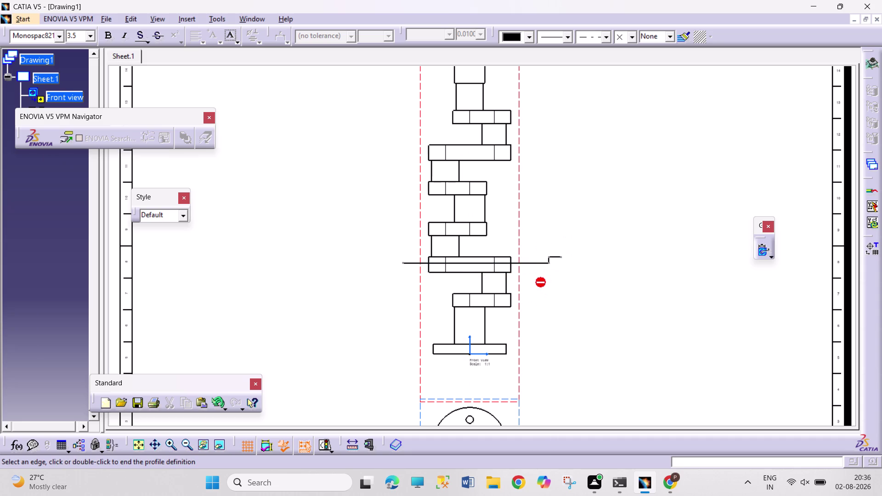
click(548, 284)
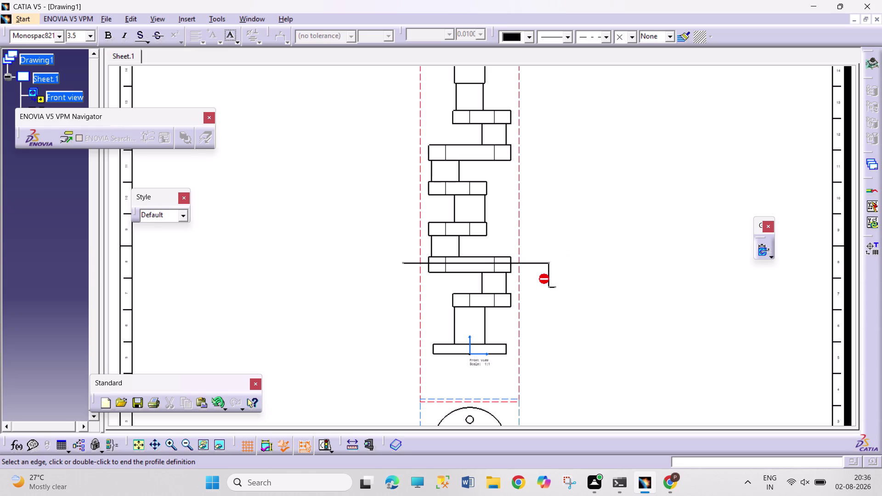
double_click(548, 284)
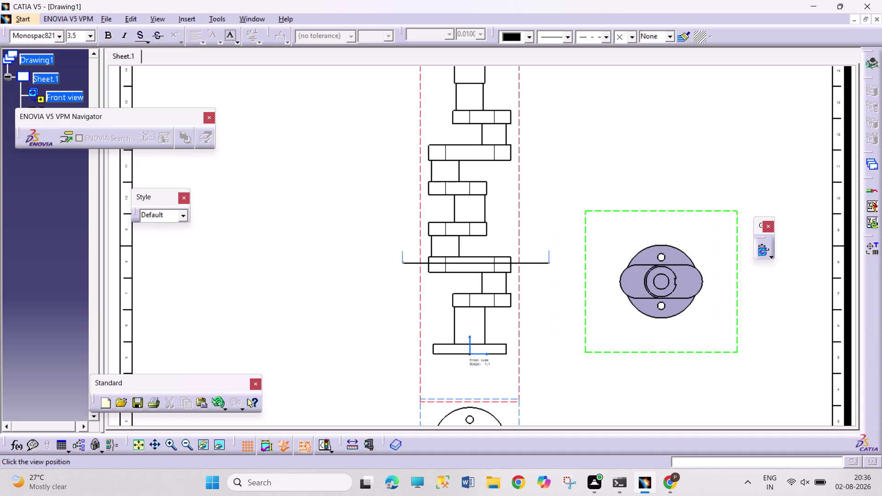
click(660, 281)
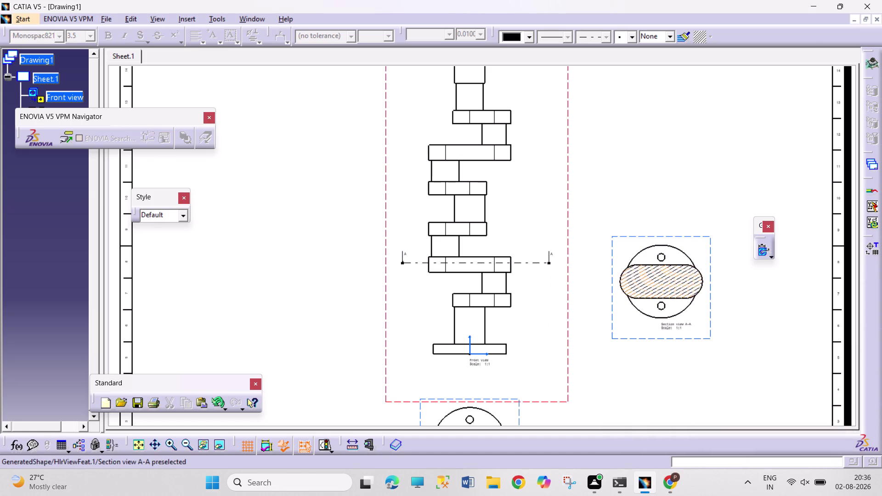
middle_drag(634, 163, 637, 204)
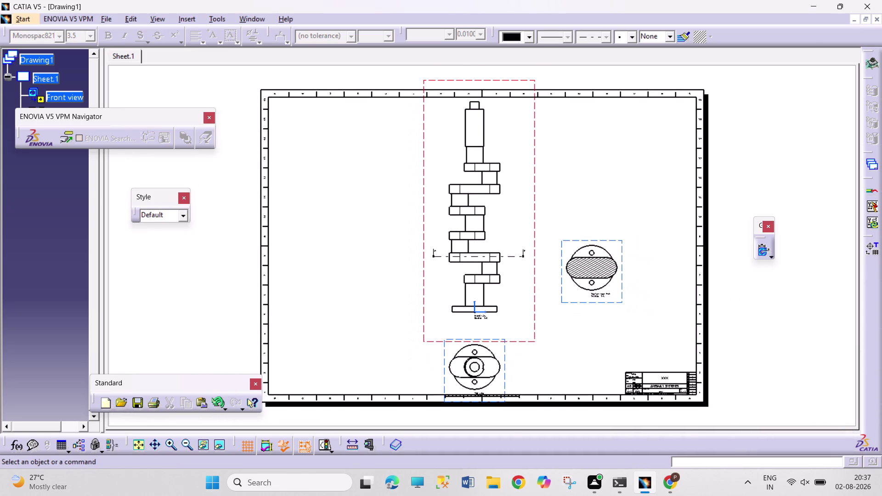
Cut an offset section through the upper crank web and place it above section A-A.
middle_drag(637, 204, 636, 204)
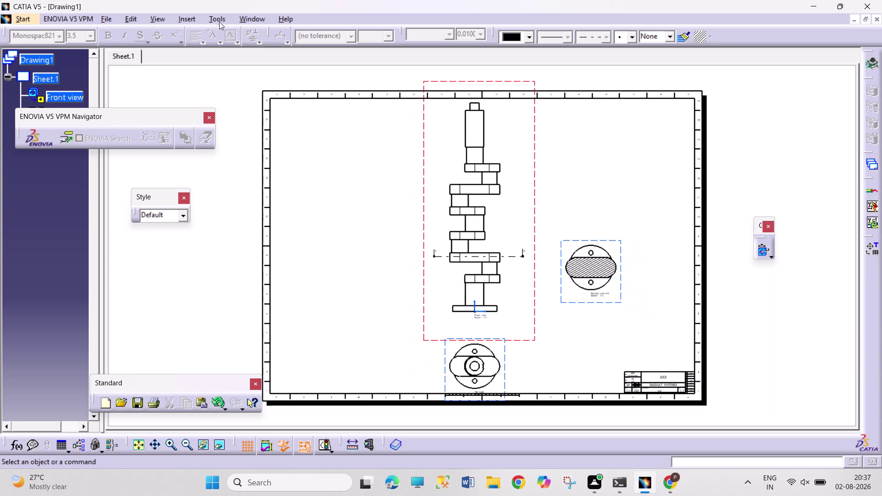
click(217, 20)
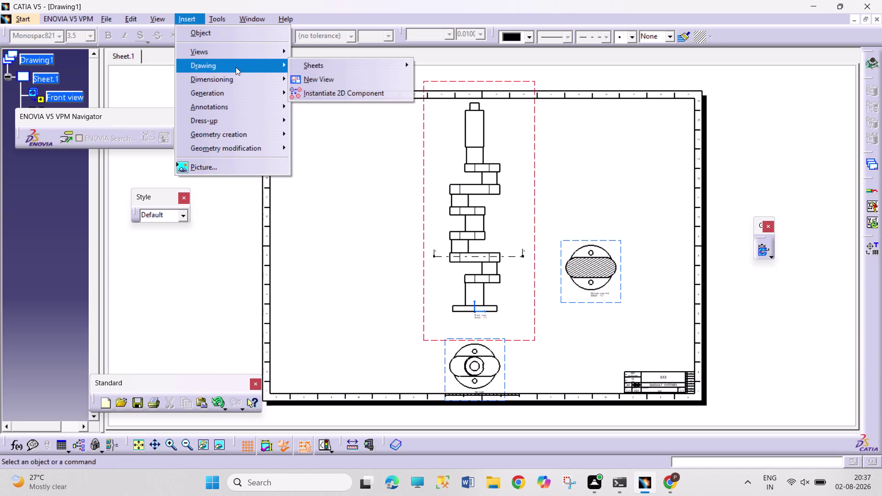
click(238, 53)
click(337, 62)
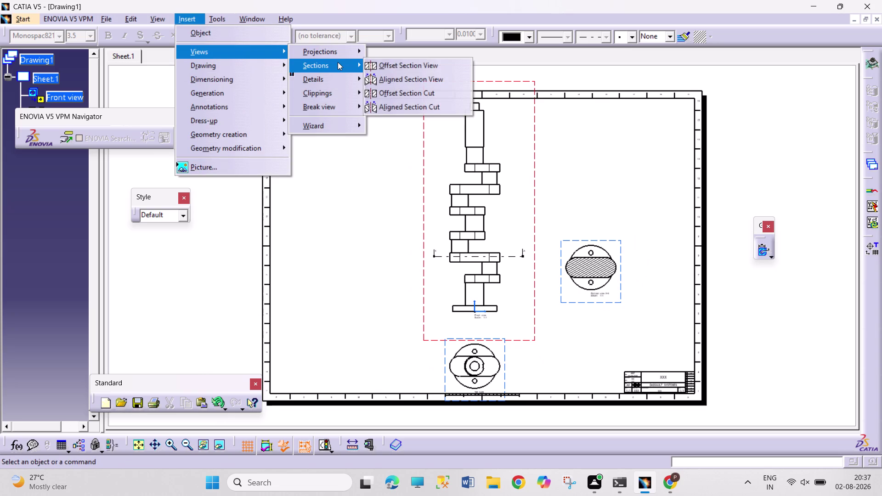
click(424, 98)
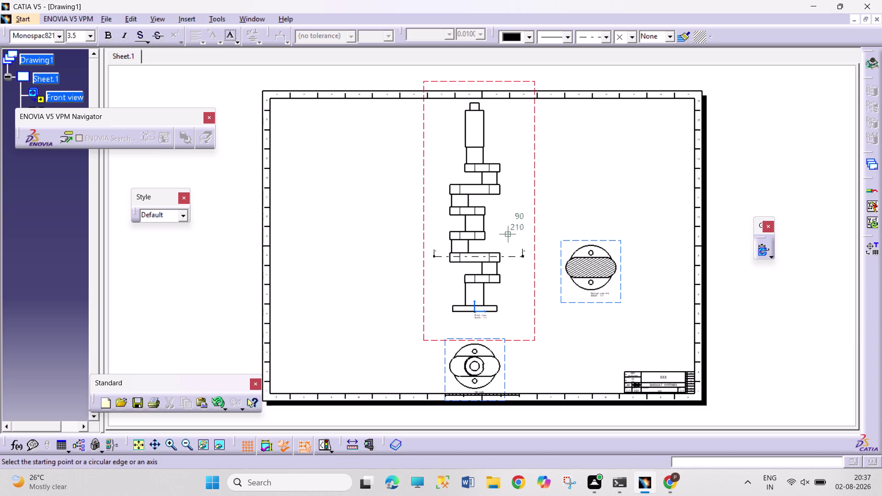
middle_drag(478, 250, 485, 158)
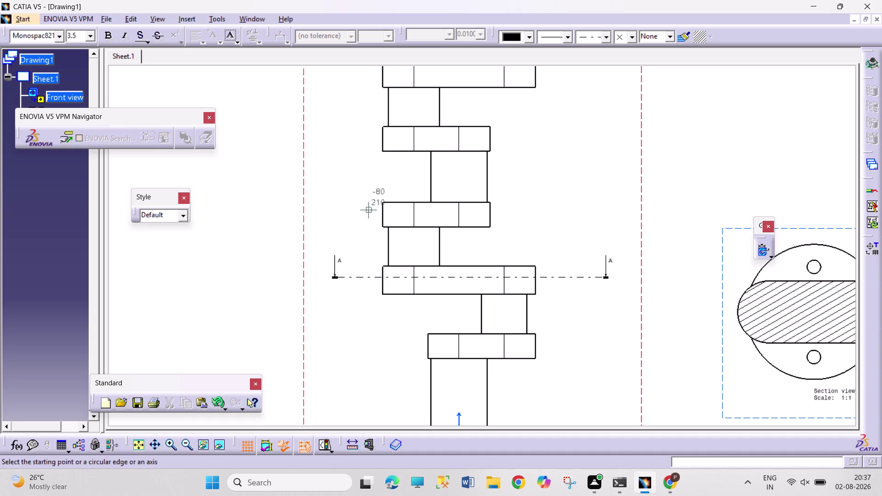
click(382, 215)
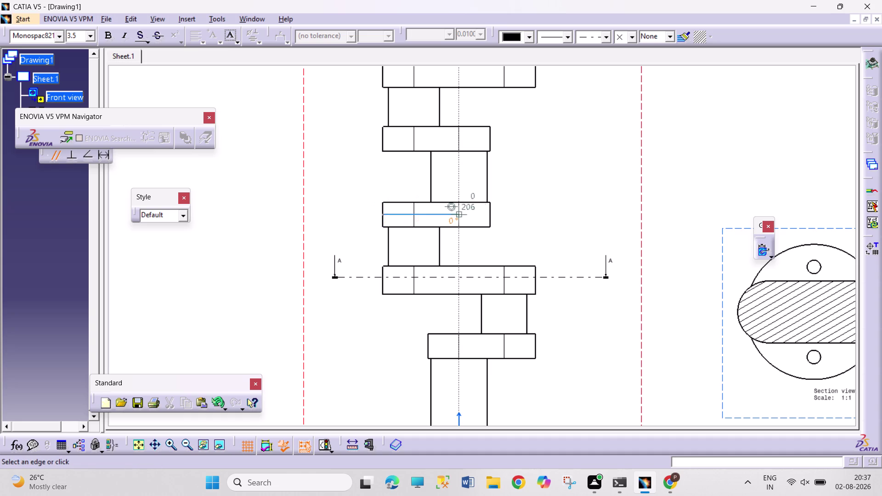
click(504, 213)
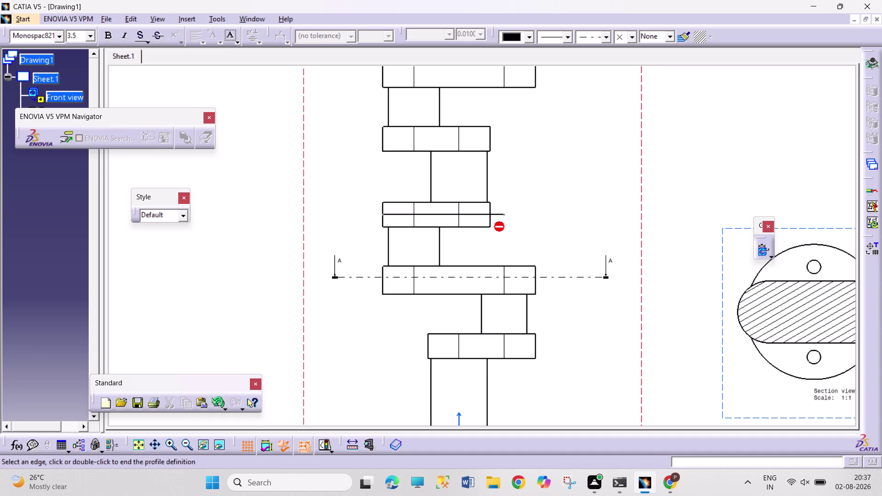
double_click(505, 238)
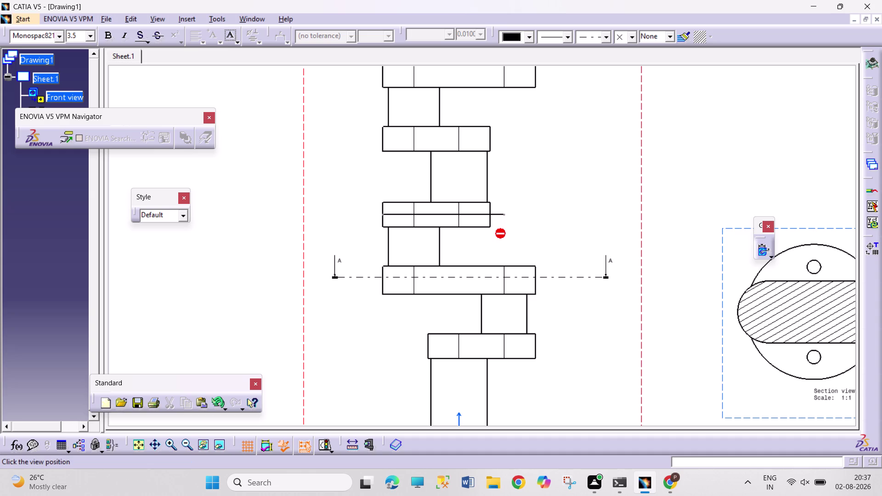
middle_click(701, 176)
middle_drag(663, 117, 650, 181)
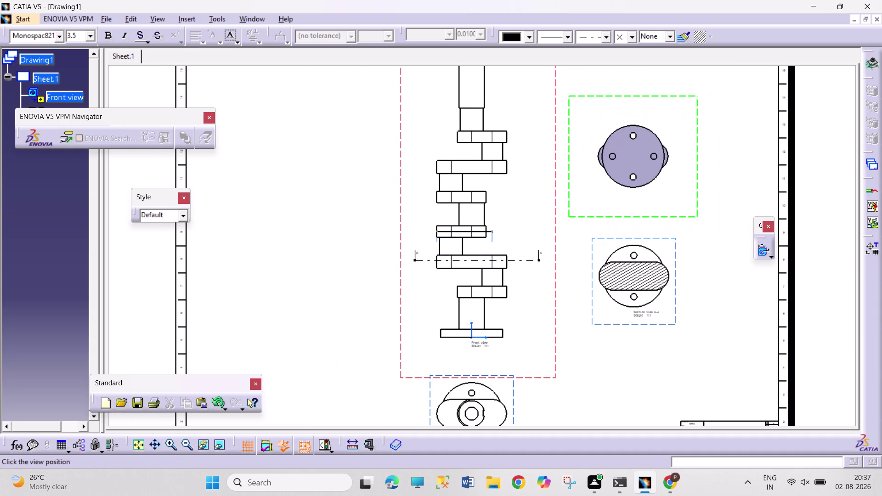
click(632, 156)
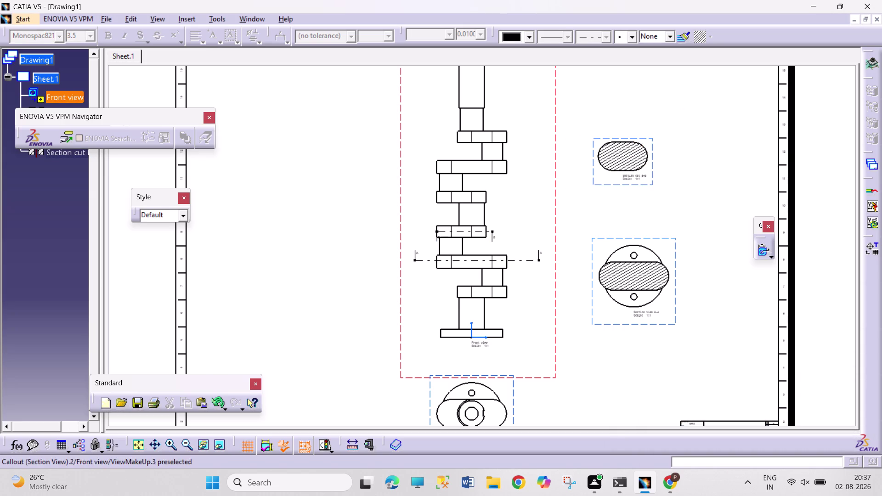
drag(493, 231, 504, 234)
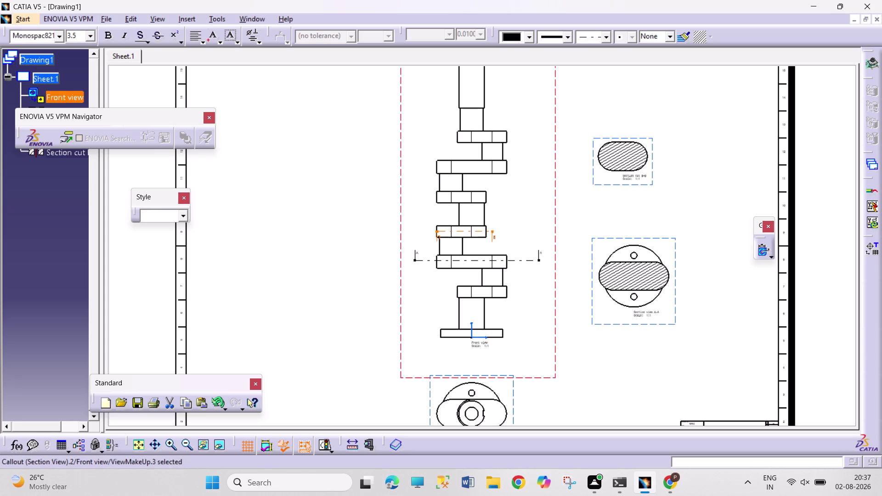
click(218, 15)
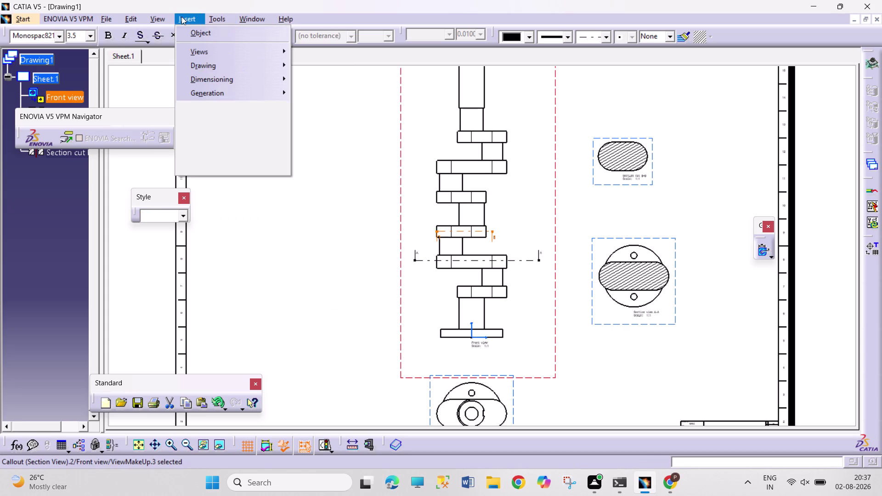
click(228, 55)
click(319, 67)
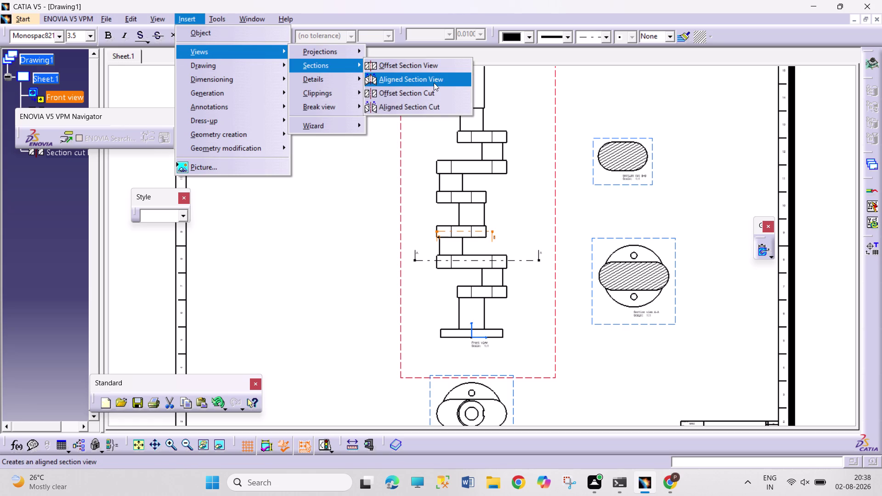
click(433, 111)
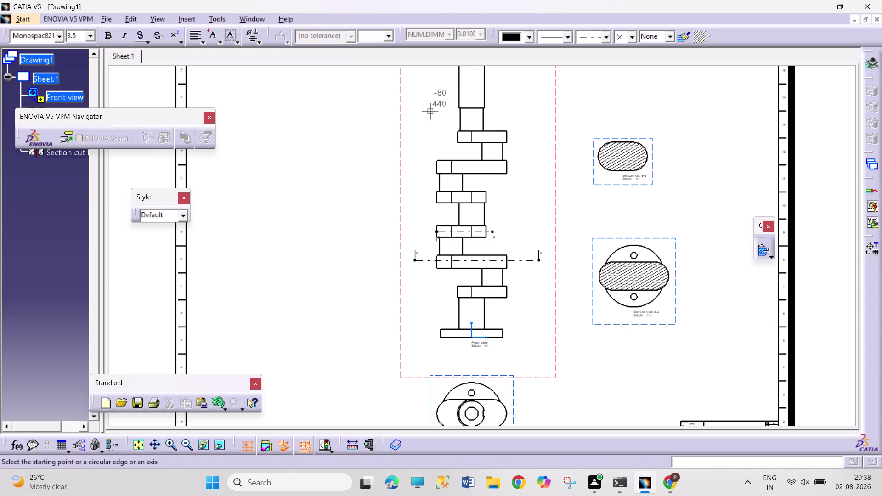
click(193, 18)
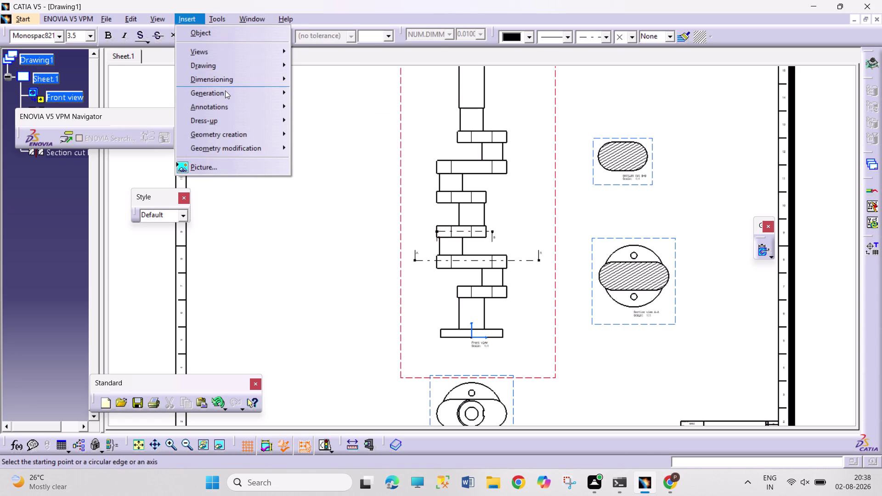
click(232, 51)
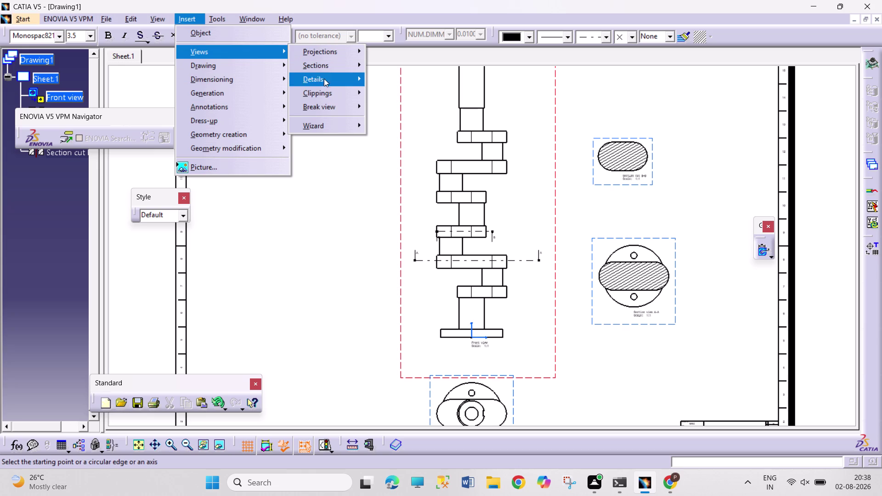
click(337, 71)
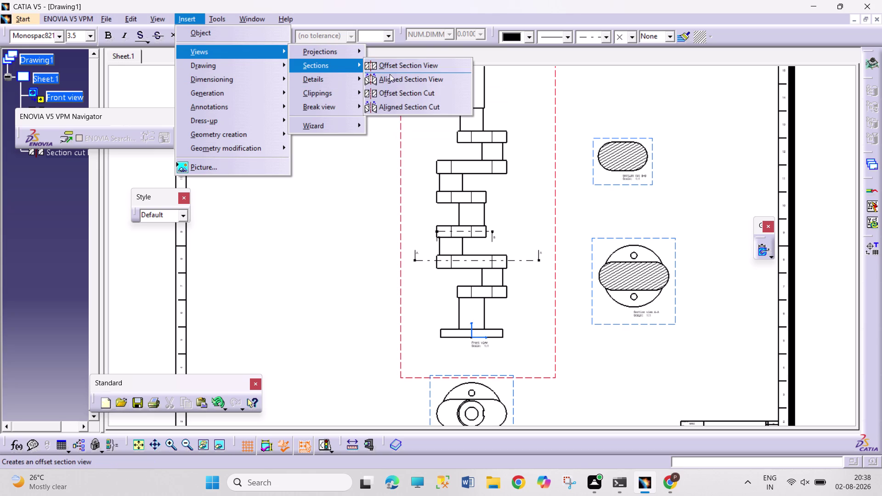
click(404, 96)
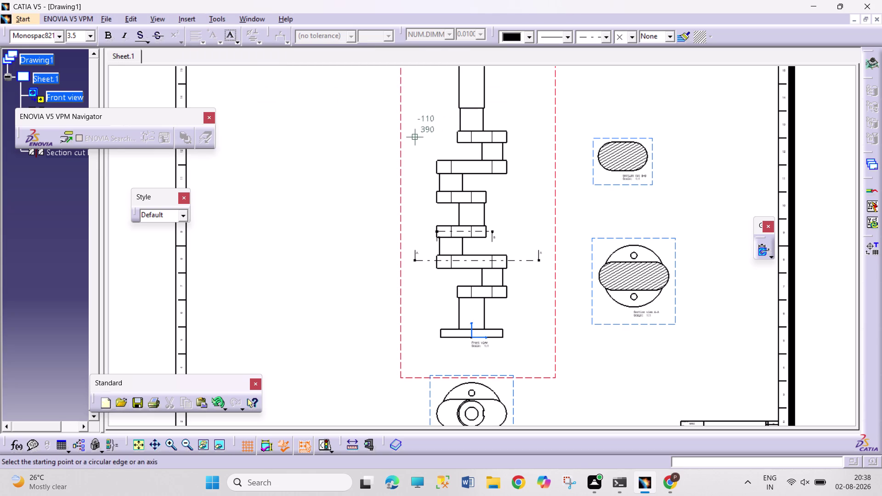
click(416, 136)
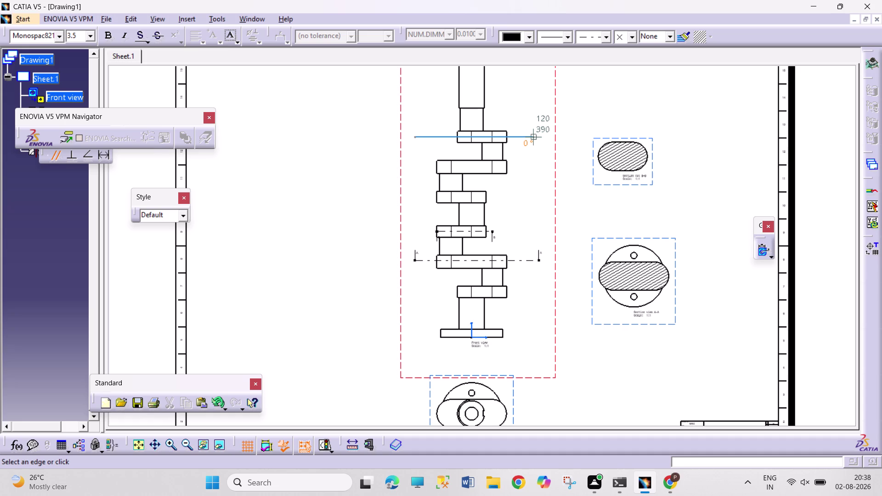
click(539, 135)
click(543, 162)
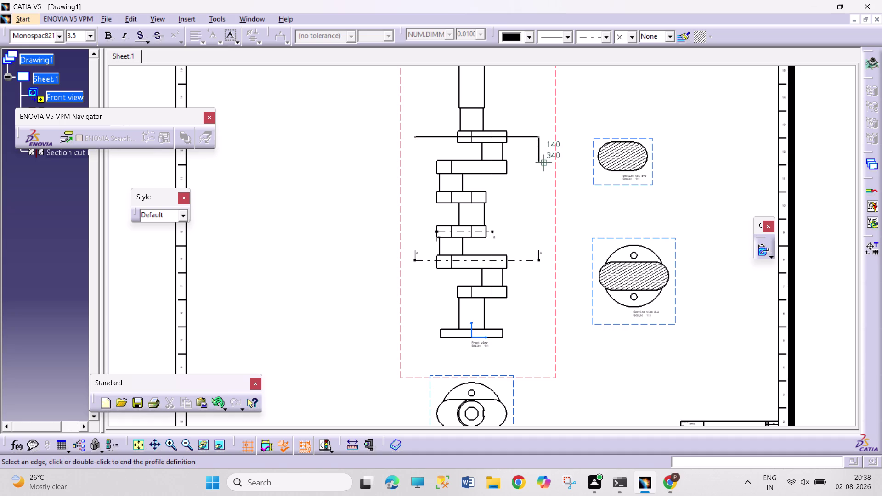
double_click(542, 161)
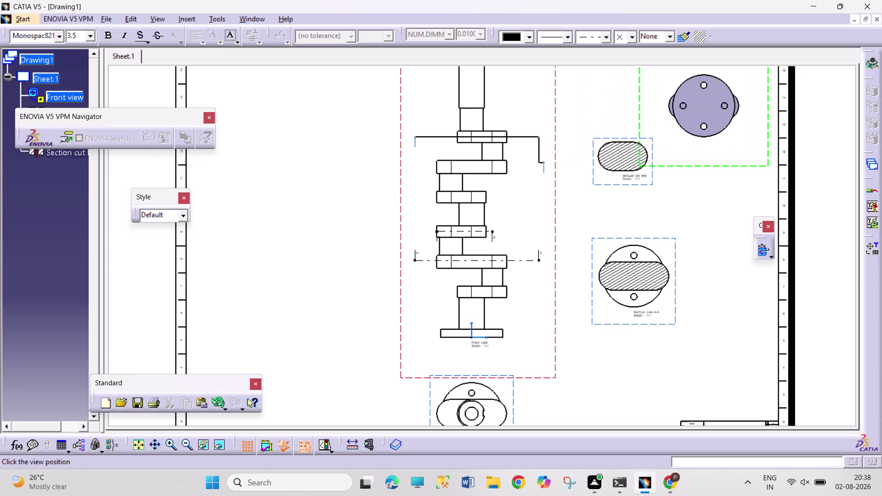
click(703, 108)
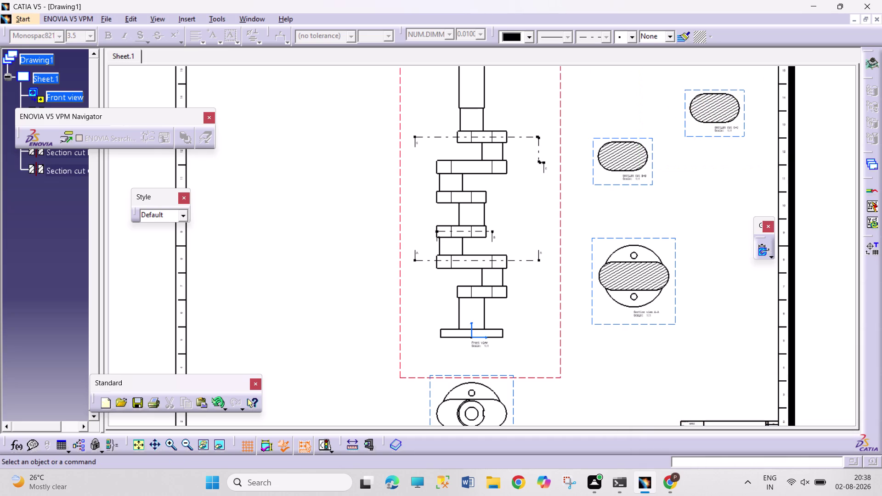
key(ctrl+z)
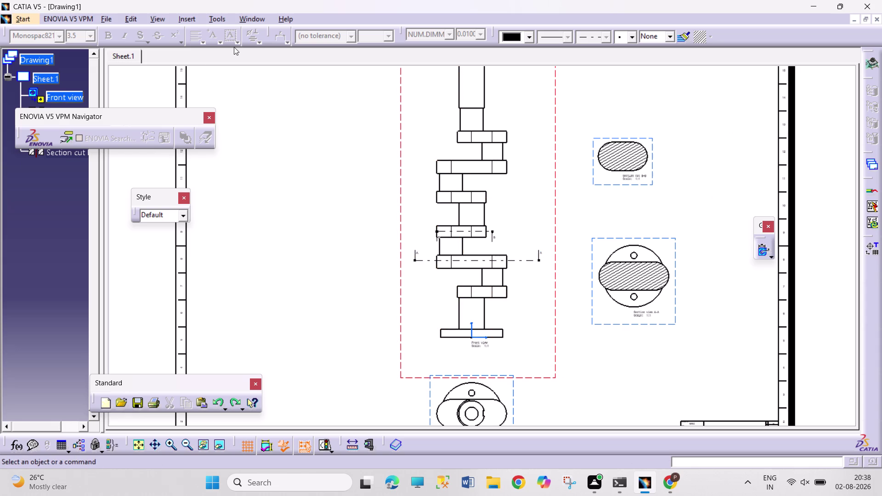
click(185, 19)
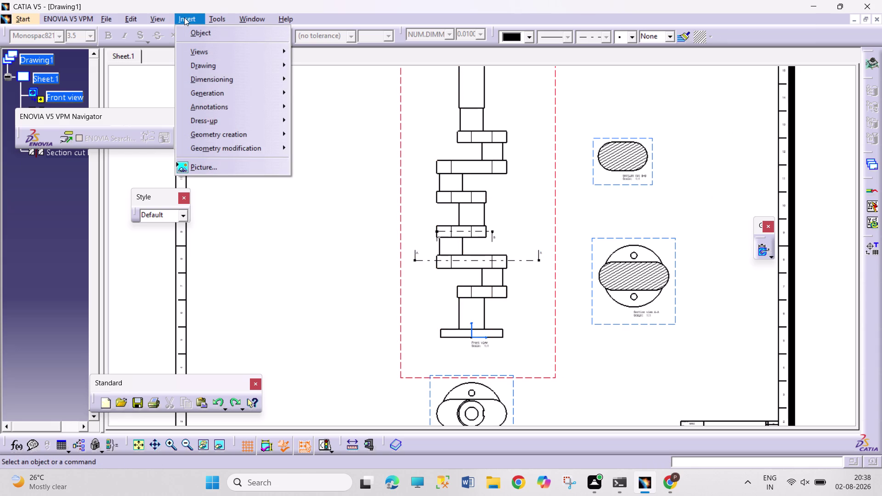
Zoom in on the front view's bottom flange and cancel the Φ120 dimension picked there.
click(233, 80)
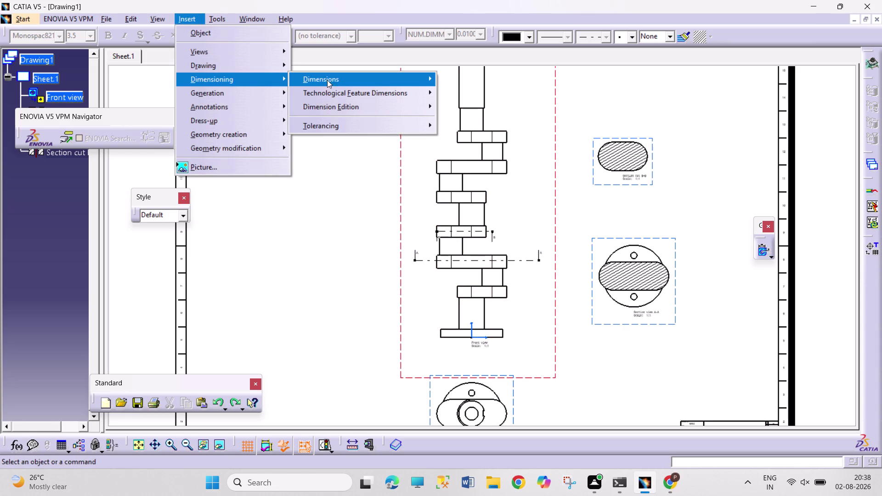
click(386, 80)
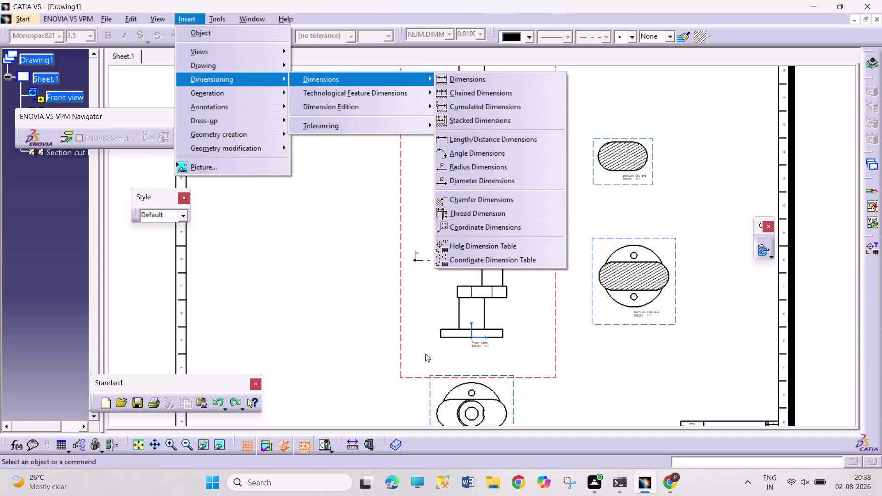
middle_drag(431, 366, 437, 315)
click(486, 80)
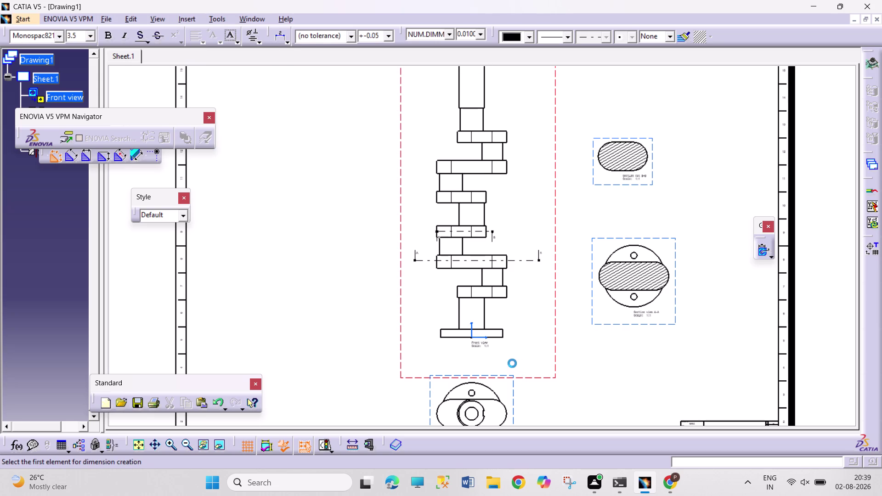
middle_drag(509, 357, 516, 314)
middle_drag(542, 378, 542, 375)
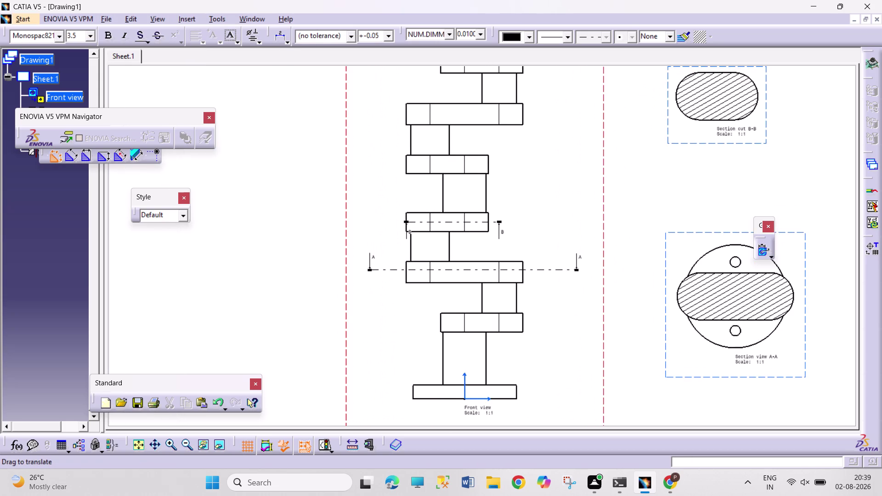
middle_drag(542, 375, 521, 231)
middle_drag(506, 247, 515, 205)
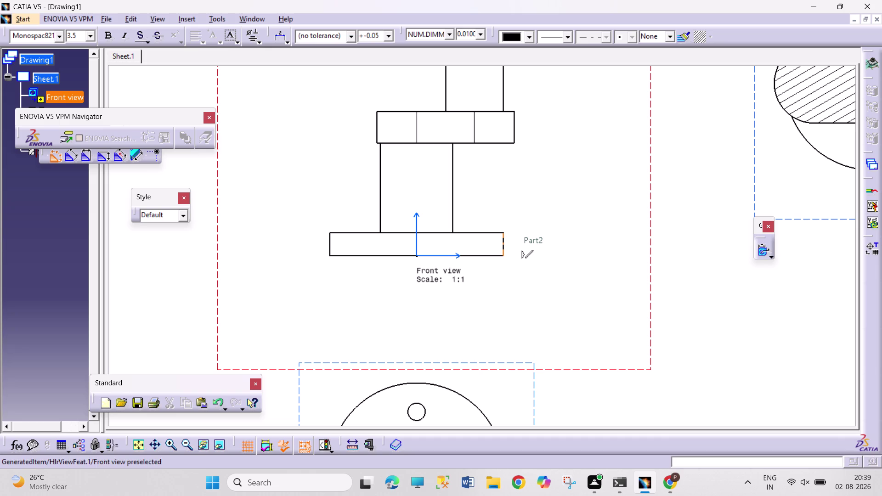
click(505, 246)
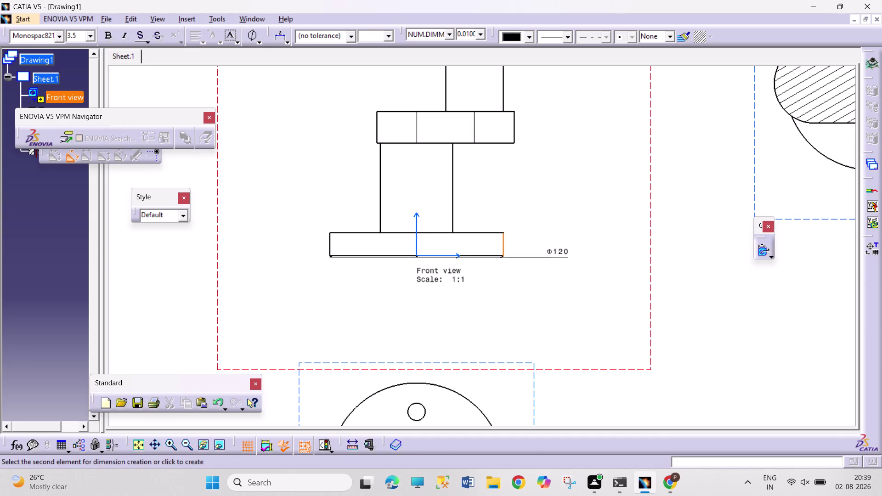
key(Escape)
key(Escape)
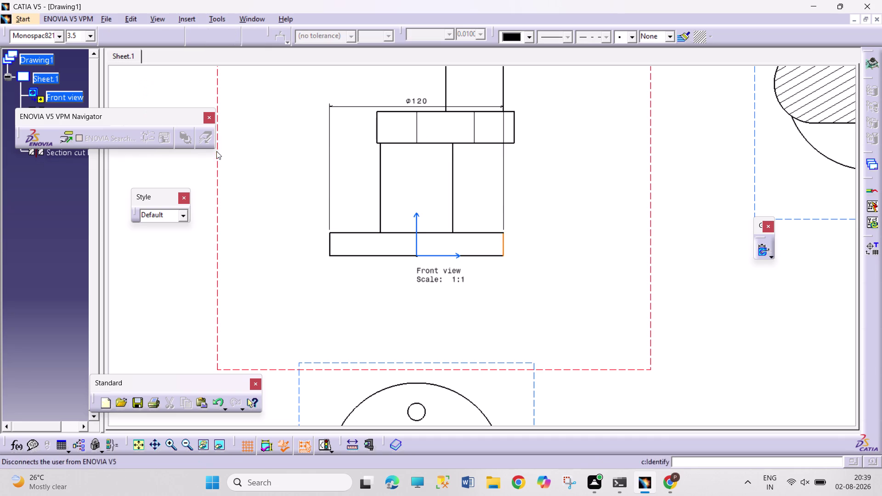
key(Escape)
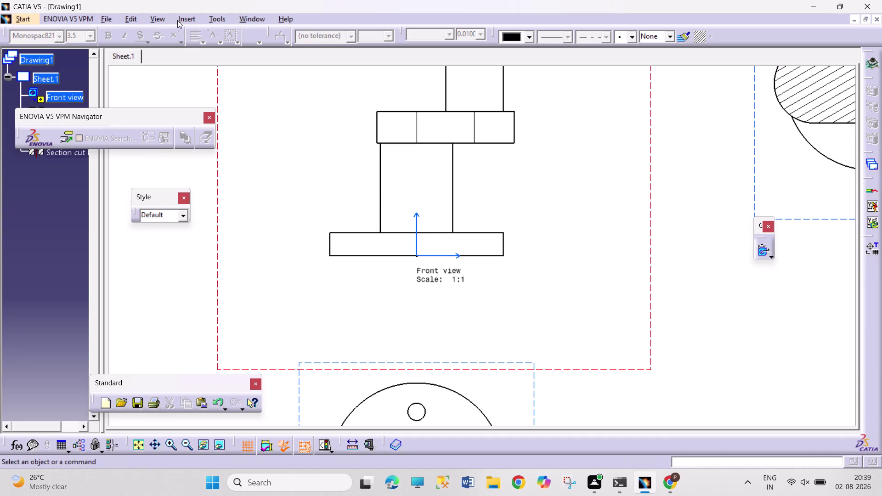
Dimension the bottom flange thickness as 16 mm.
click(189, 20)
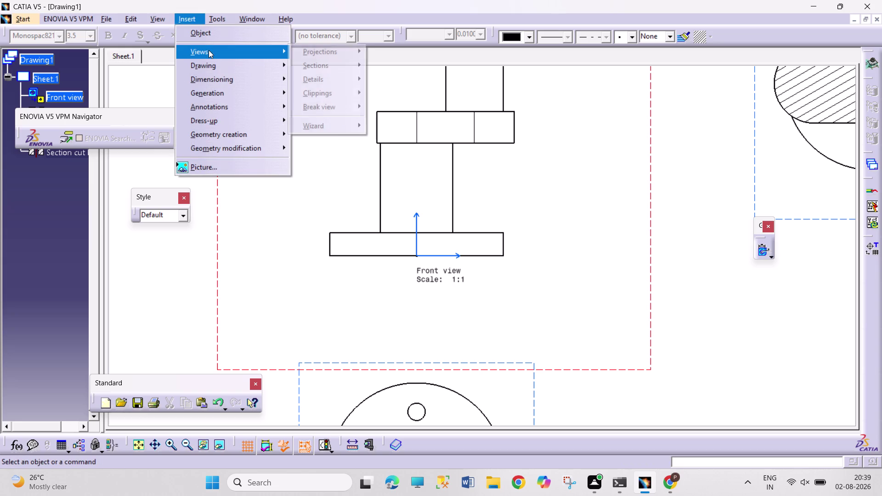
click(224, 80)
click(386, 73)
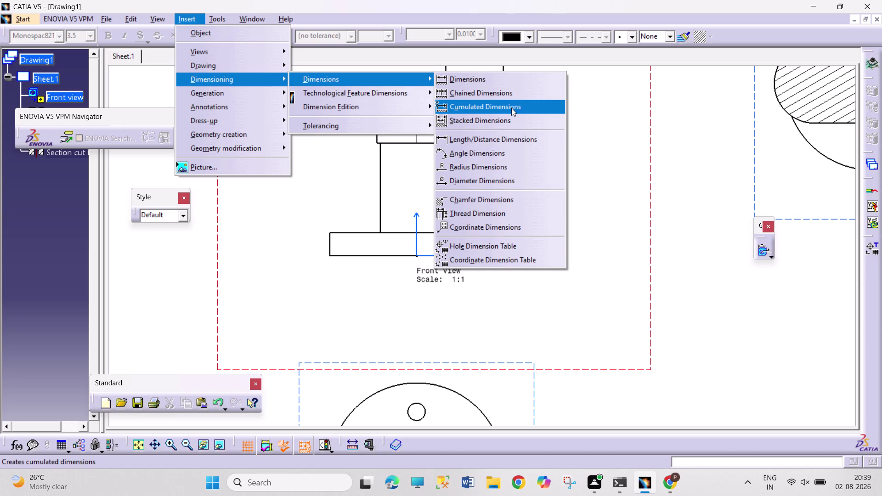
click(516, 139)
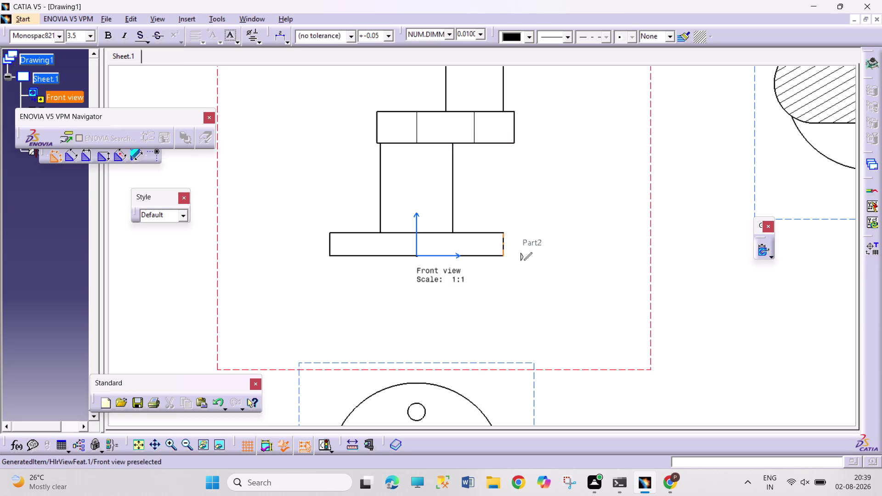
click(495, 234)
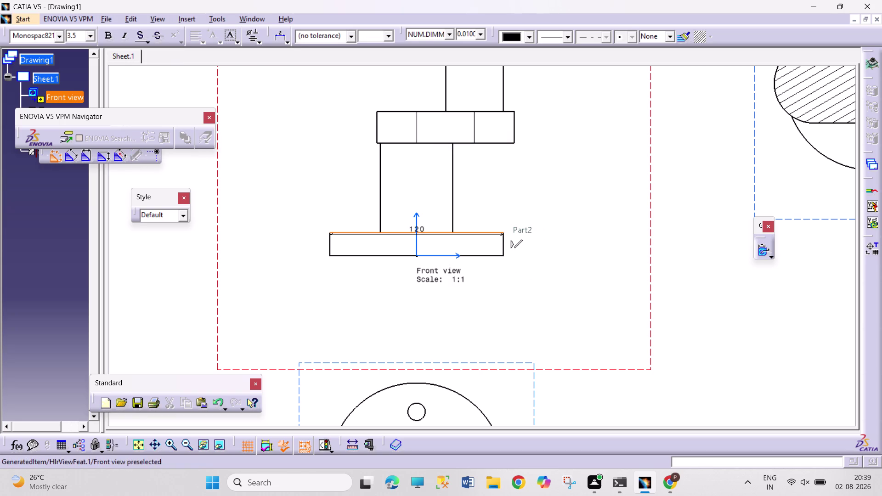
click(495, 256)
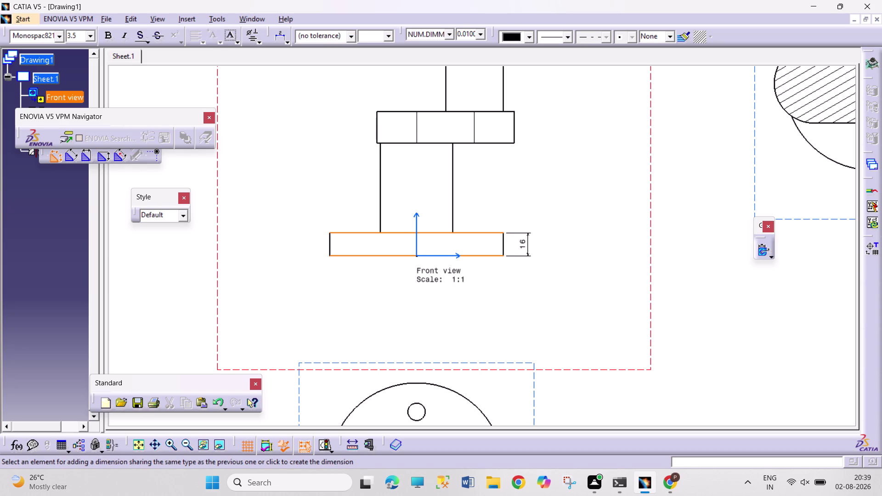
click(525, 244)
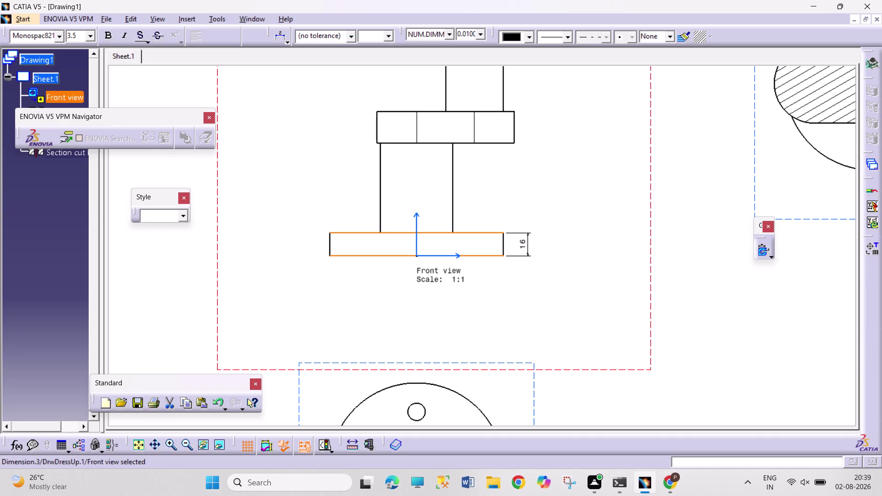
click(497, 111)
click(500, 143)
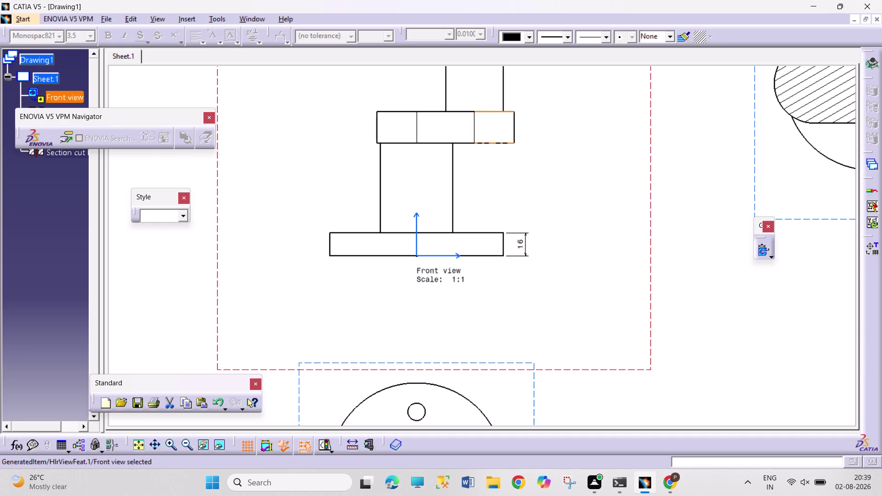
Add a 22 mm thickness dimension to the middle flange.
click(195, 18)
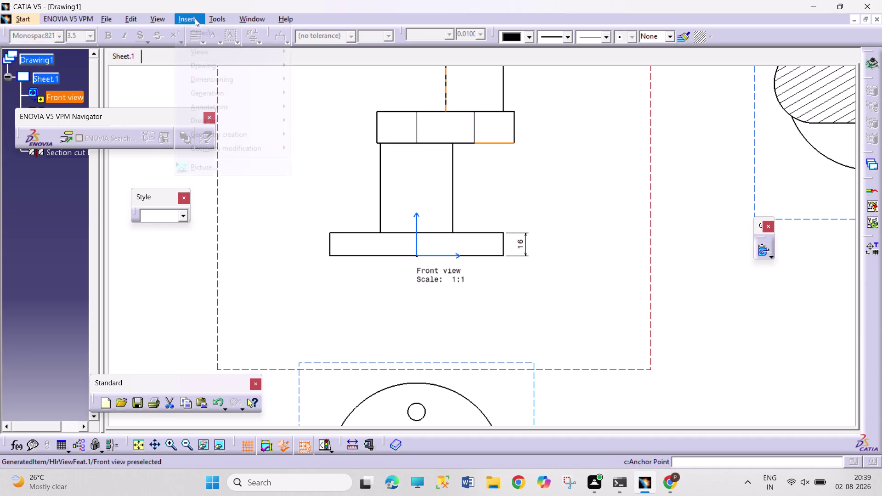
click(237, 81)
click(376, 80)
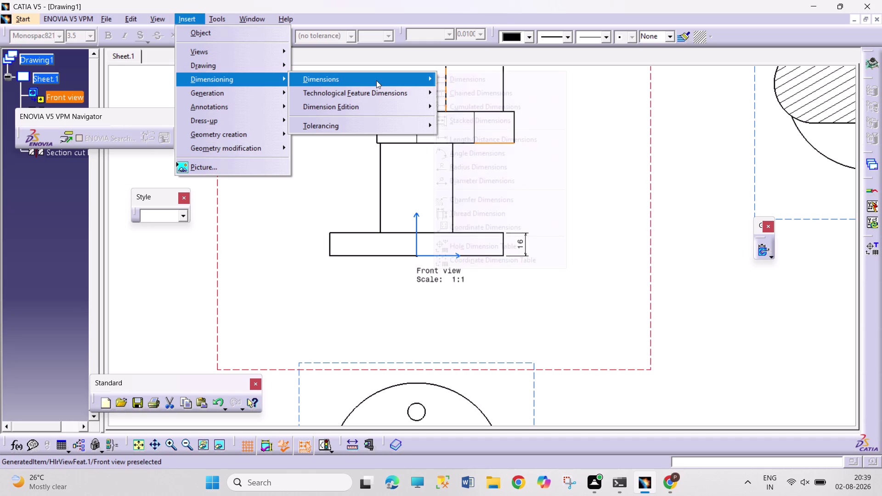
click(503, 139)
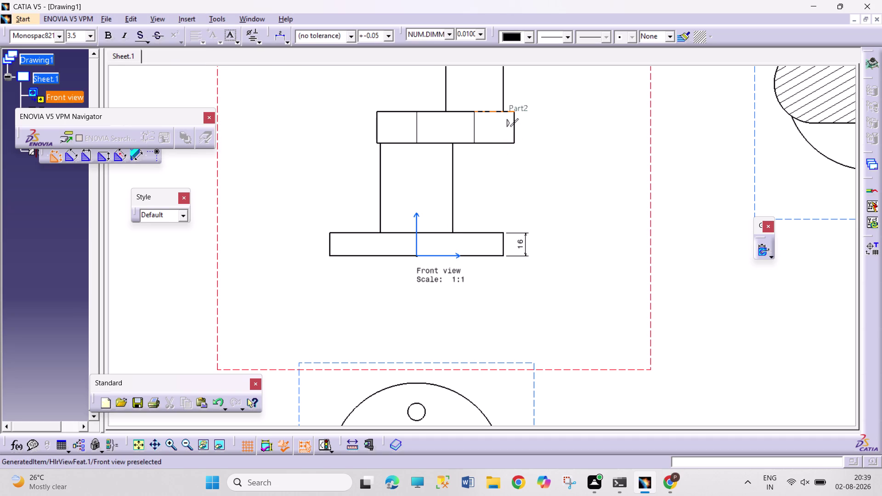
click(490, 112)
click(493, 143)
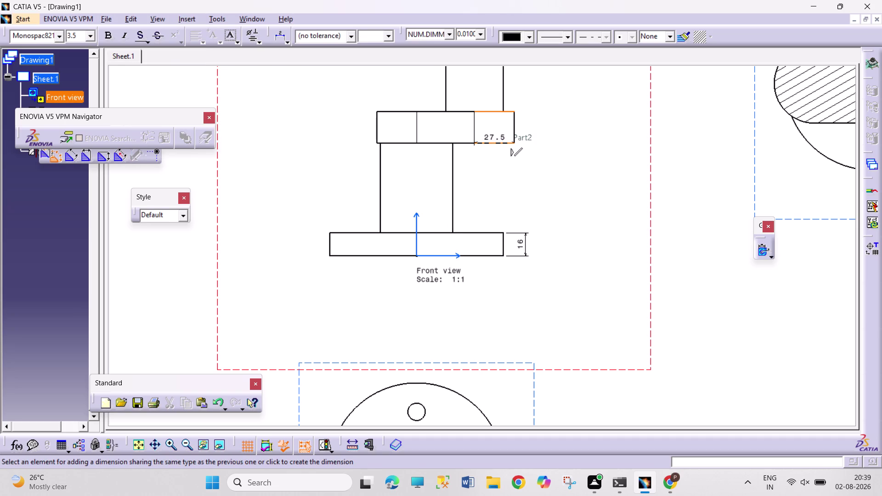
click(541, 133)
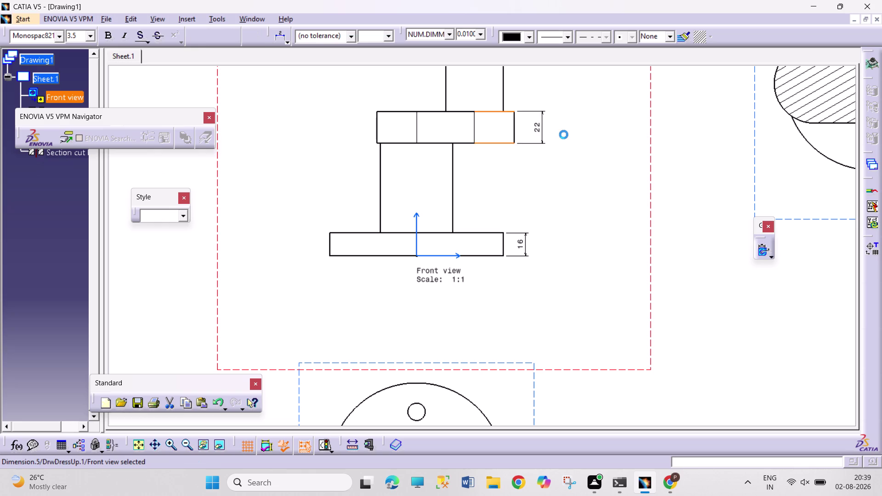
Add a 25 mm thickness dimension to the wide crank web.
middle_drag(545, 93, 545, 205)
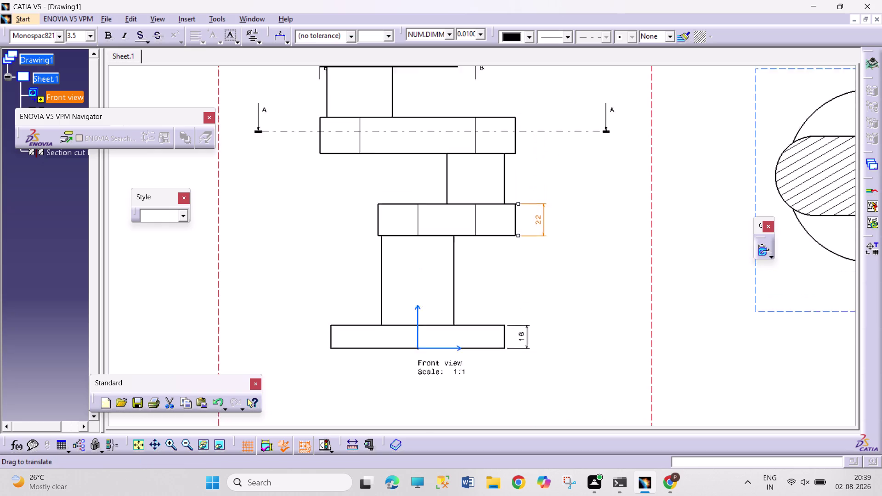
middle_drag(546, 204, 545, 257)
click(191, 19)
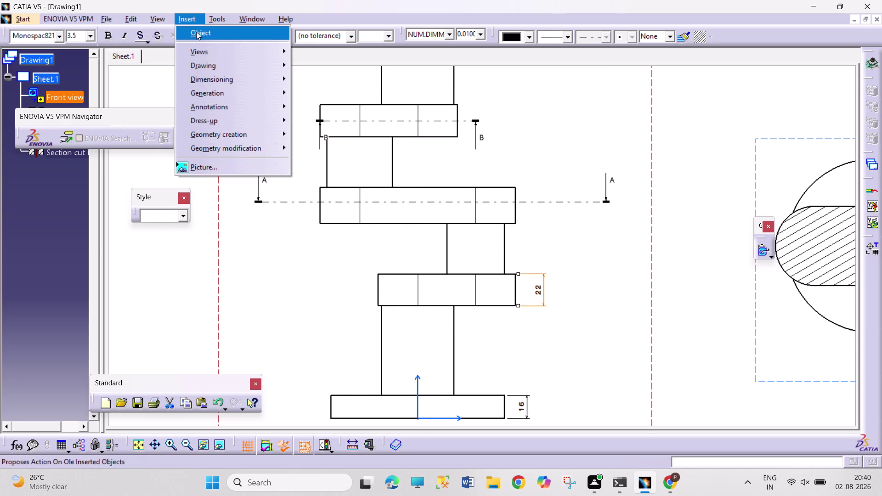
click(227, 78)
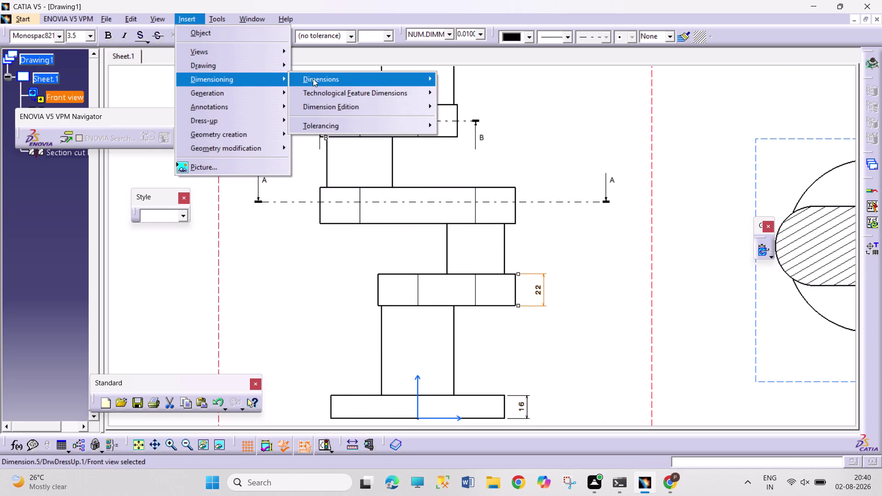
click(376, 79)
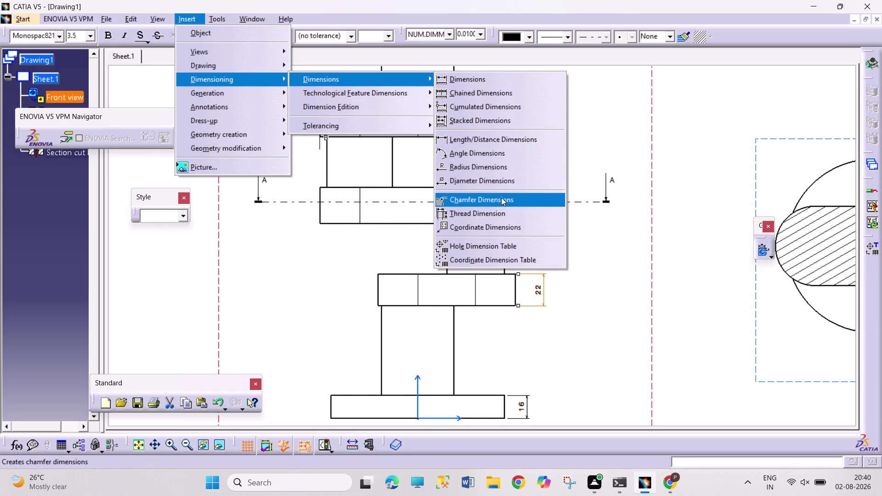
click(501, 145)
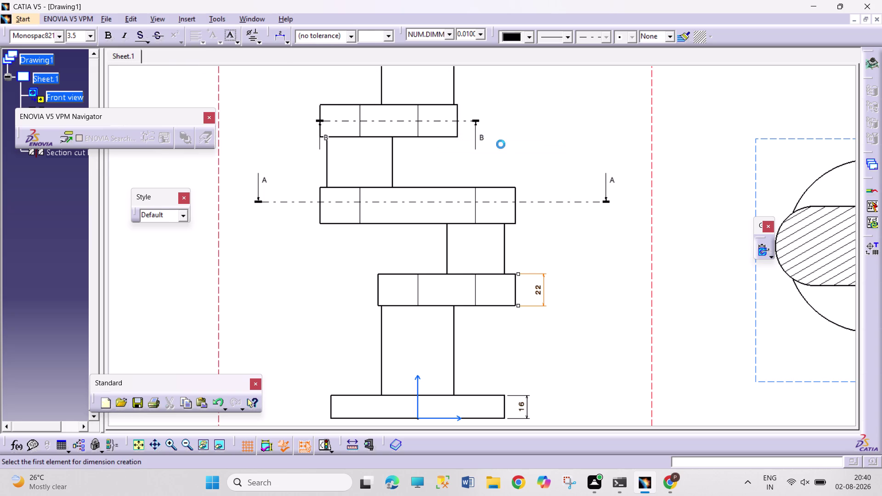
click(489, 223)
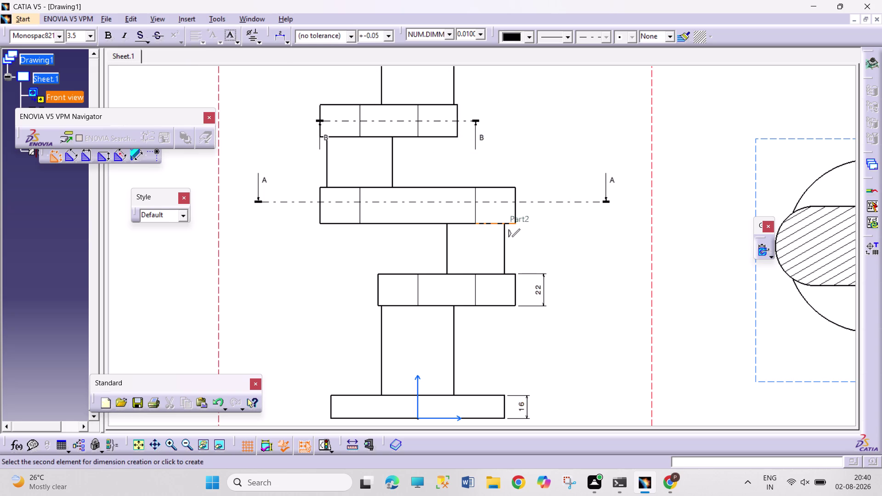
click(495, 186)
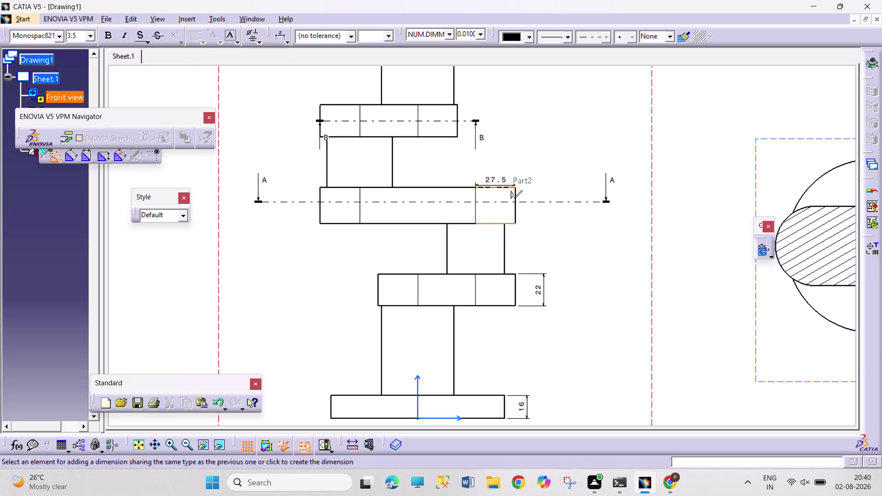
click(552, 198)
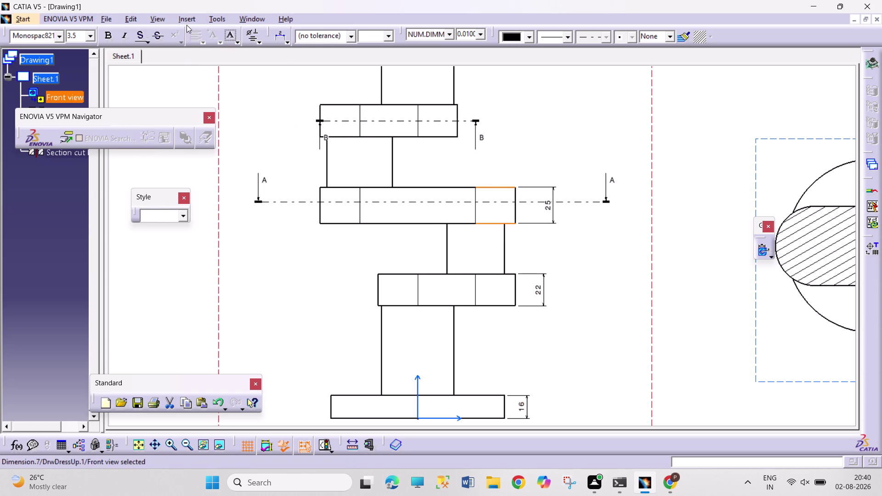
Add a 22 mm thickness dimension to the upper crank web.
click(188, 20)
click(226, 83)
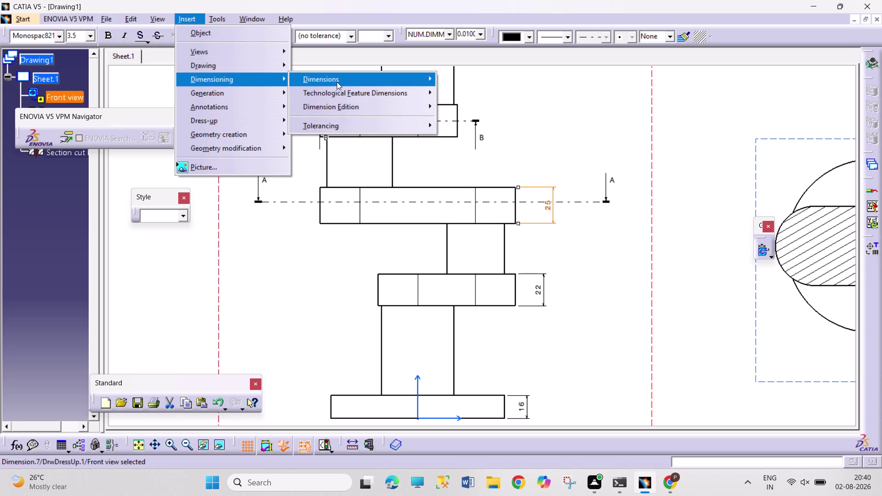
click(336, 82)
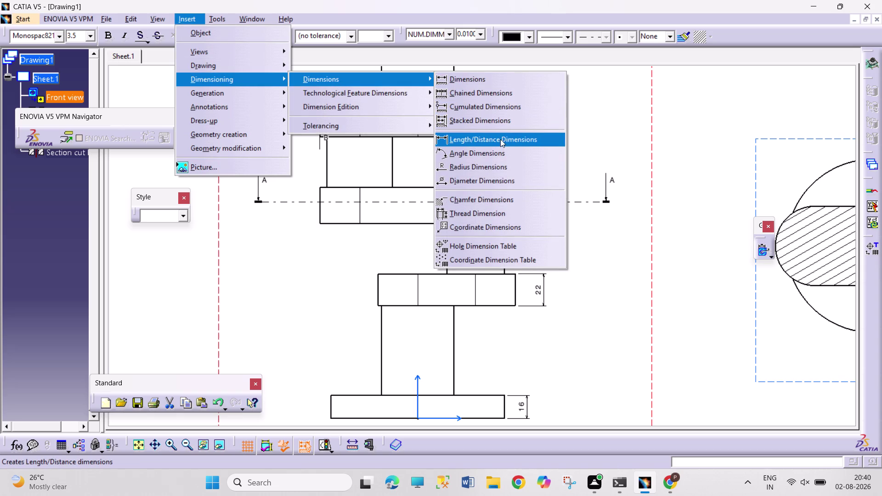
click(500, 143)
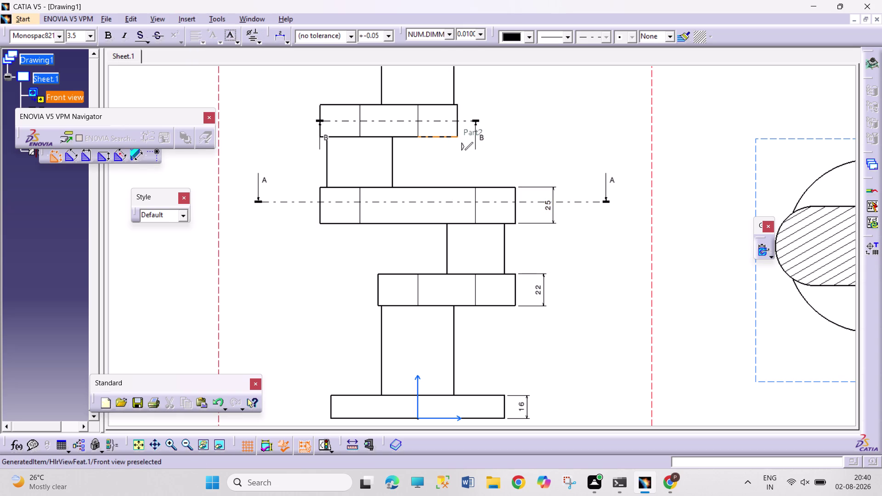
click(444, 137)
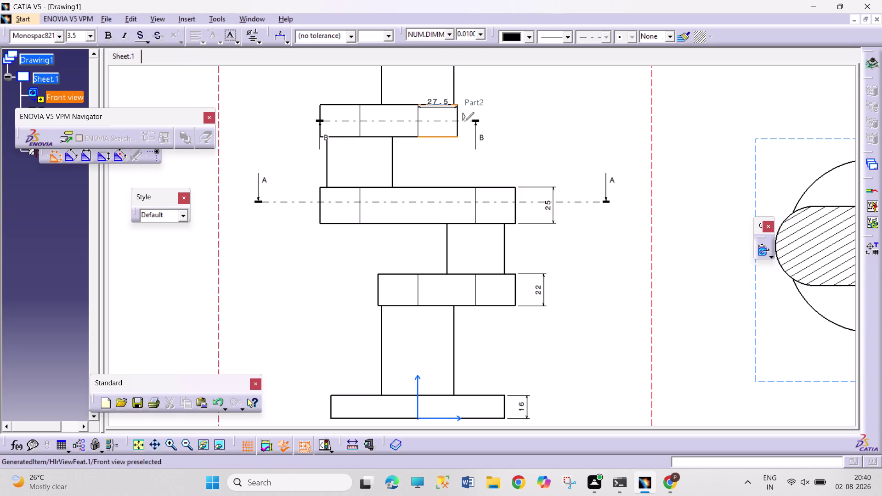
click(446, 105)
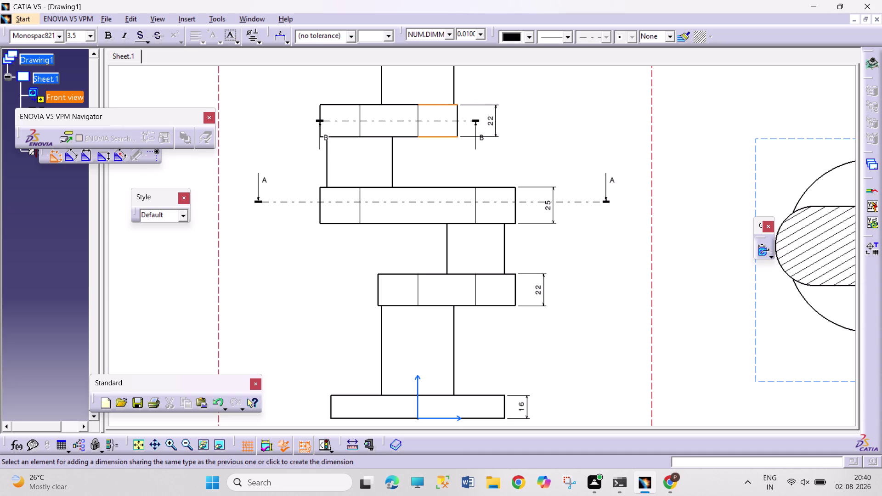
click(518, 126)
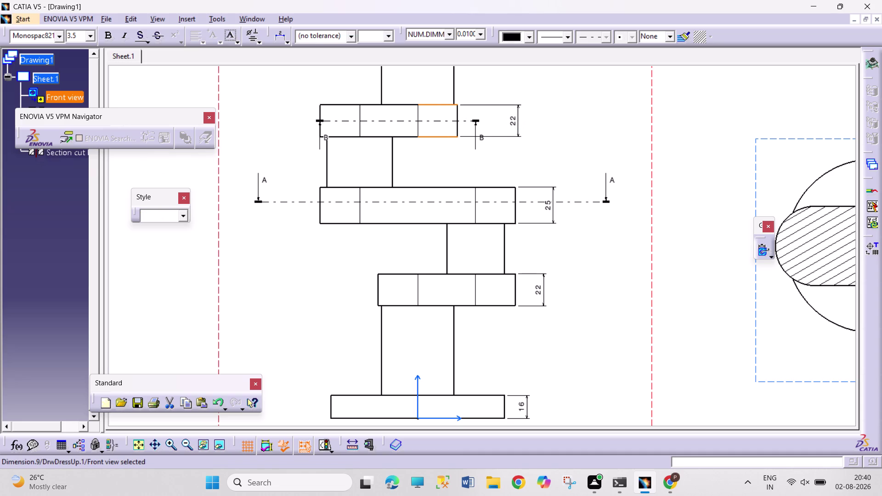
middle_drag(476, 77, 478, 98)
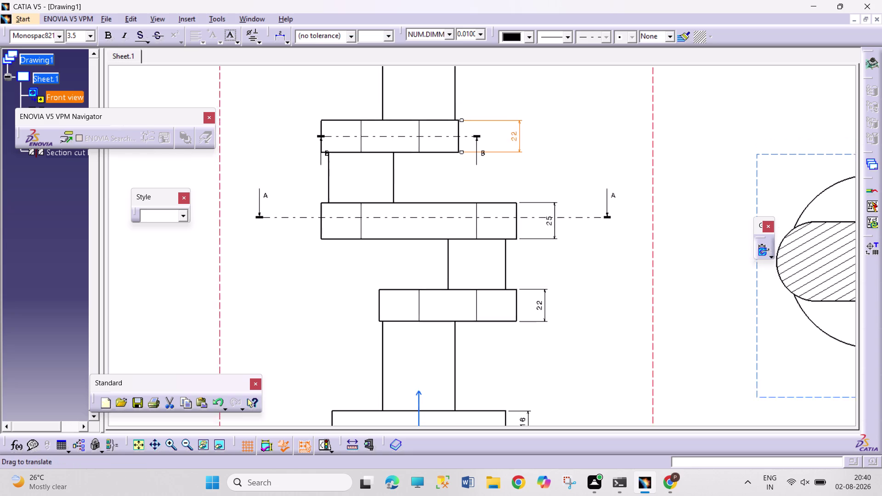
Dimension the narrower upper crank web as 22 thick.
middle_drag(478, 97, 479, 184)
middle_drag(453, 102, 451, 235)
click(220, 17)
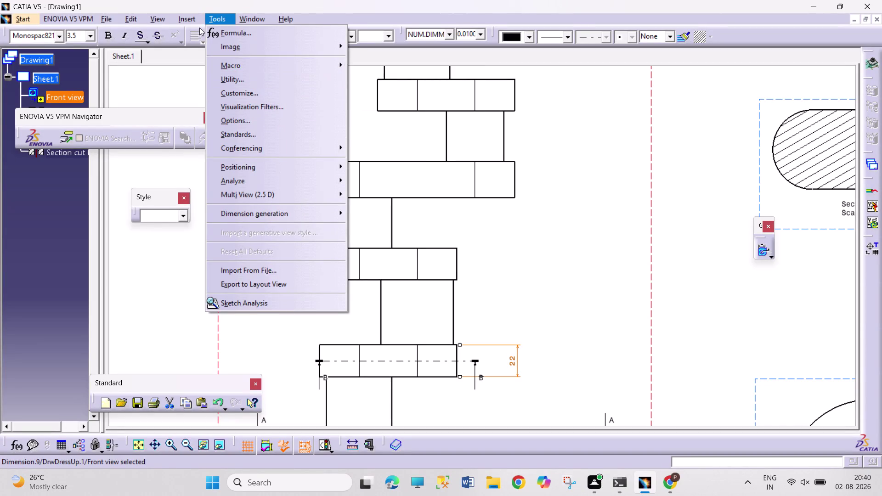
click(228, 85)
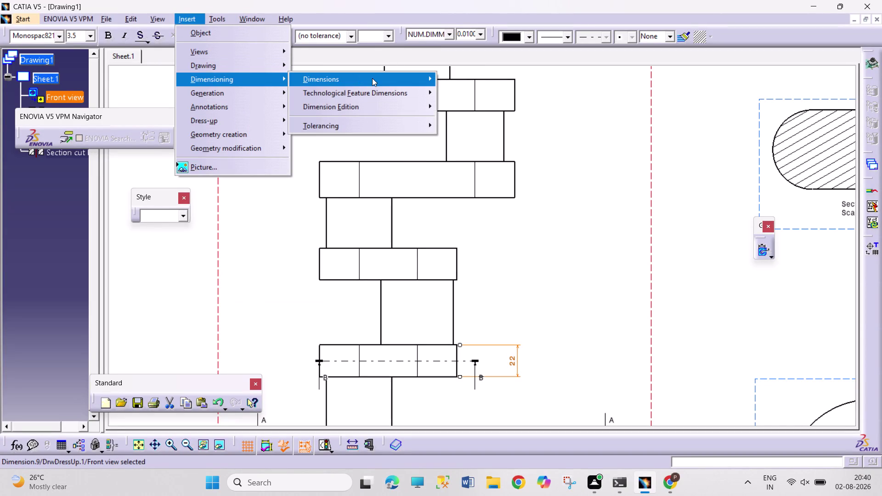
click(371, 78)
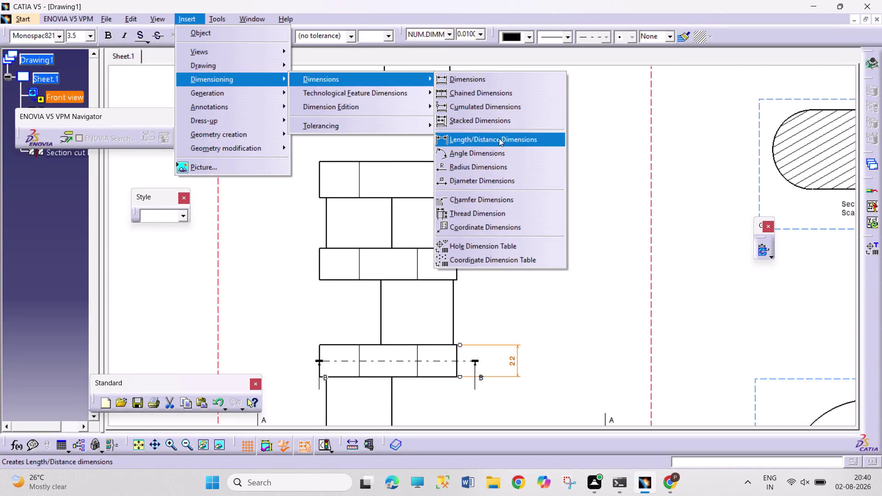
click(499, 138)
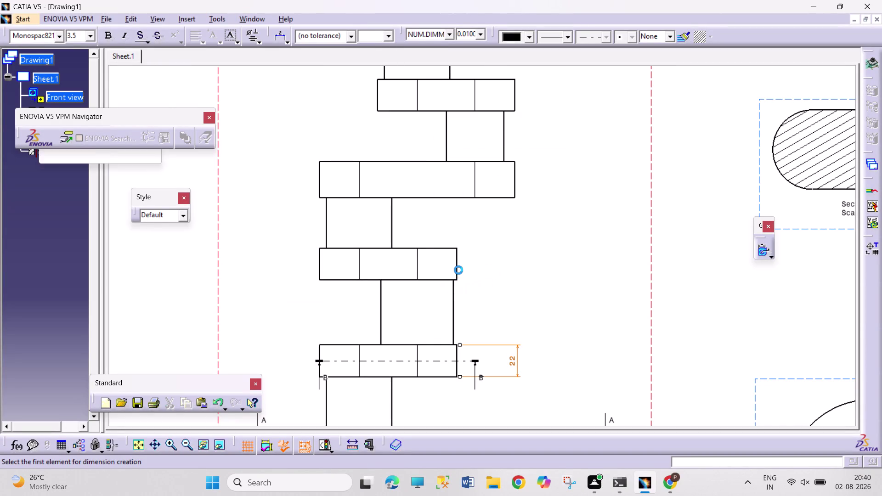
click(457, 264)
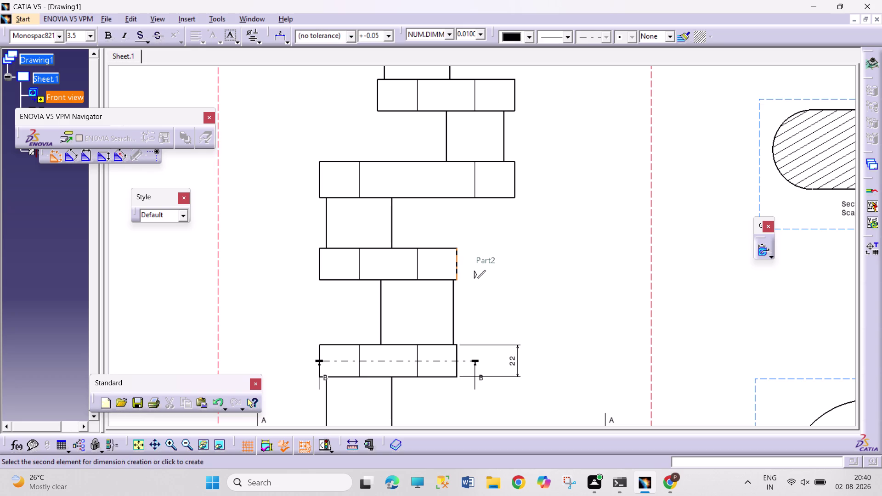
click(515, 263)
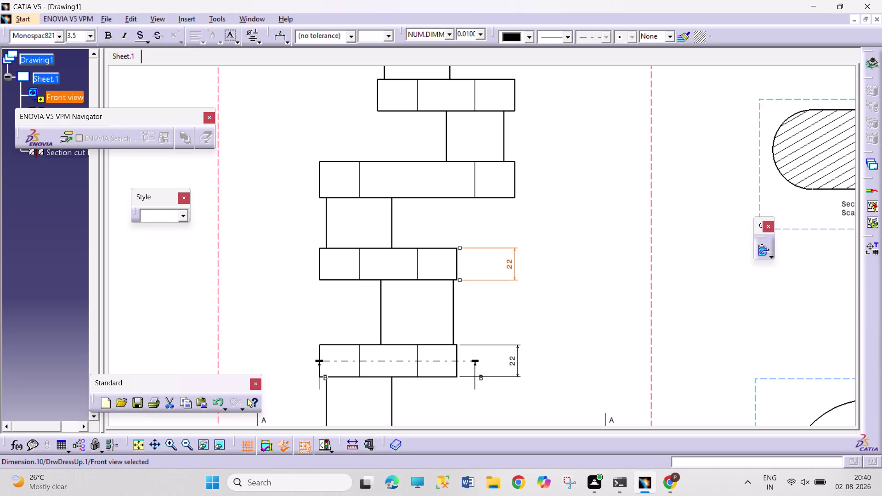
click(516, 182)
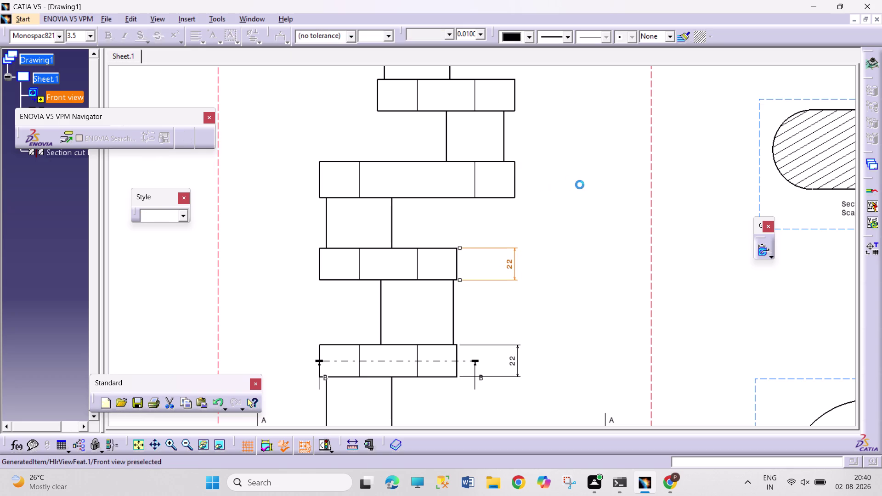
Dimension the wider crank web above it as 25 thick.
click(186, 20)
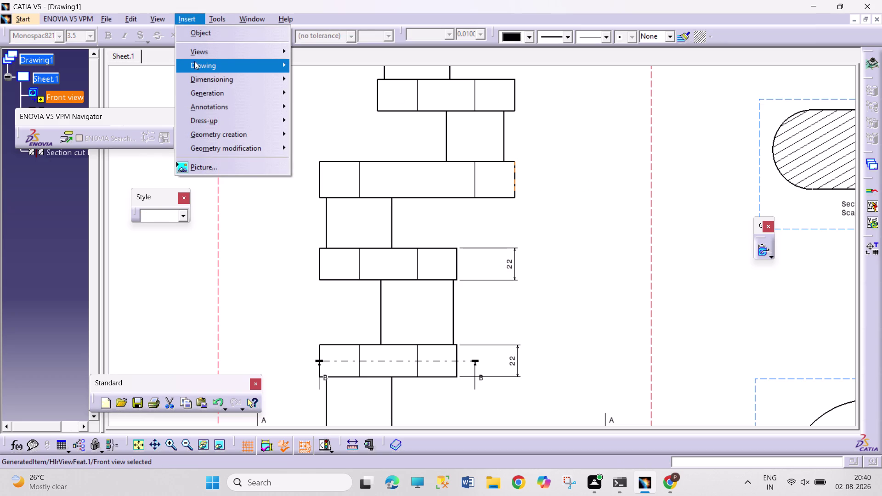
click(201, 78)
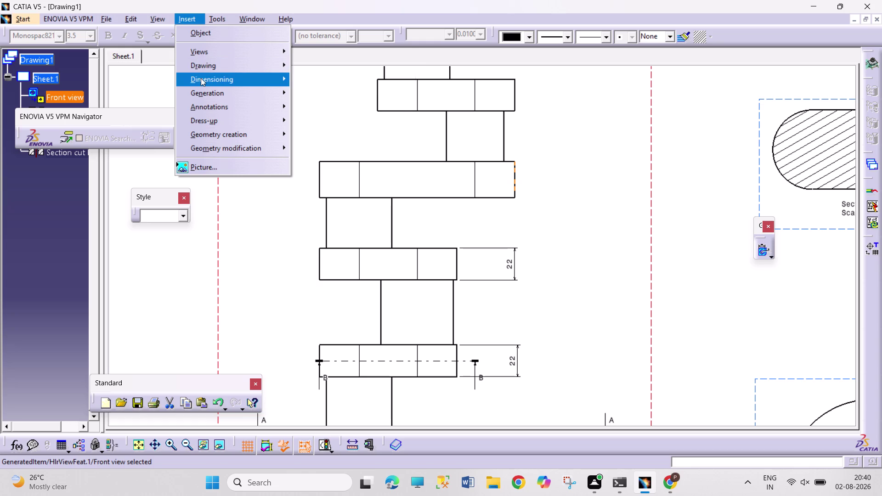
click(371, 79)
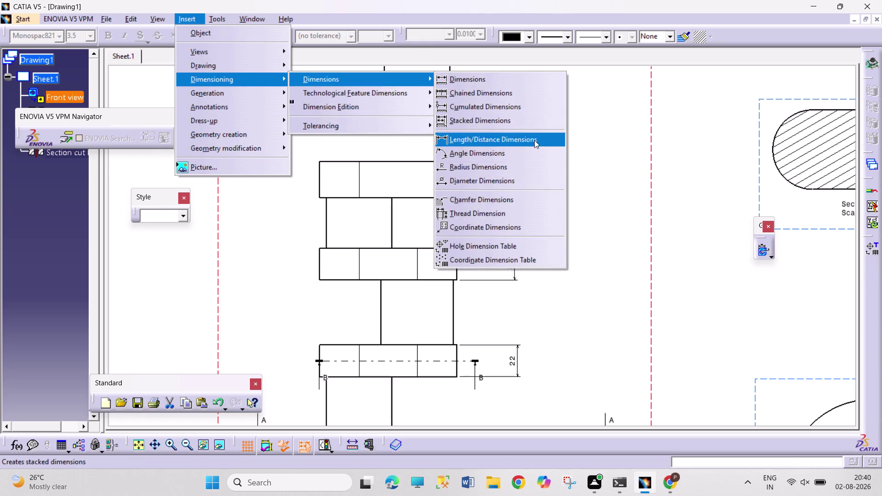
double_click(534, 140)
click(516, 185)
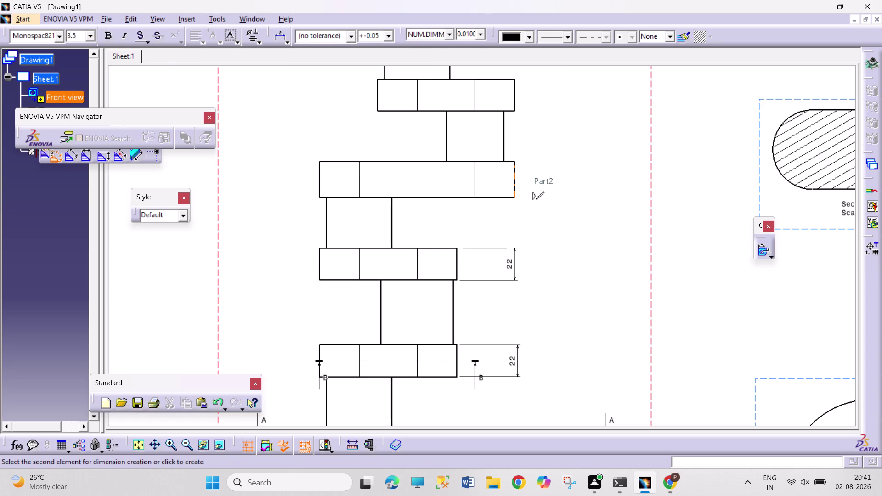
click(552, 183)
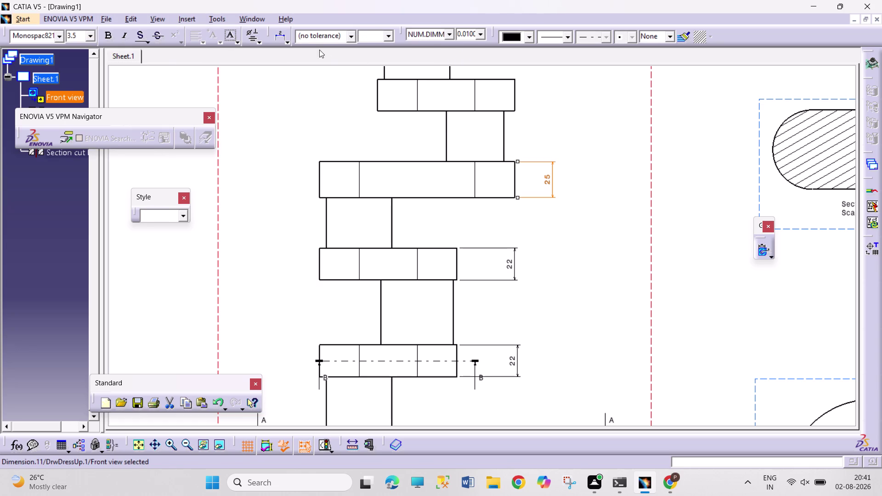
click(515, 95)
click(558, 95)
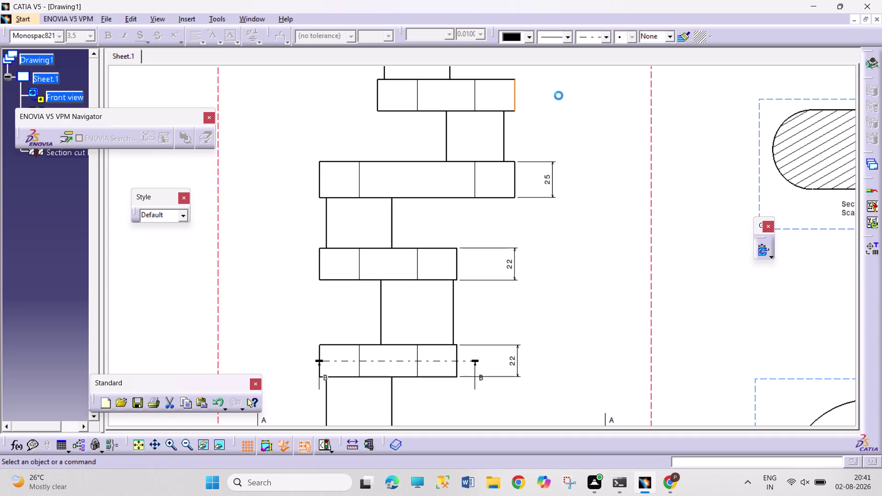
middle_drag(559, 96, 531, 302)
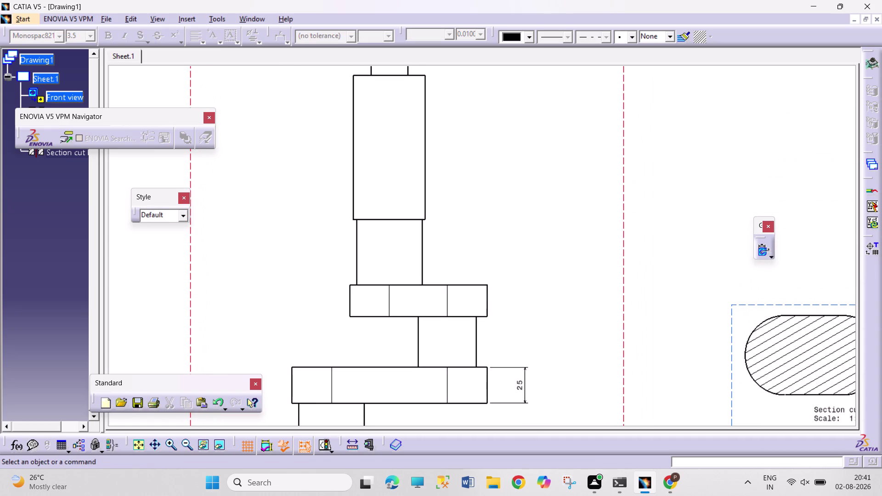
Dimension the tall shaft block's length as 100.
click(182, 18)
click(190, 61)
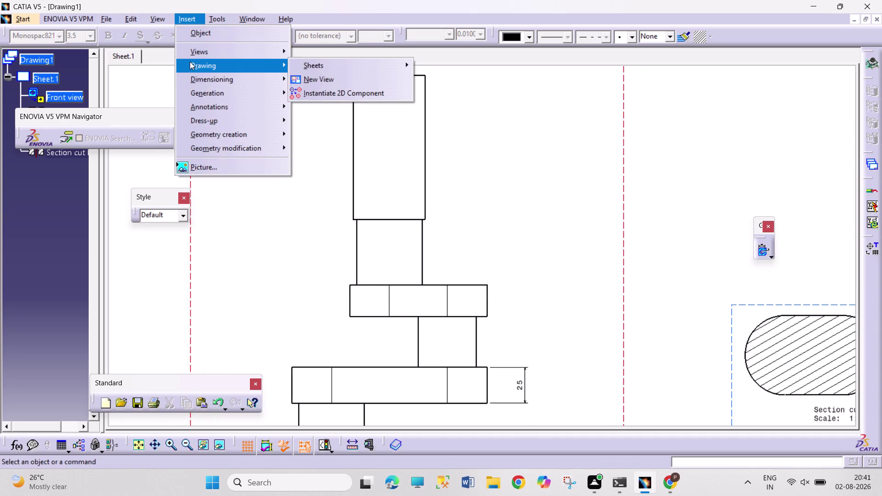
click(222, 78)
click(381, 75)
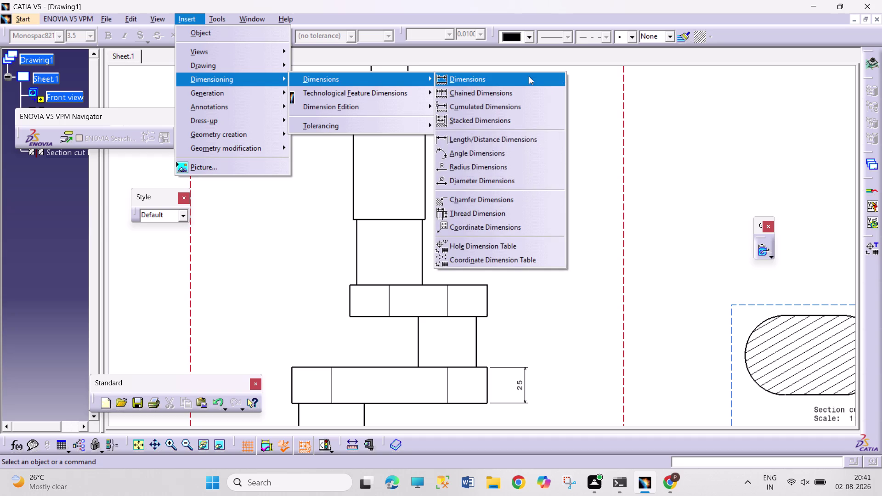
click(529, 141)
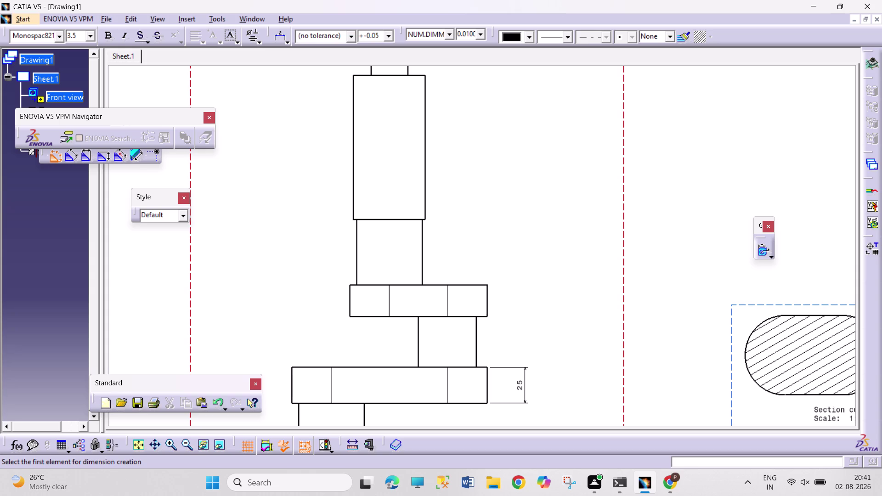
click(425, 137)
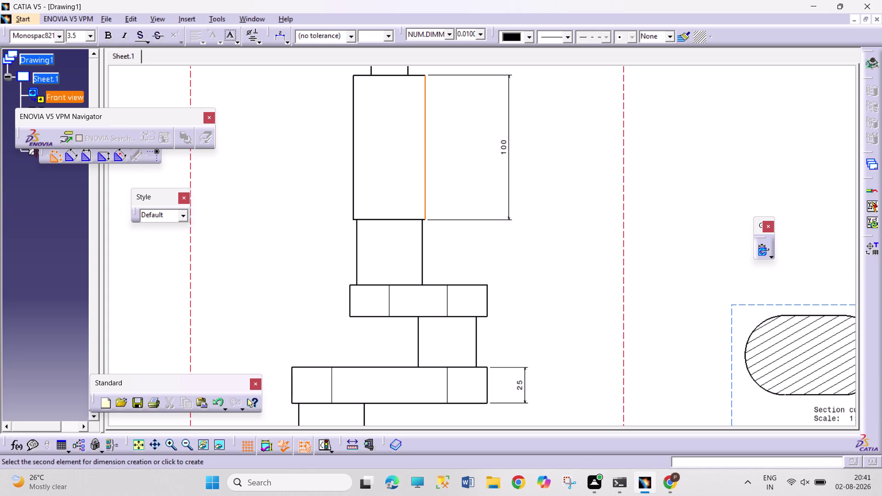
click(505, 150)
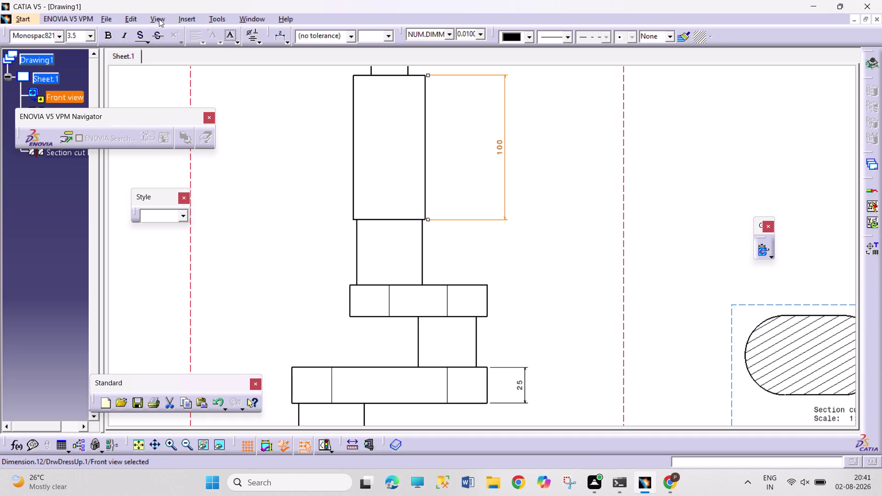
Add the 145 overall length dimension along the narrow shaft section.
click(184, 18)
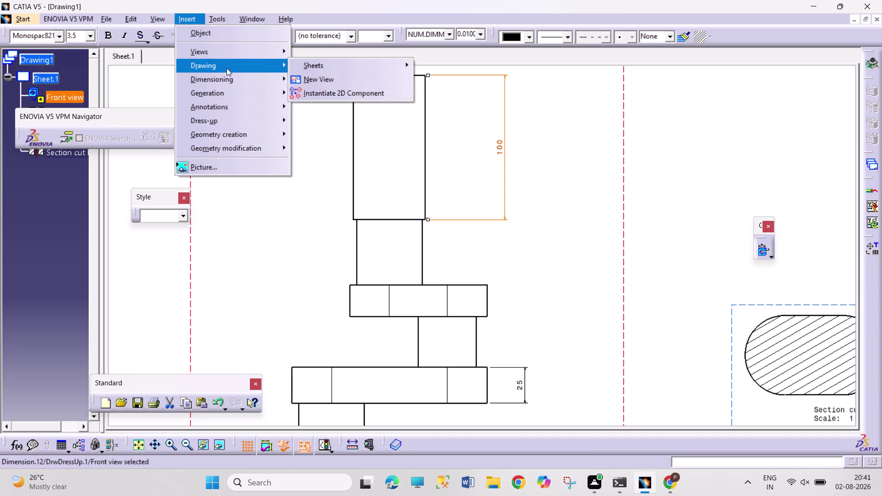
click(245, 82)
click(374, 82)
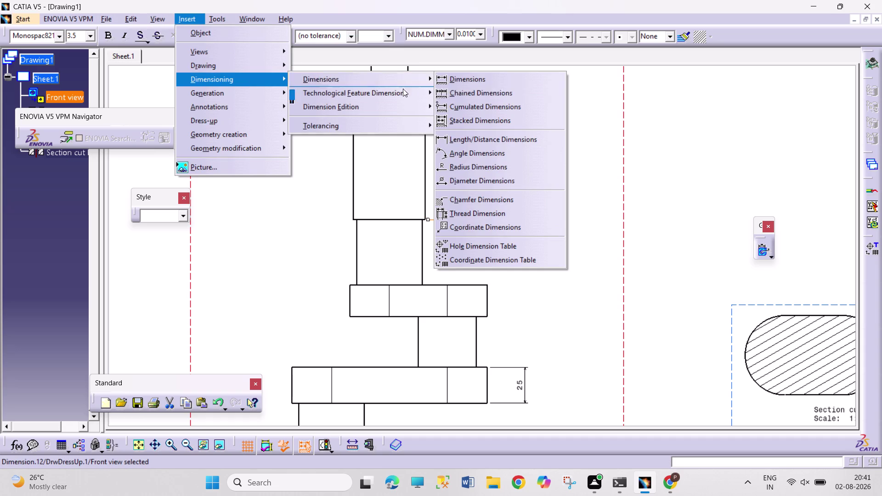
click(513, 140)
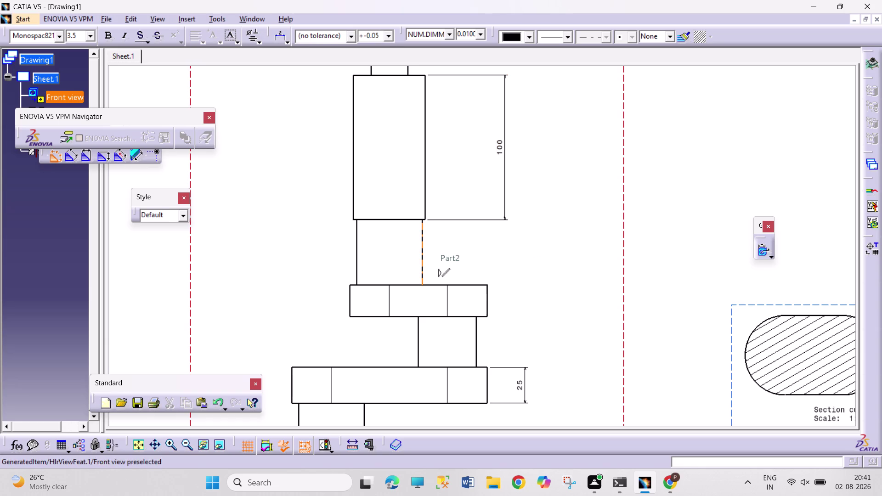
click(423, 263)
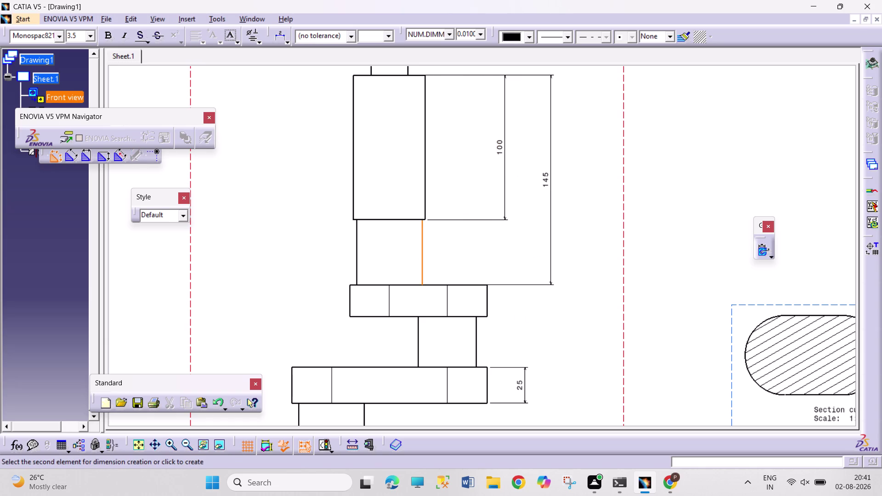
click(559, 209)
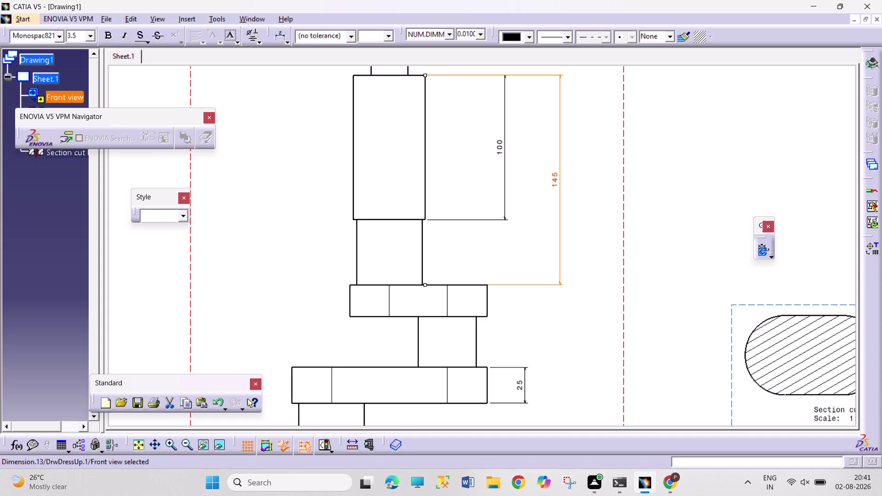
Add a 20 length dimension on the shaft's top stub.
click(220, 17)
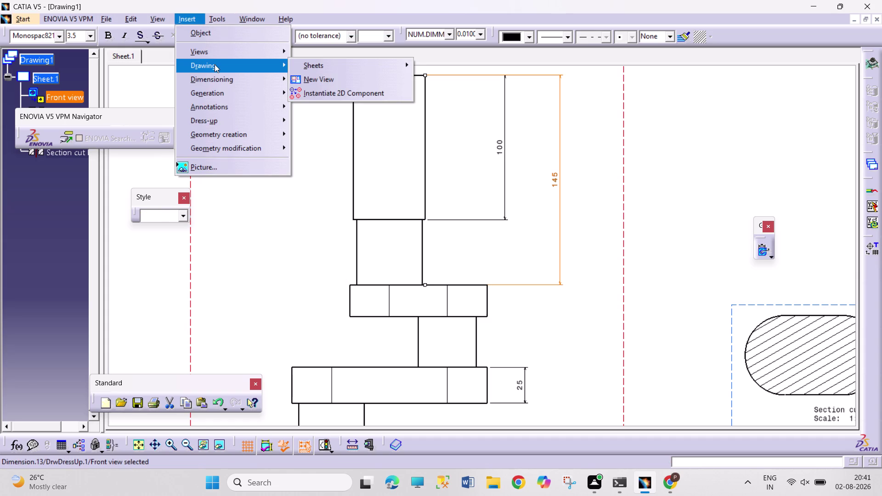
click(217, 74)
click(361, 79)
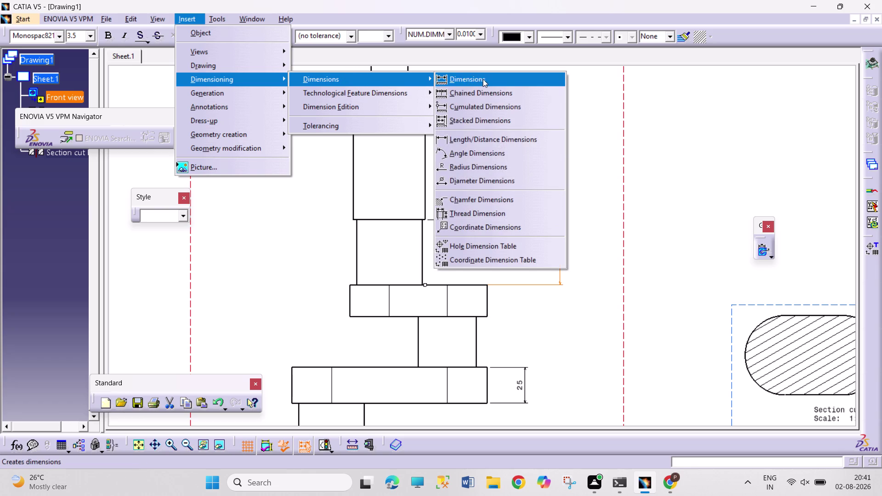
click(504, 139)
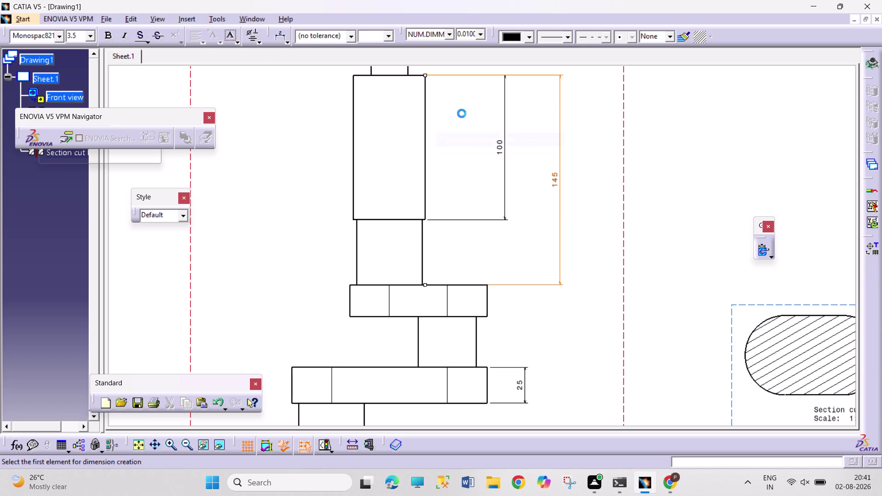
middle_drag(457, 109, 457, 174)
click(407, 125)
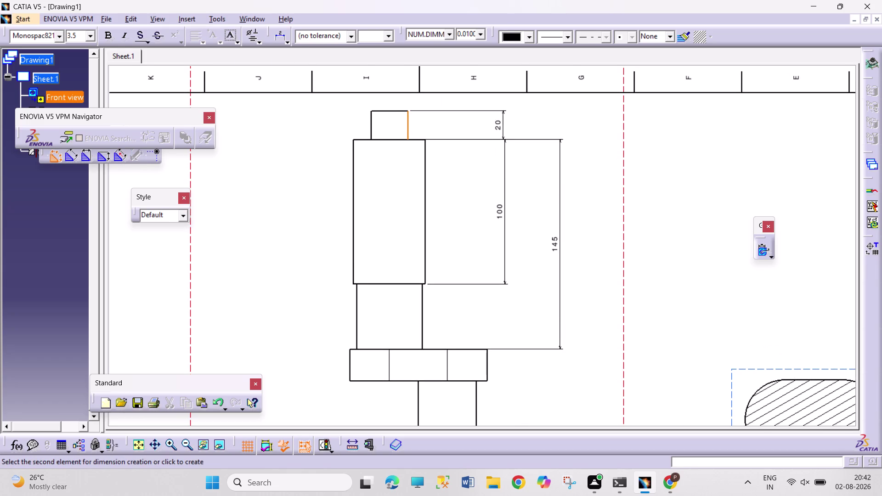
click(561, 125)
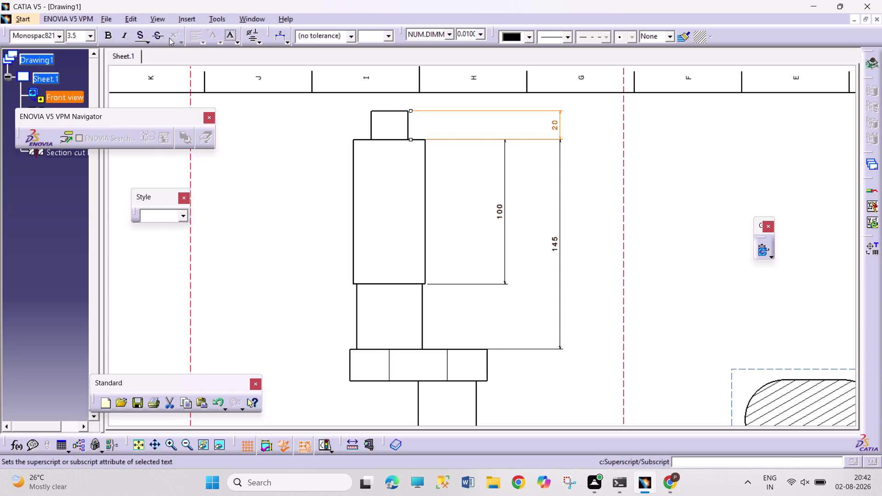
click(182, 18)
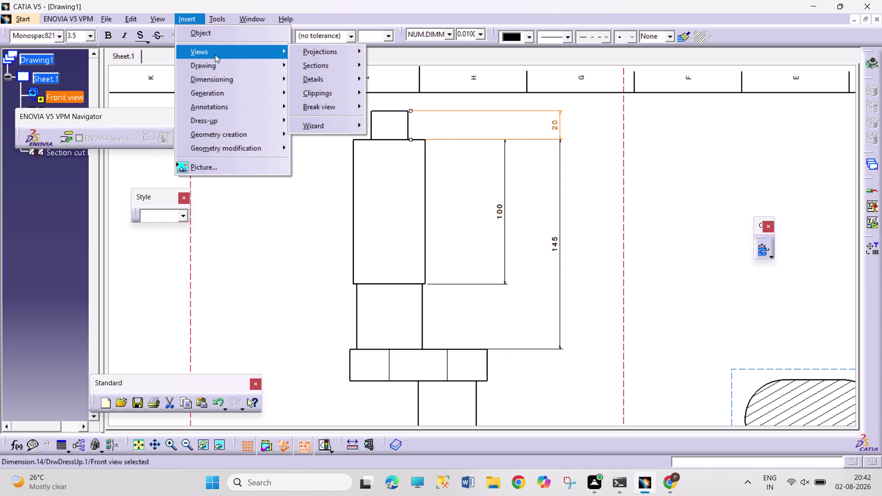
click(226, 75)
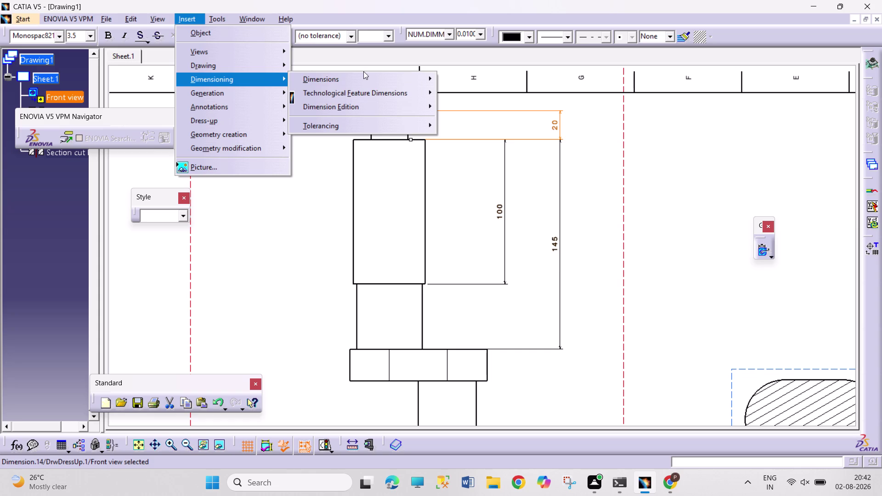
click(343, 75)
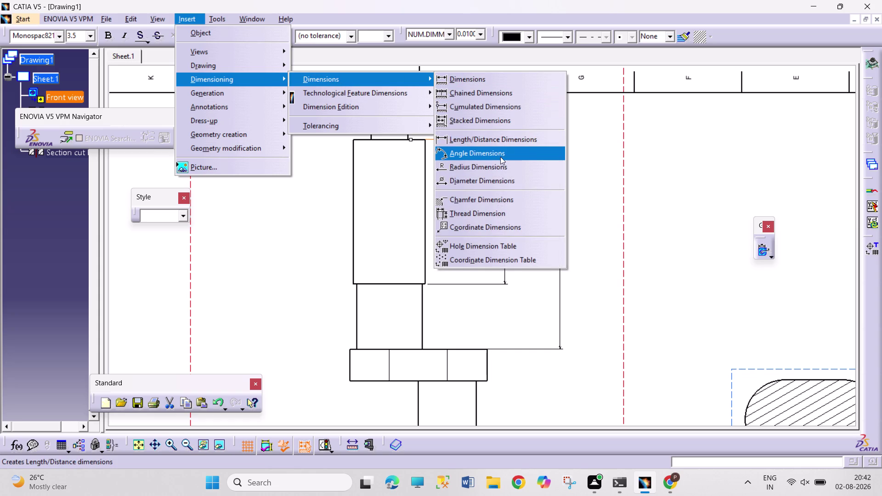
click(500, 141)
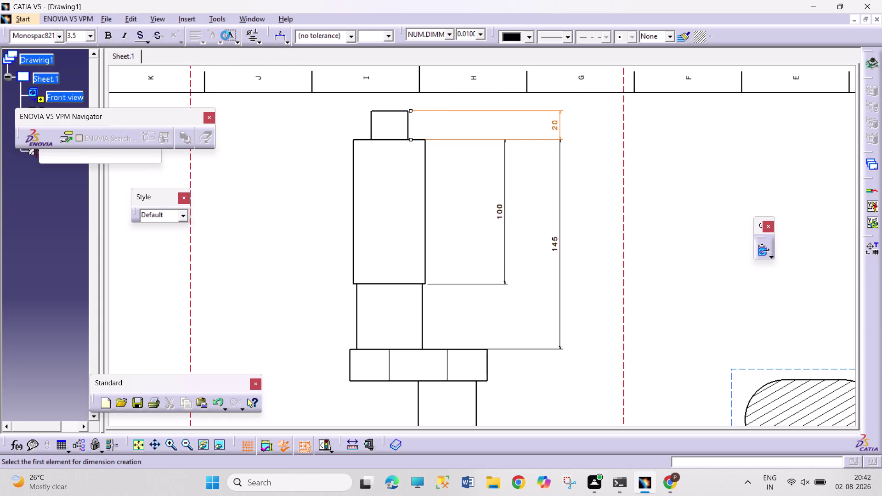
click(185, 18)
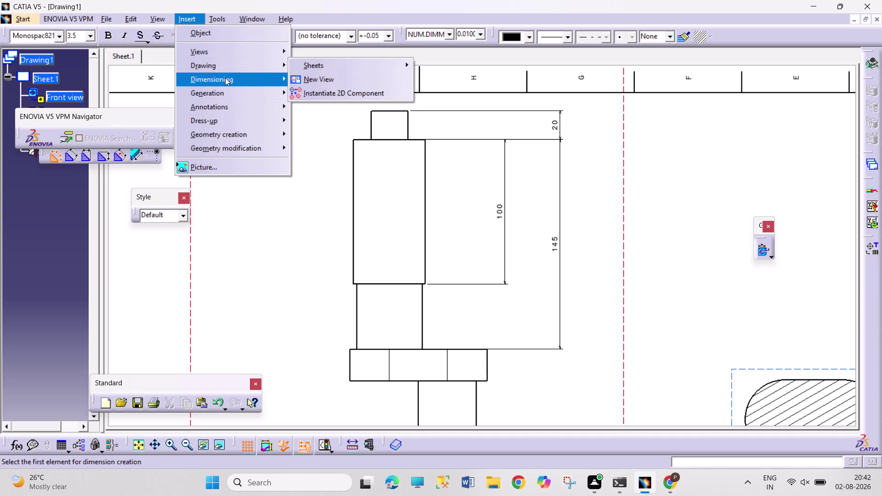
click(225, 77)
click(364, 83)
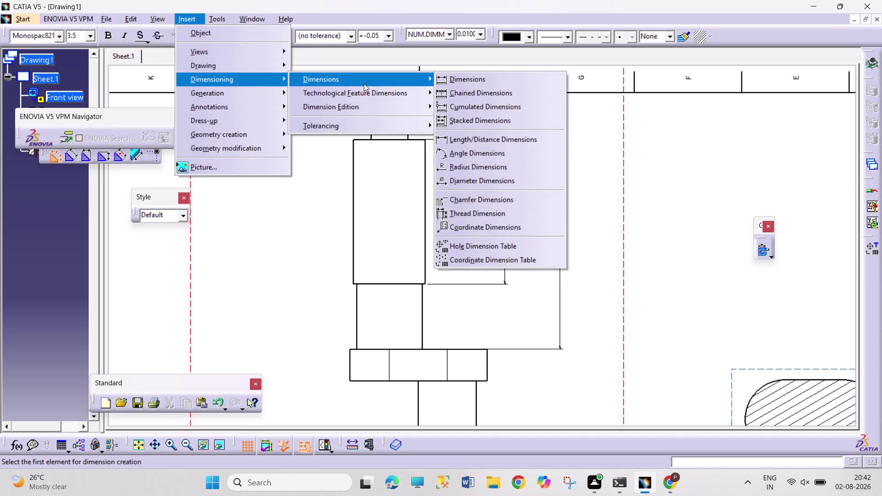
click(496, 183)
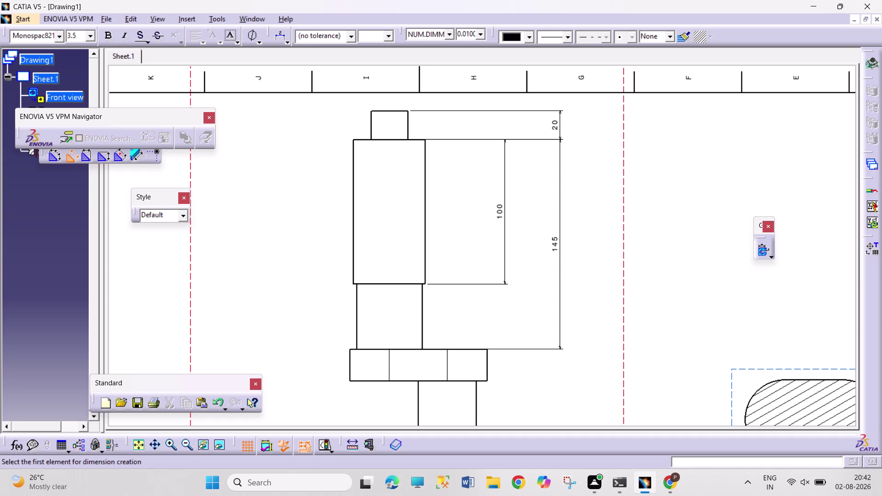
middle_drag(479, 225, 466, 275)
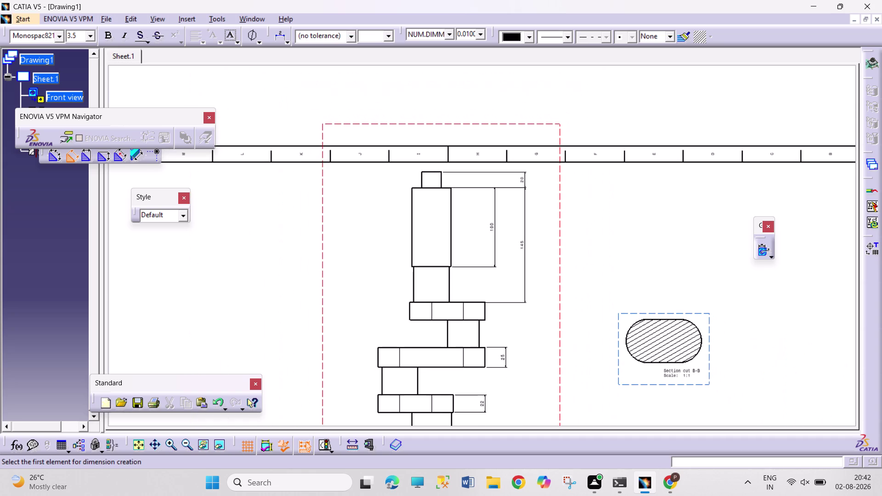
middle_drag(422, 357, 427, 186)
middle_drag(426, 300, 421, 176)
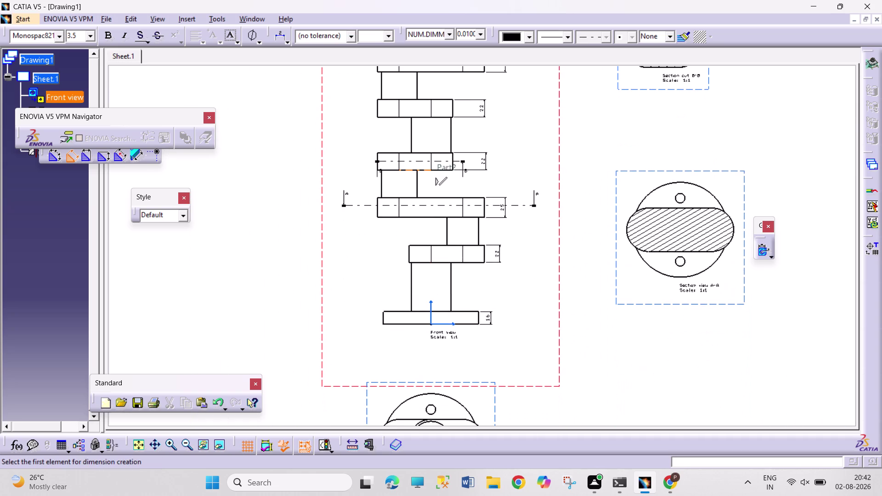
middle_drag(408, 218, 405, 151)
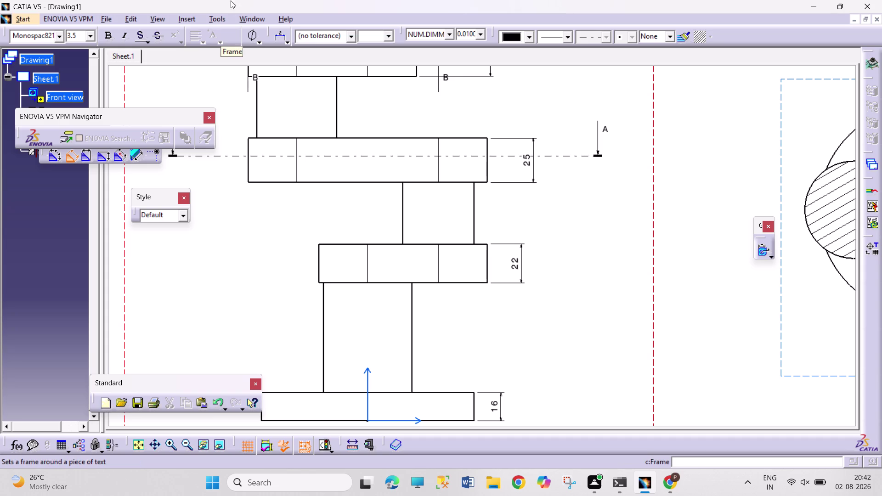
click(322, 332)
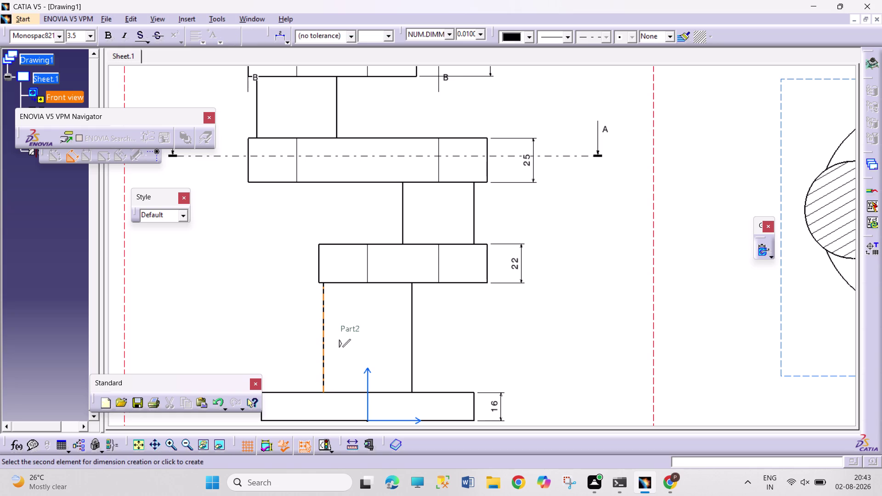
Place the Φ50 diameter and a 62 length dimension on the lower shaft.
click(345, 320)
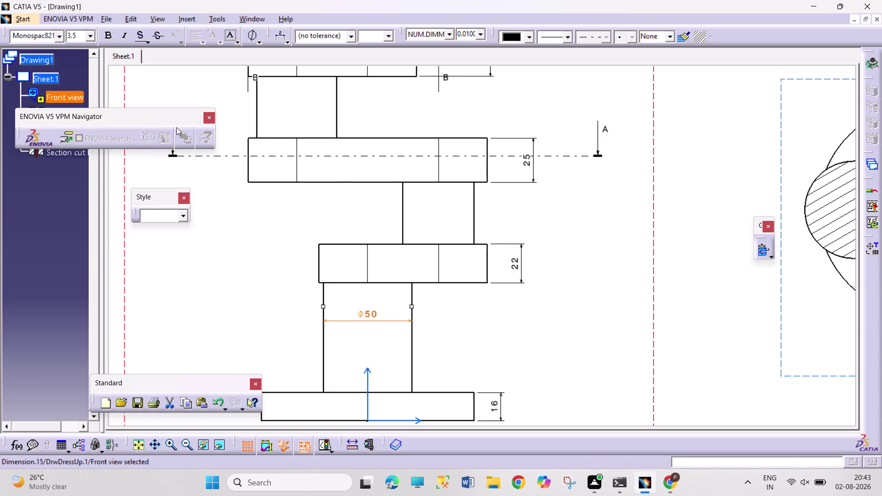
click(226, 19)
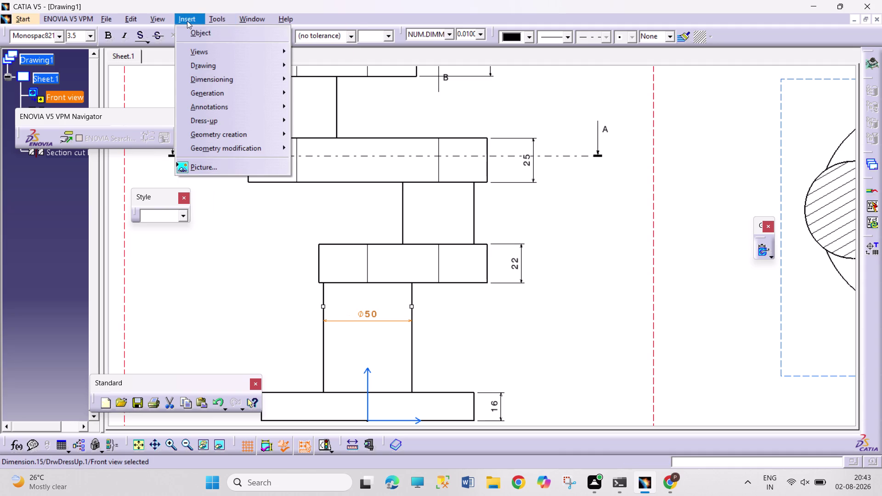
click(236, 83)
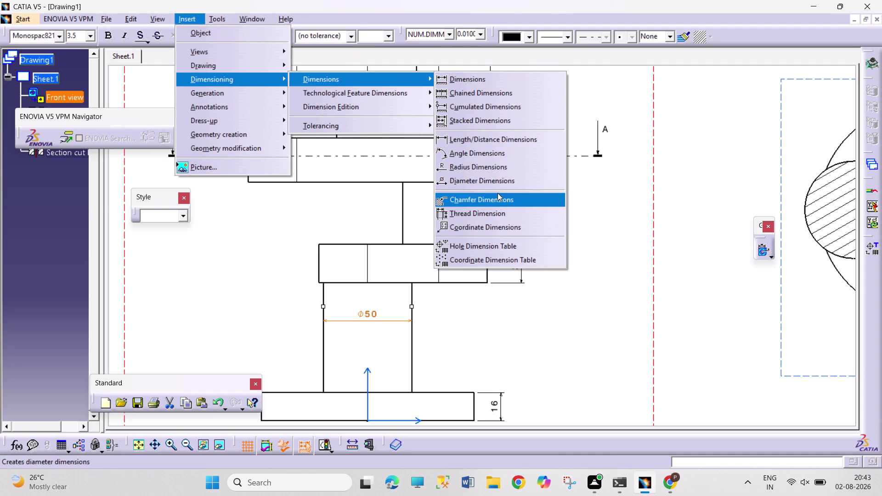
click(506, 143)
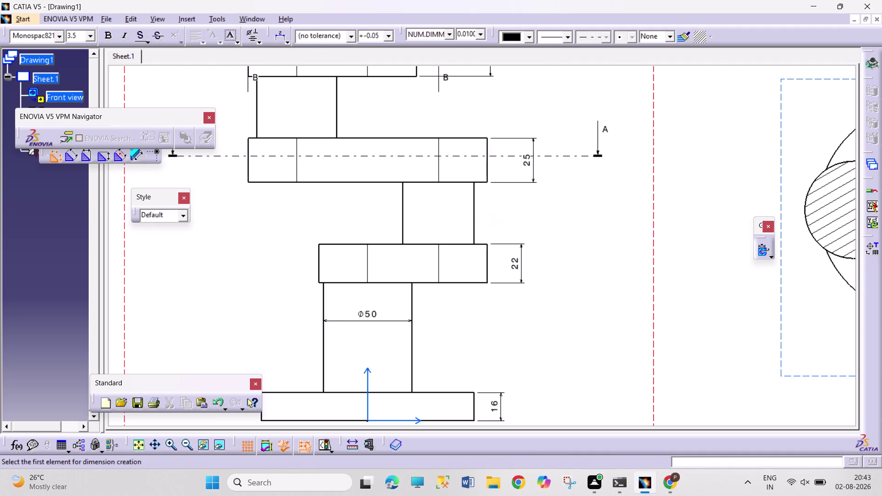
click(412, 335)
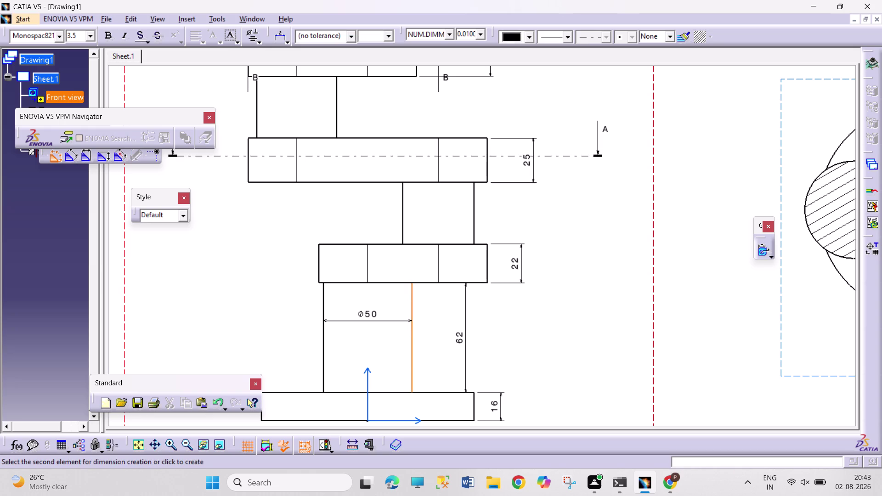
click(501, 328)
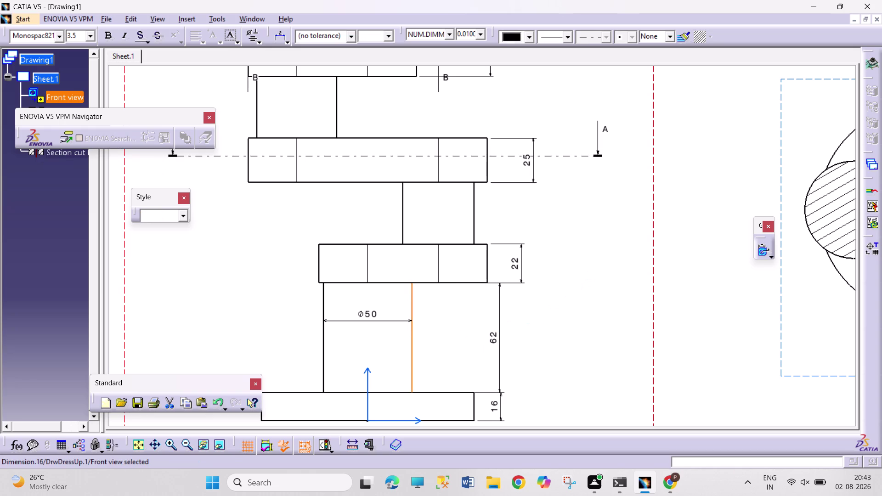
Add a Φ40 diameter dimension to the neck above the lower shaft.
click(223, 14)
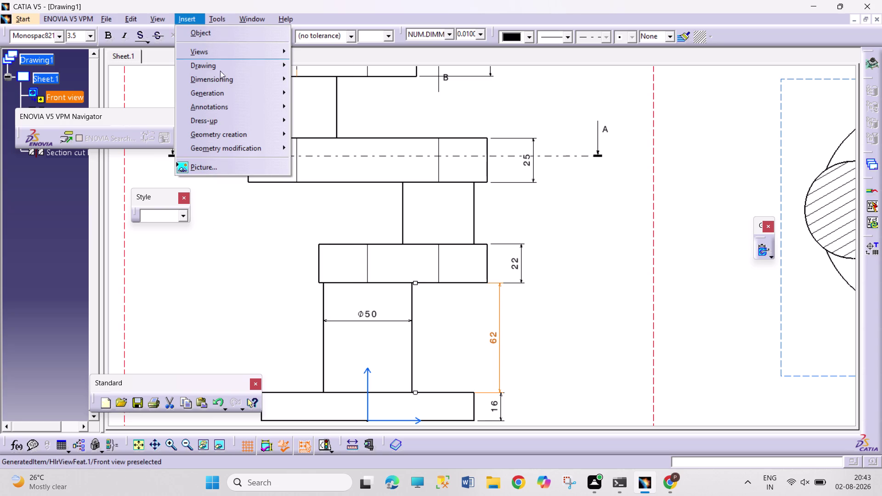
click(237, 77)
click(415, 76)
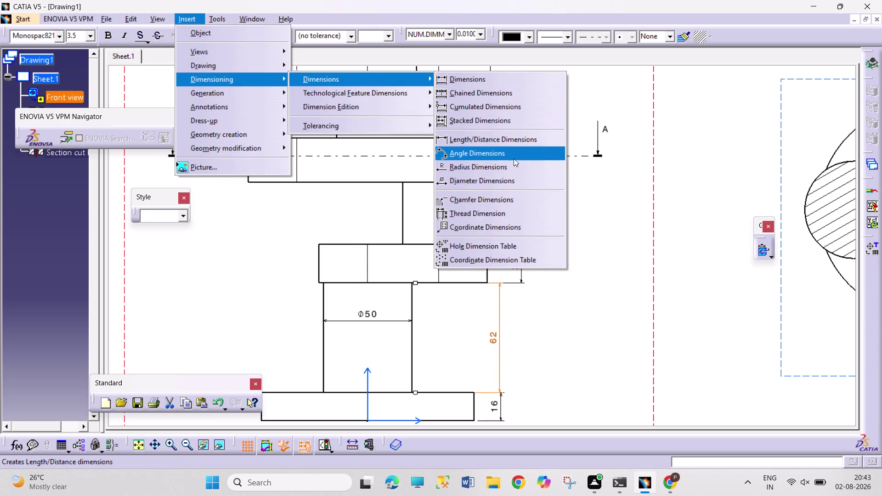
click(509, 181)
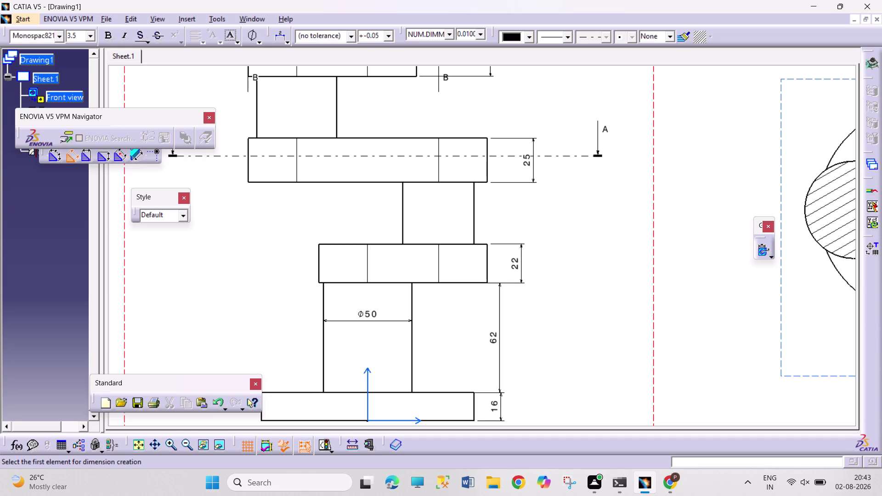
click(403, 211)
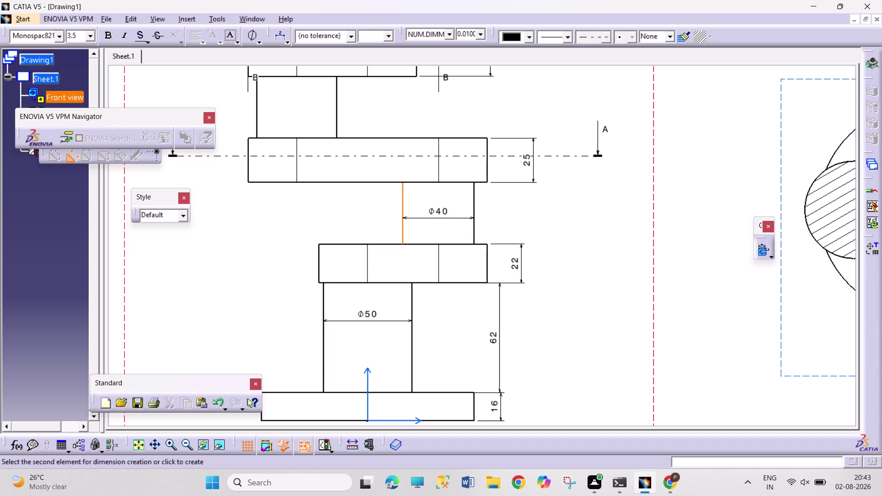
click(426, 217)
Measure the Φ40 journal's side edge with a 35 length dimension beside it.
middle_drag(419, 112, 462, 228)
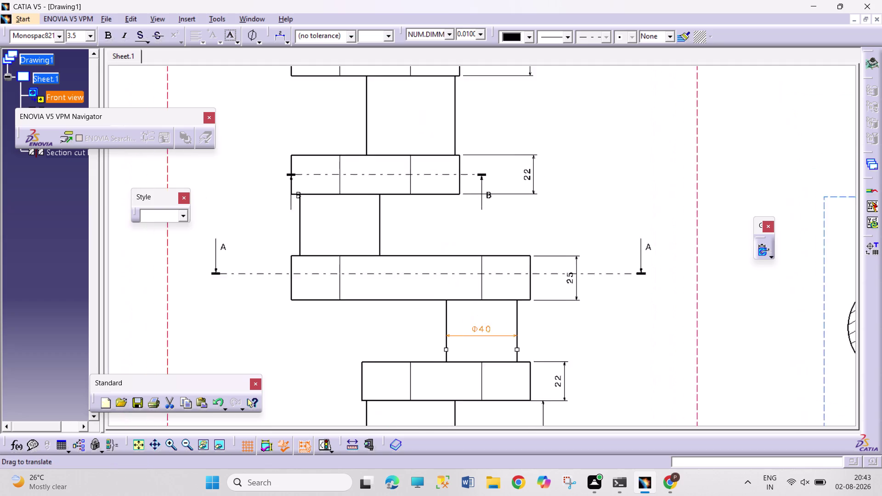
middle_drag(463, 229, 471, 251)
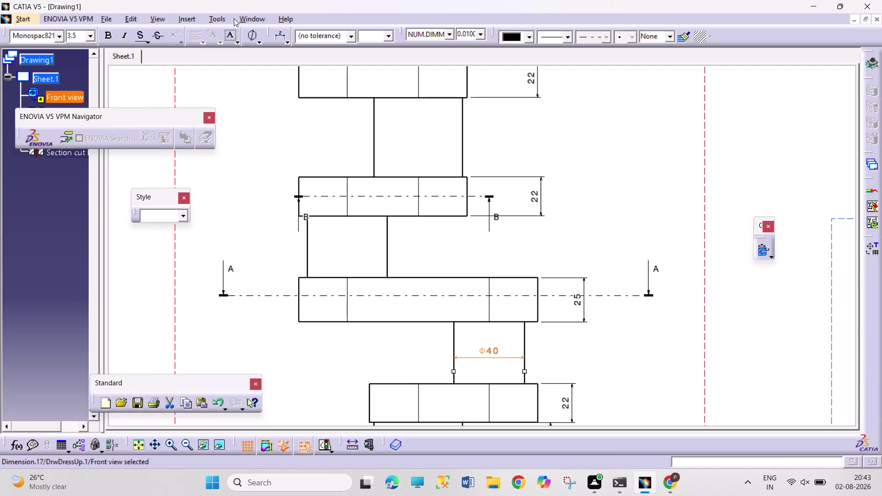
click(216, 18)
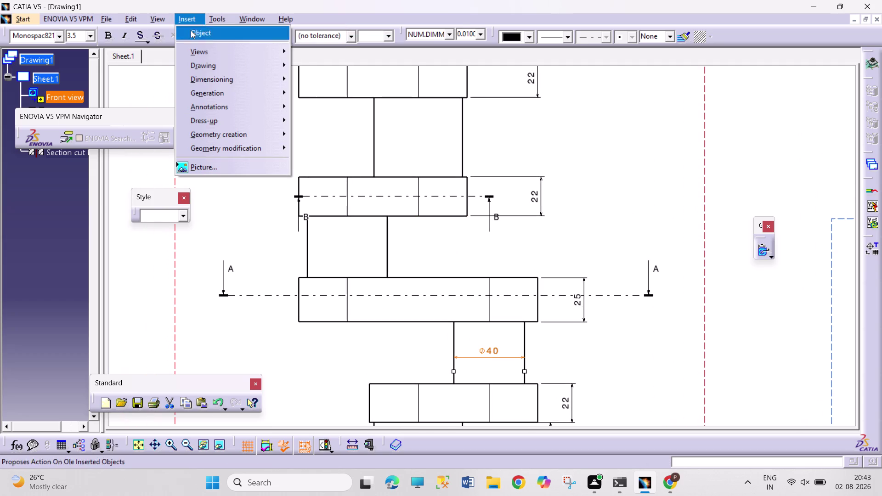
click(242, 82)
click(364, 82)
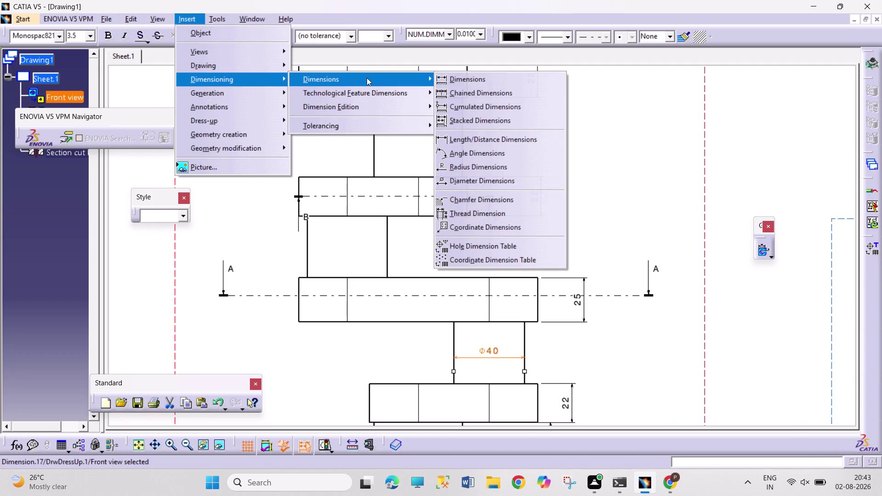
click(507, 139)
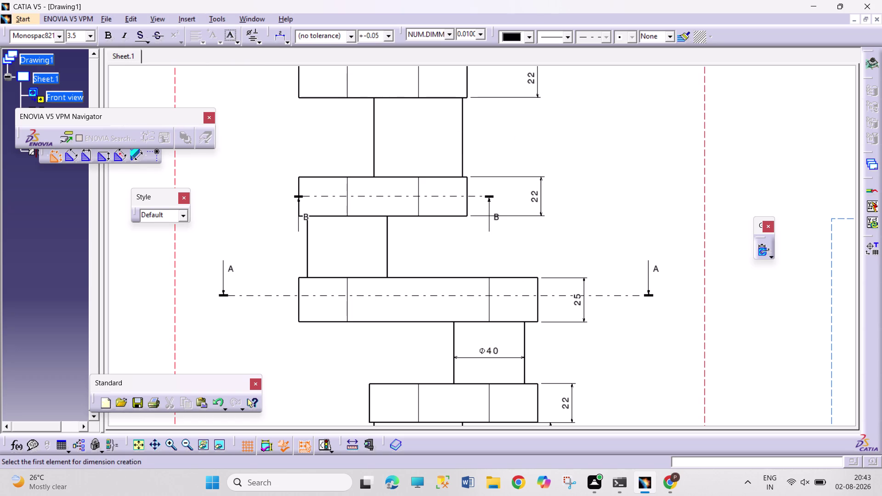
click(525, 365)
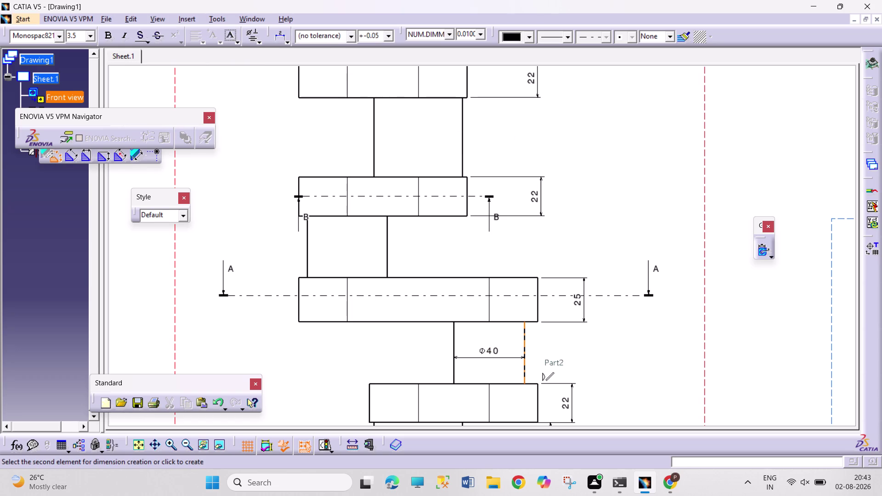
click(583, 364)
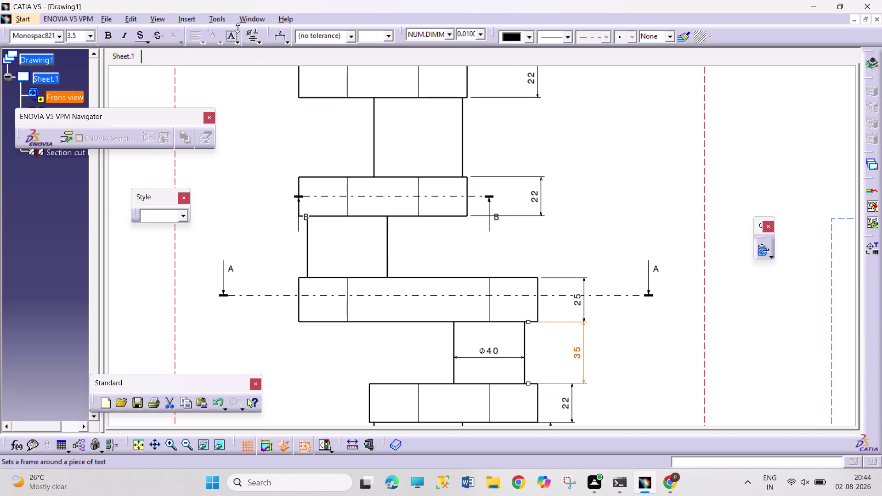
click(227, 20)
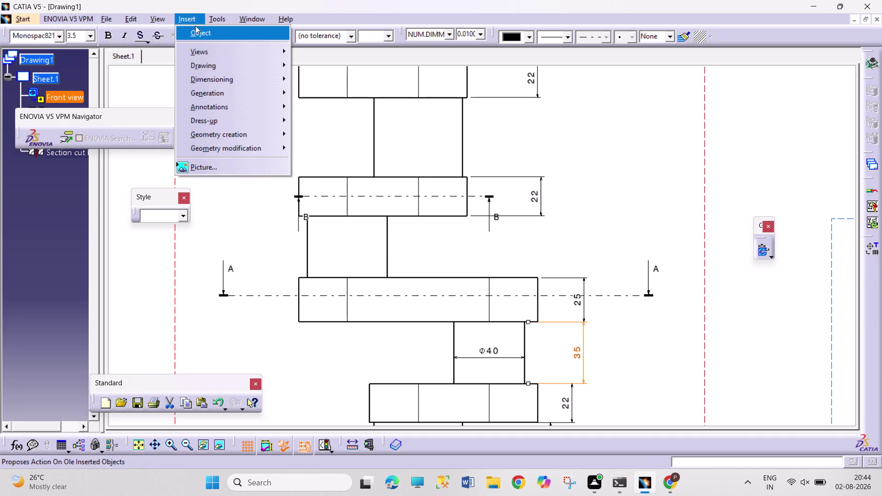
click(214, 78)
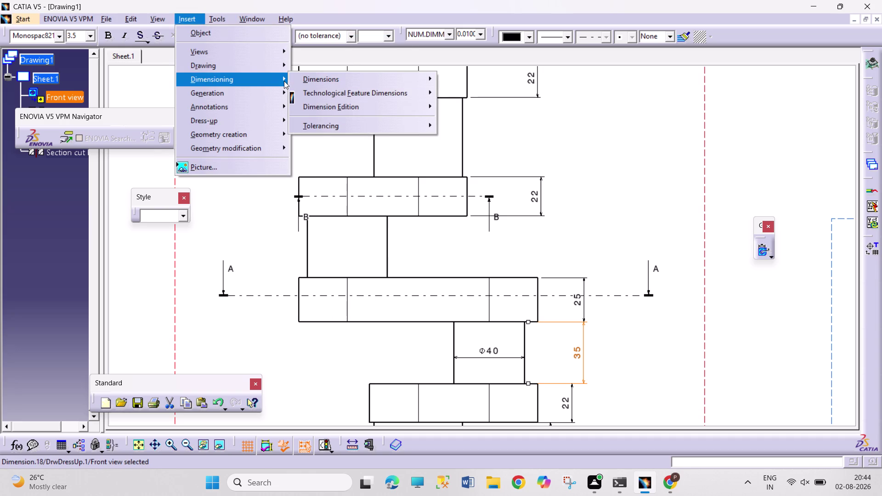
drag(252, 75, 291, 77)
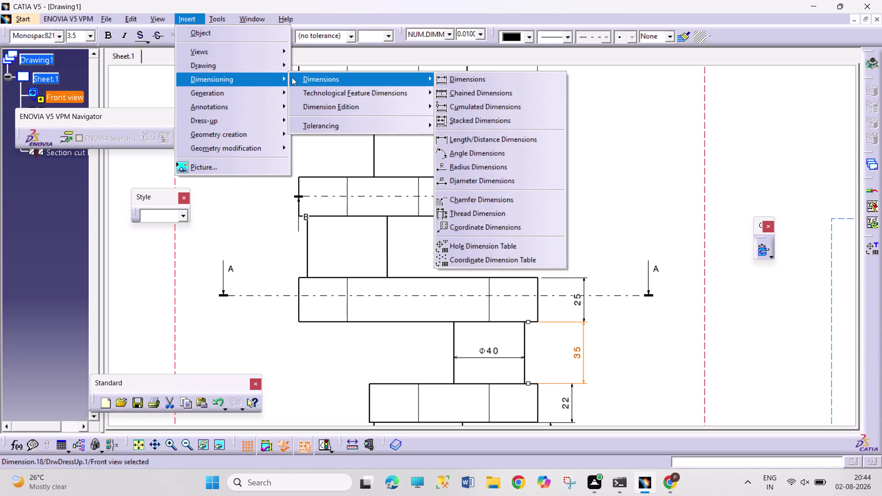
Toggle Dimension Properties, show the Dimensioning toolbar, and start Length/Distance Dimensions.
right_click(348, 13)
right_click(370, 18)
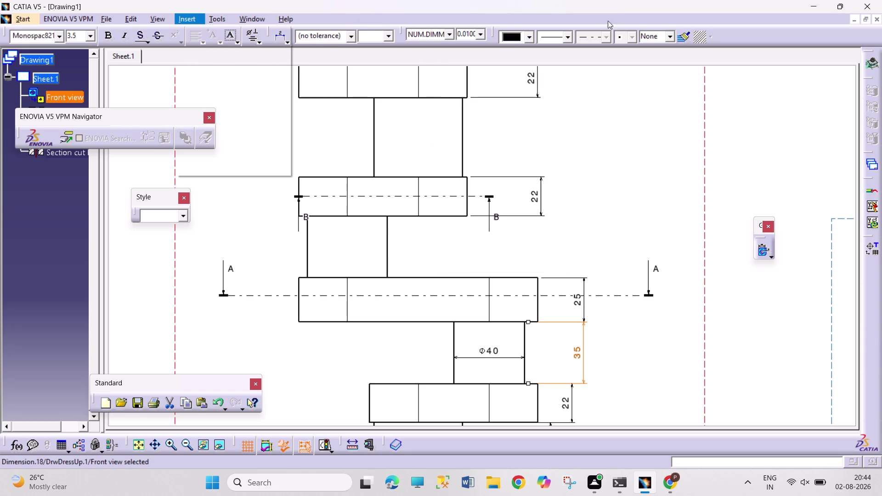
right_click(757, 31)
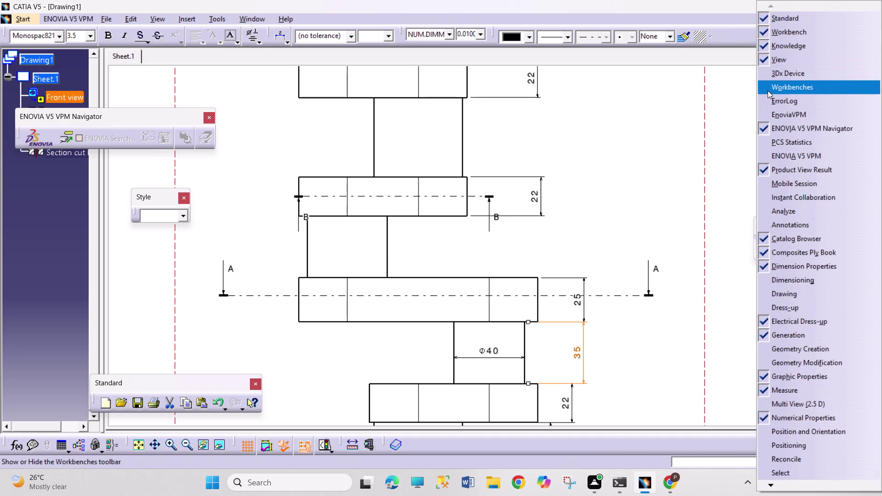
click(765, 264)
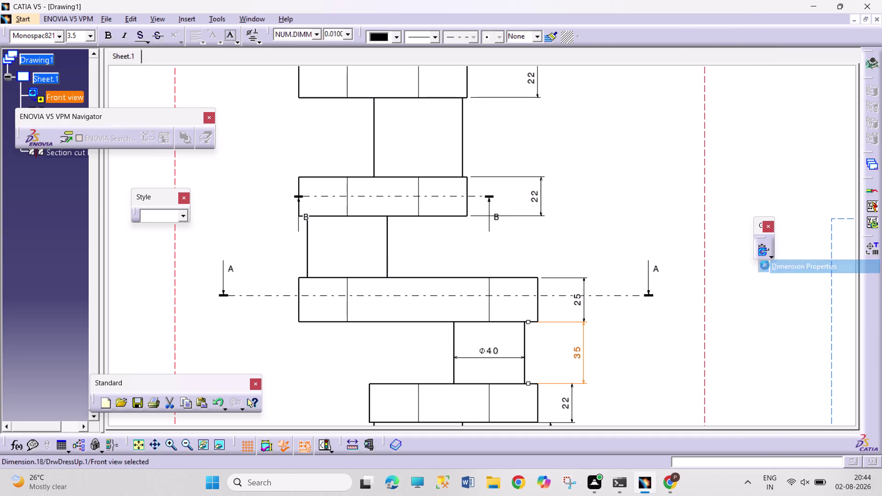
right_click(623, 35)
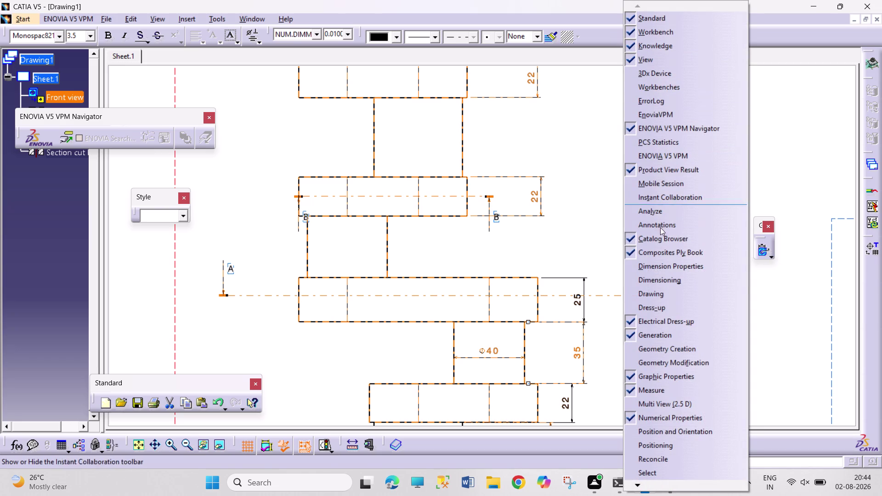
click(632, 269)
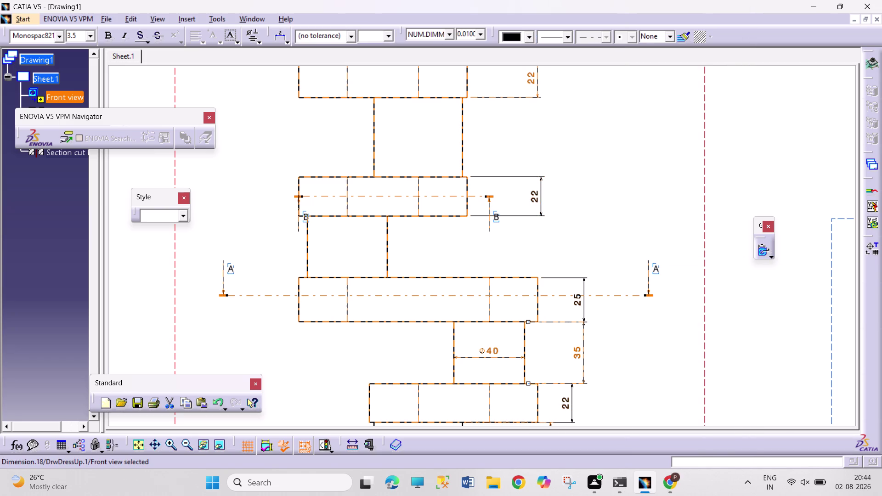
right_click(749, 27)
click(755, 282)
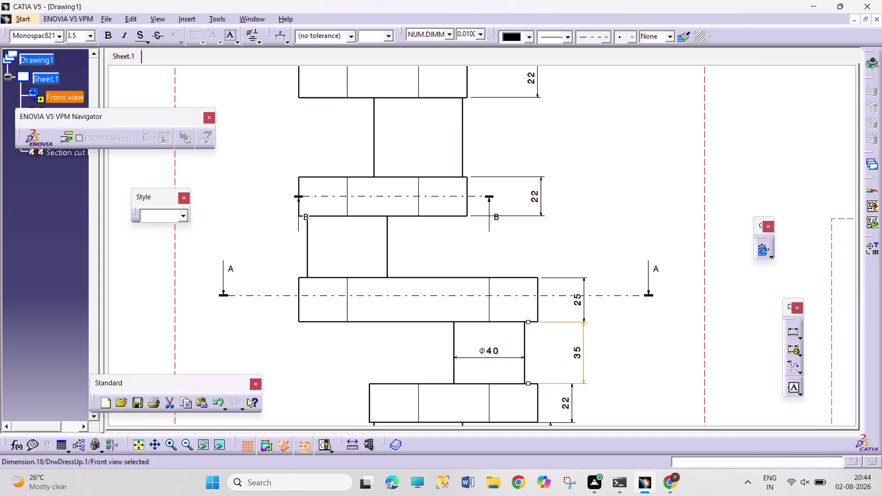
click(801, 338)
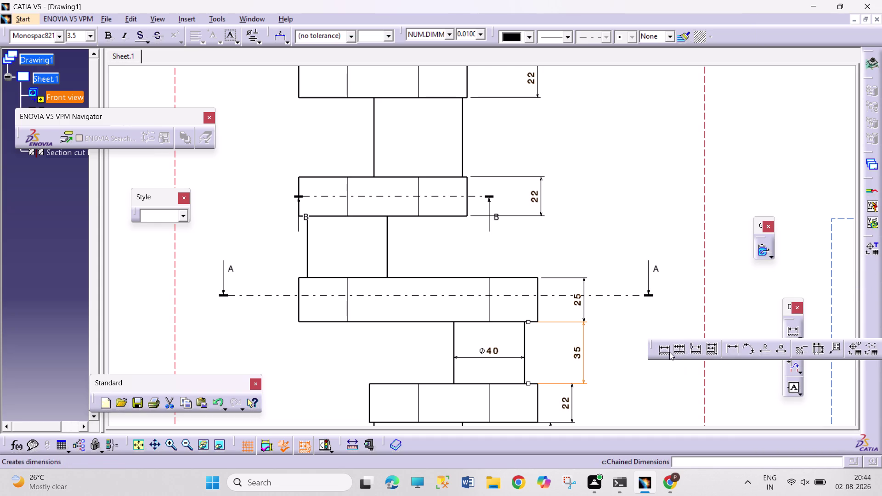
double_click(736, 350)
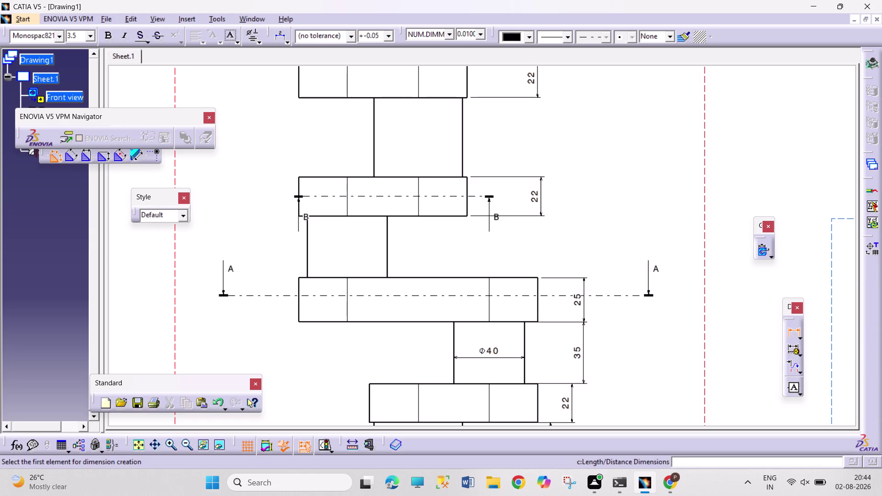
Dimension the web and the next two shaft segments as 35, 45 and 35.
click(388, 250)
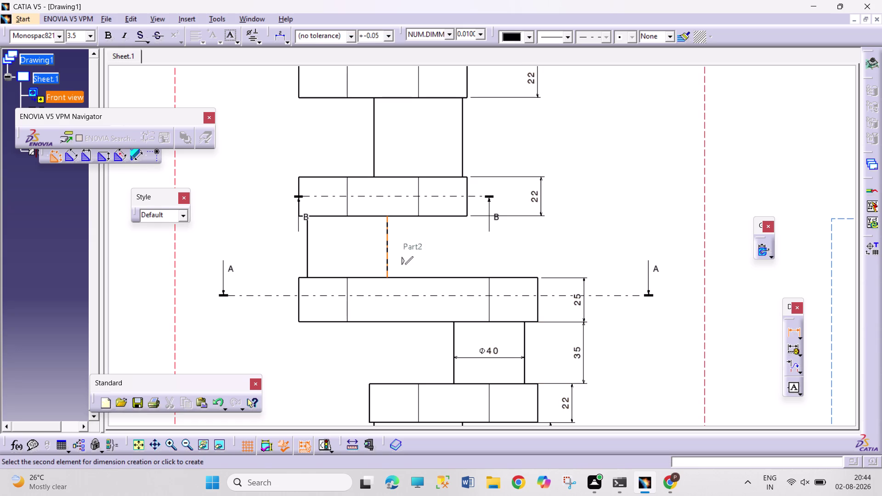
click(528, 250)
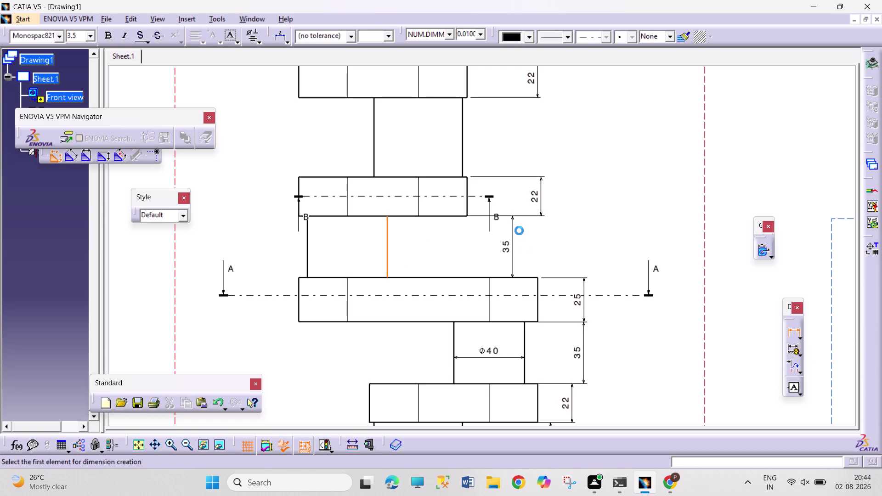
click(463, 145)
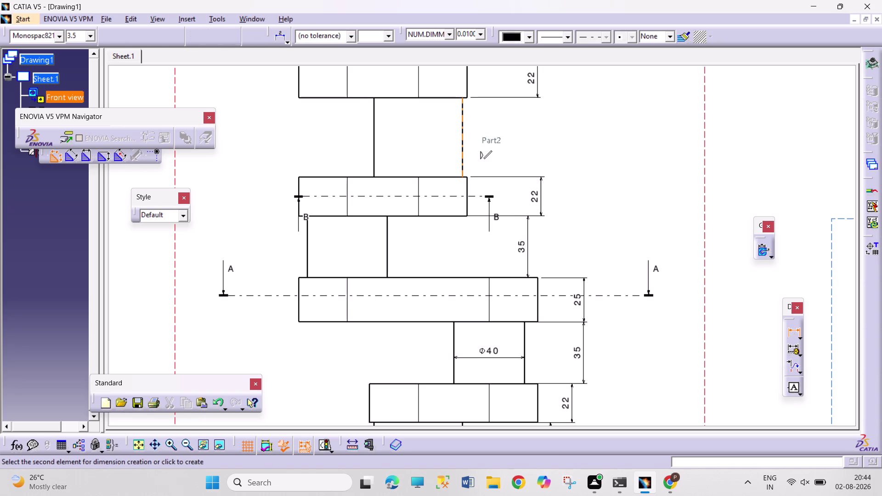
click(537, 149)
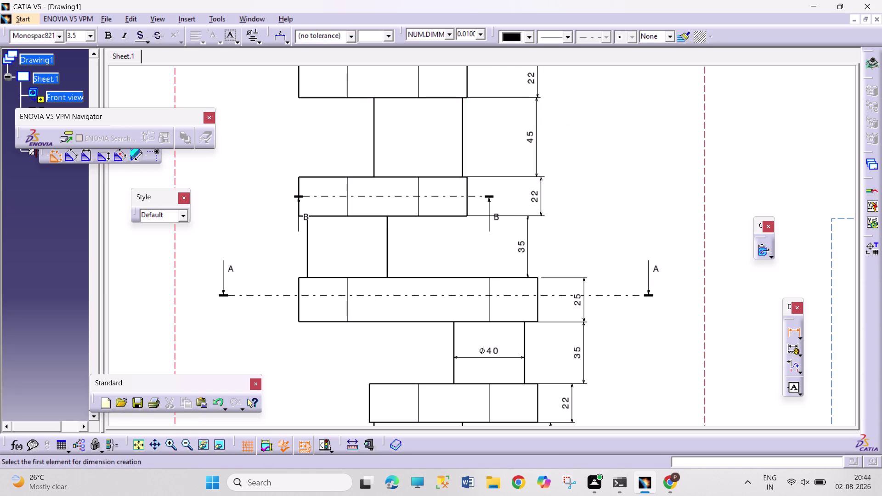
middle_drag(599, 88, 595, 134)
middle_drag(481, 106, 481, 173)
click(428, 190)
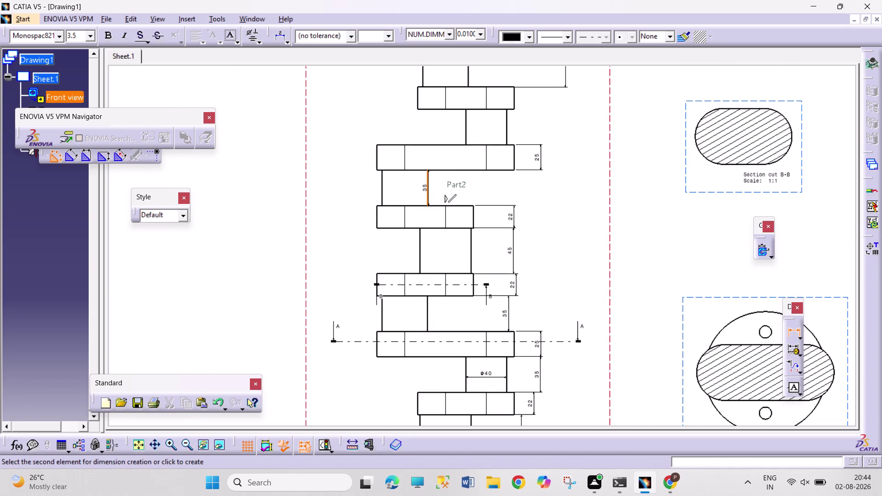
click(538, 192)
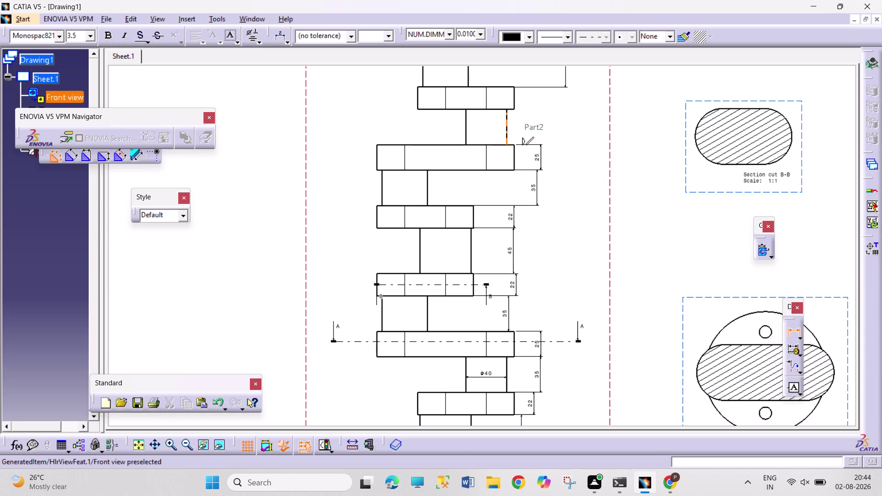
Add the 35 and 22 length dimensions near the top of the shaft.
click(506, 132)
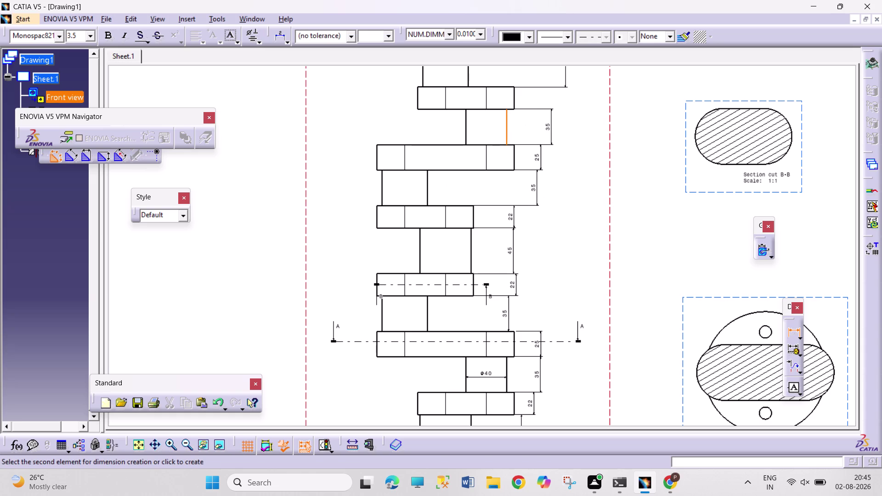
click(552, 135)
click(515, 97)
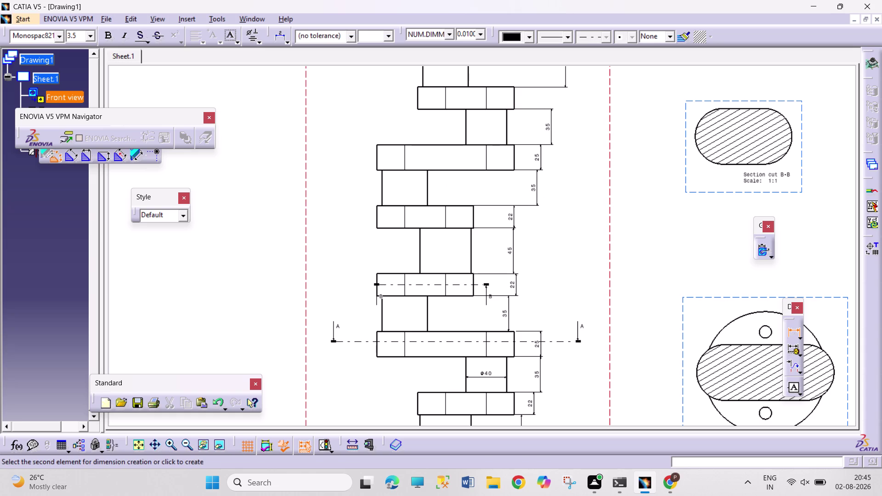
click(562, 103)
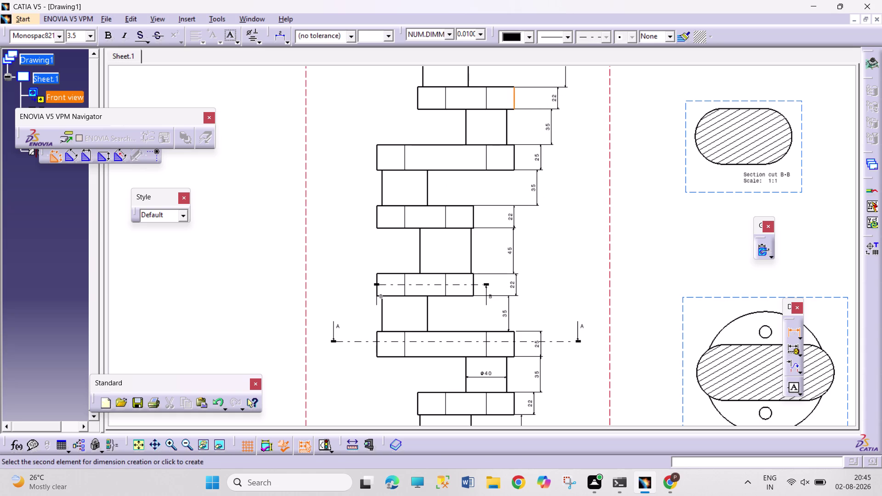
middle_drag(589, 110, 589, 151)
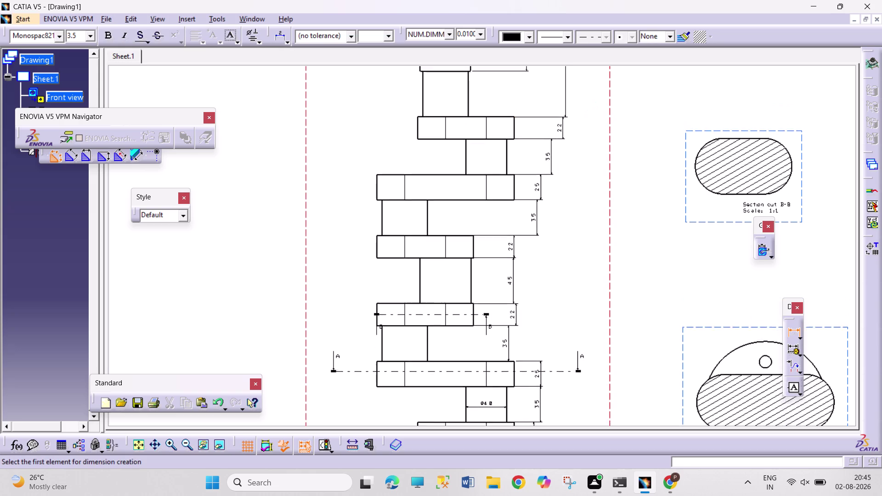
middle_drag(589, 151, 589, 221)
click(469, 174)
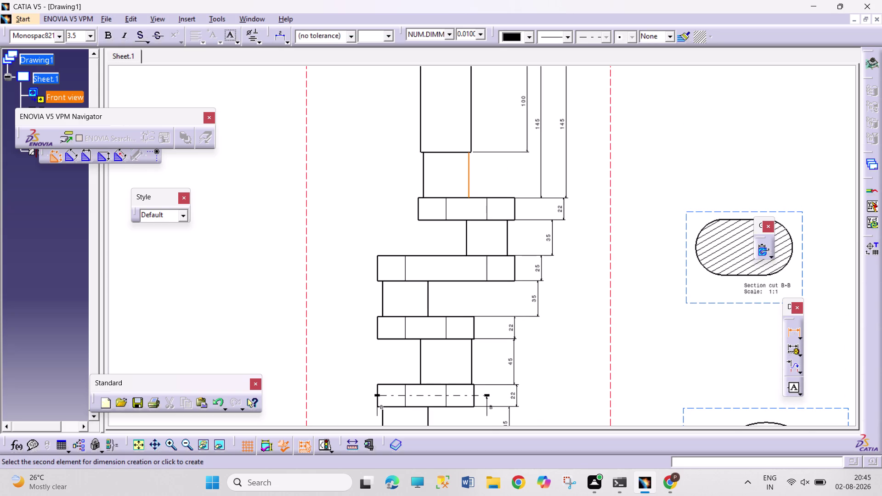
key(Escape)
key(Escape)
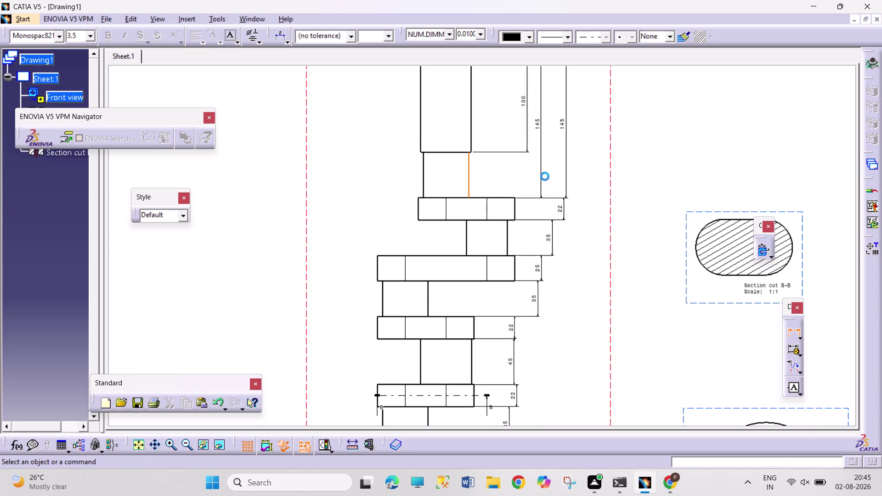
Add a 45 length dimension on the narrow segment below the 100 block.
click(792, 330)
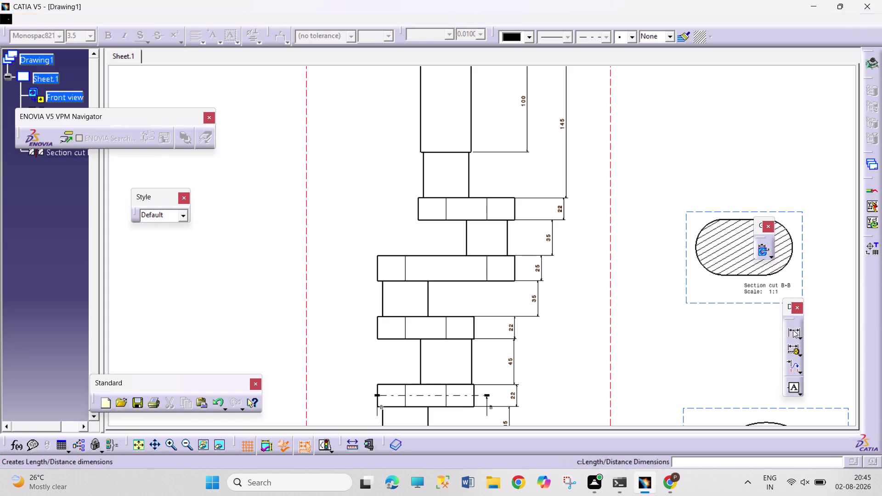
click(456, 152)
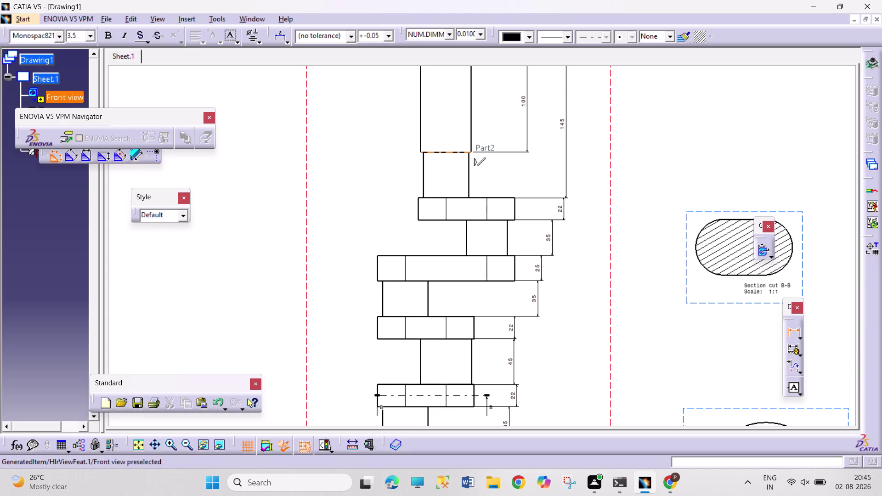
click(477, 197)
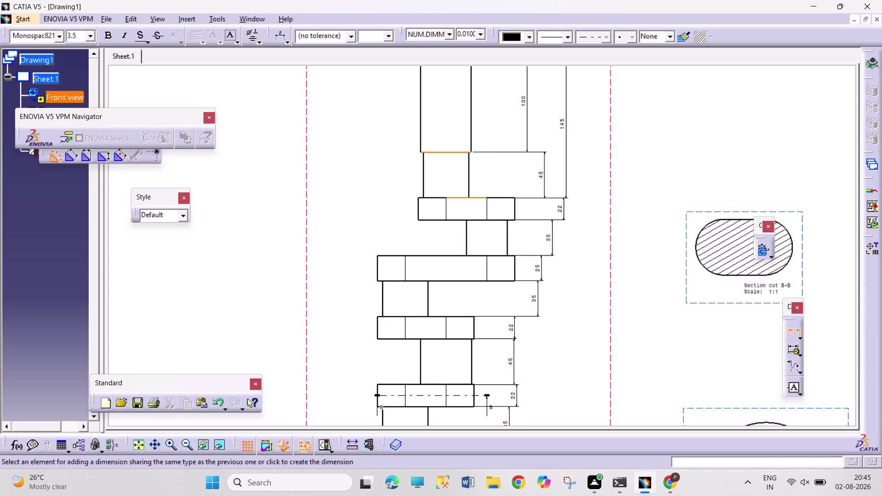
click(544, 181)
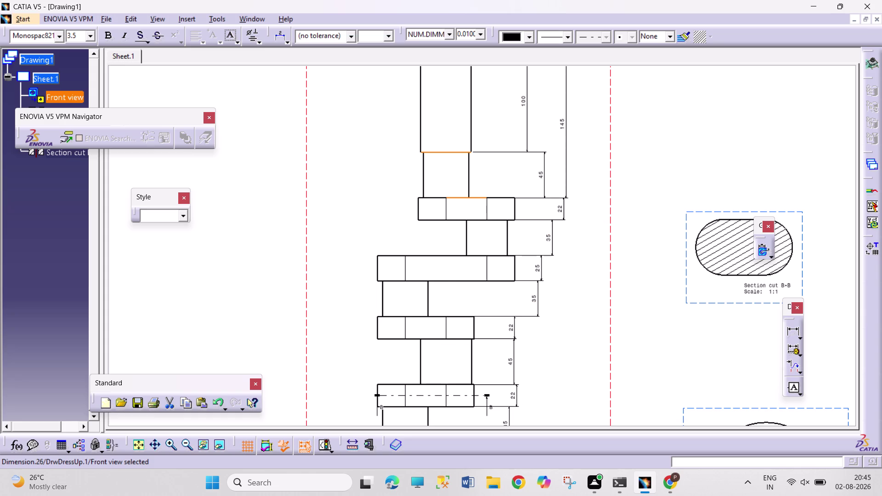
click(799, 338)
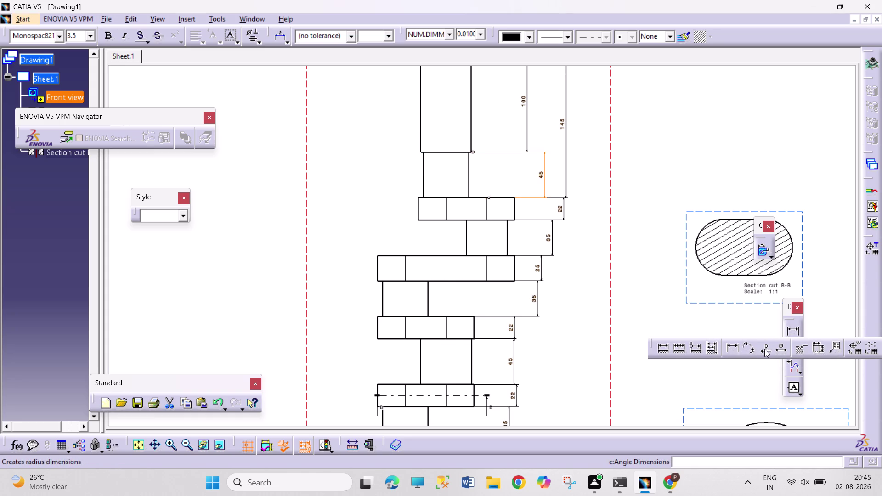
click(781, 347)
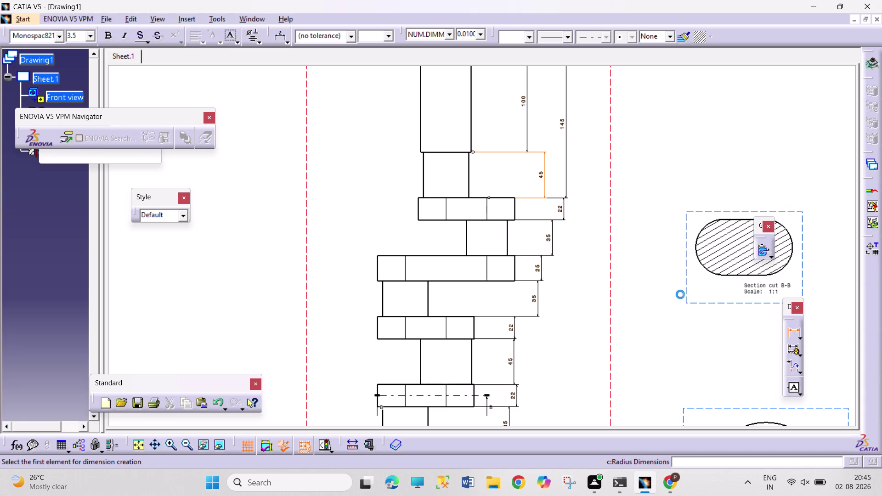
middle_drag(488, 120, 507, 232)
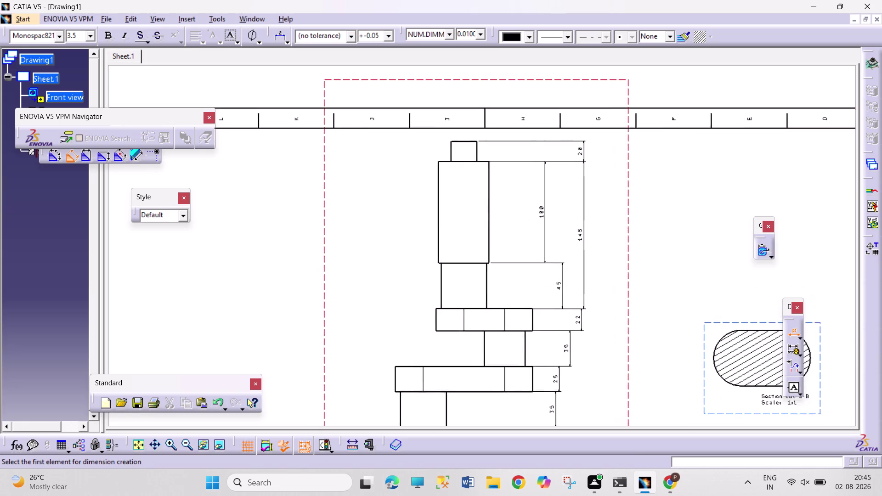
Add Φ25, Φ50 and Φ45 diameter dimensions to the upper shaft steps.
middle_drag(506, 232, 509, 248)
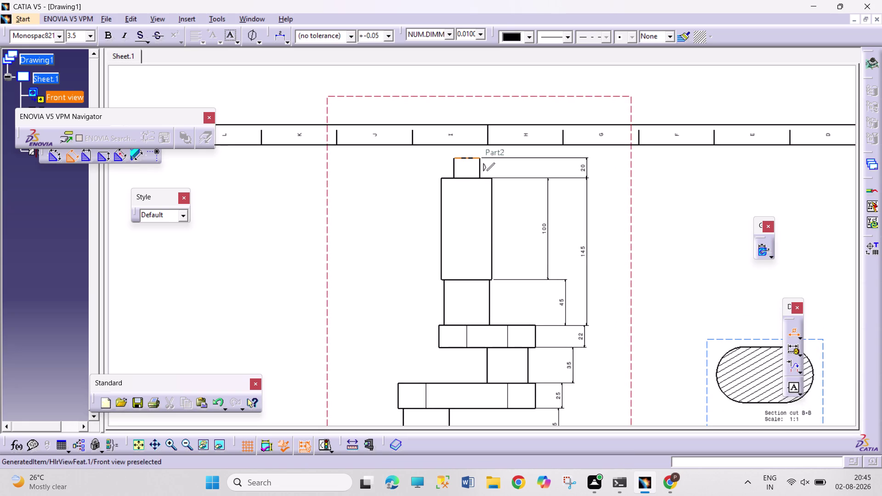
click(467, 157)
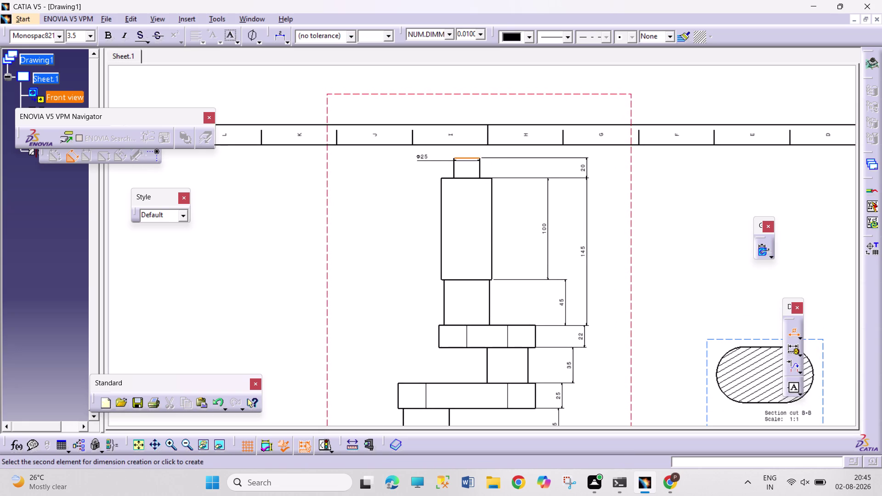
click(422, 166)
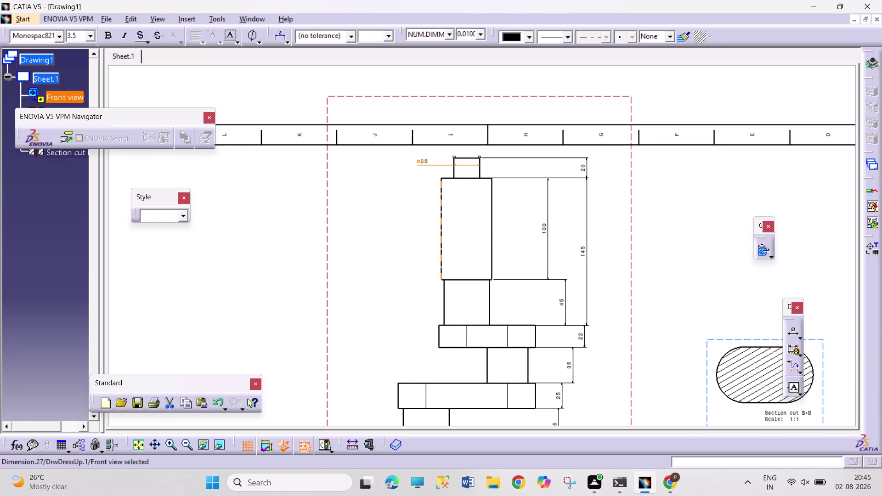
click(443, 221)
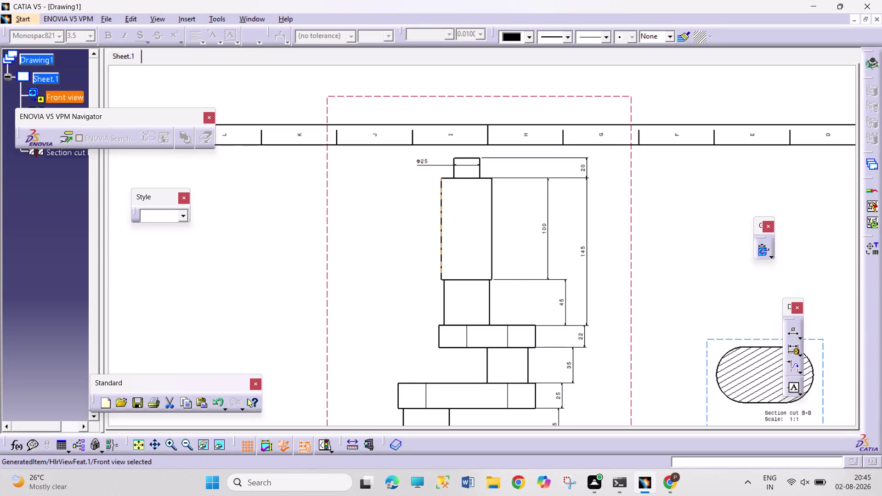
double_click(790, 331)
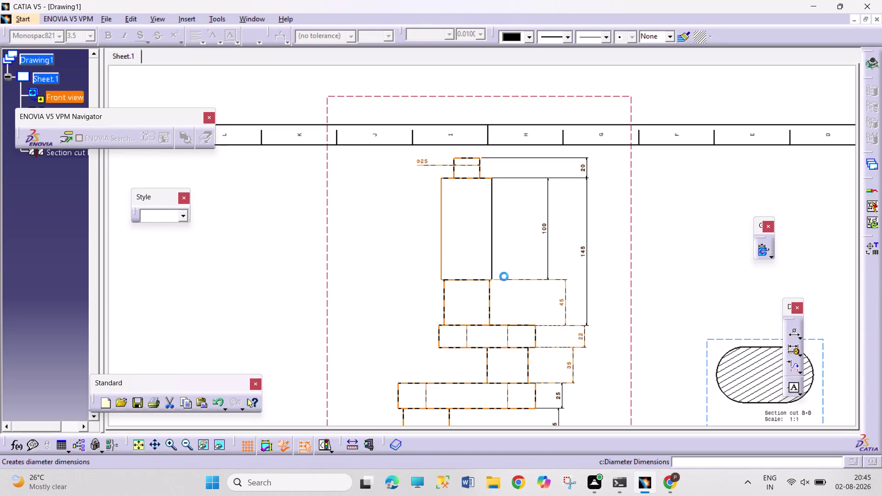
click(443, 240)
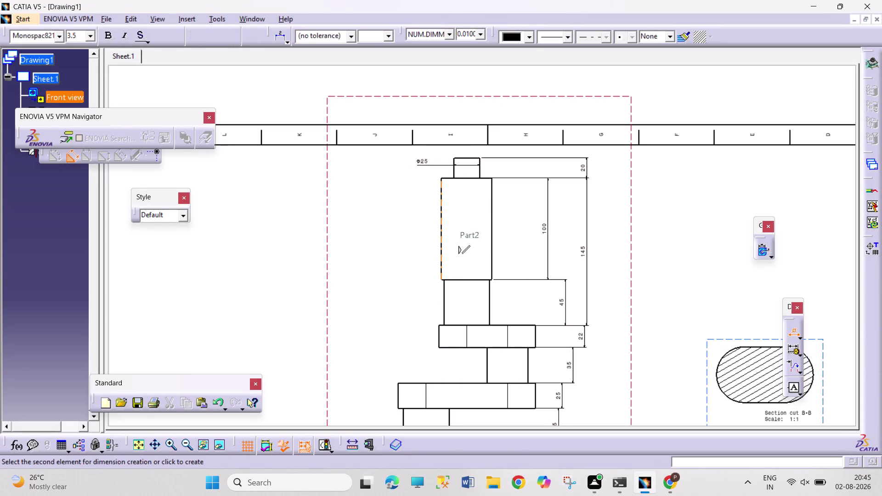
click(473, 243)
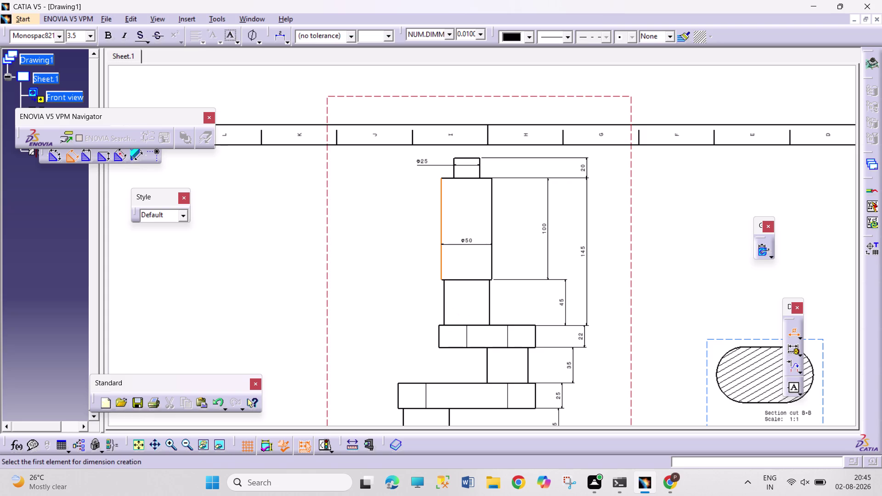
click(444, 309)
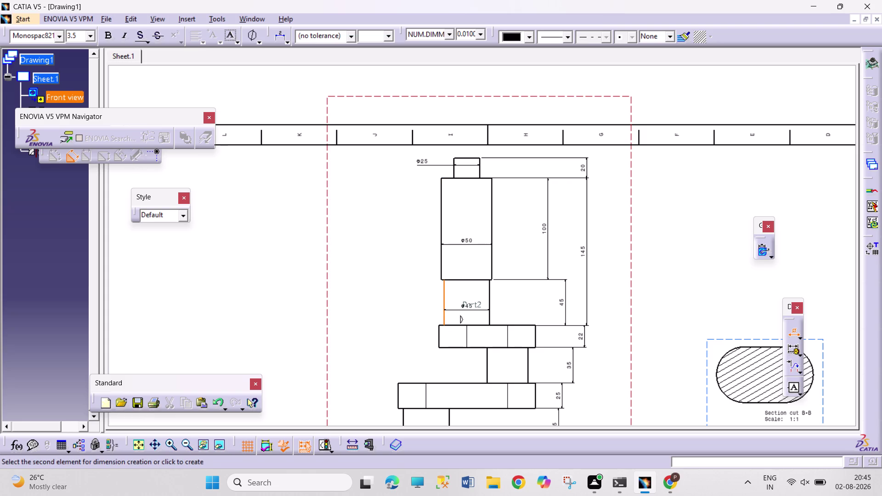
click(472, 305)
Add Φ40, Φ45, Φ50 and Φ45 diameter dimensions down the lower shaft steps.
middle_drag(519, 375, 519, 375)
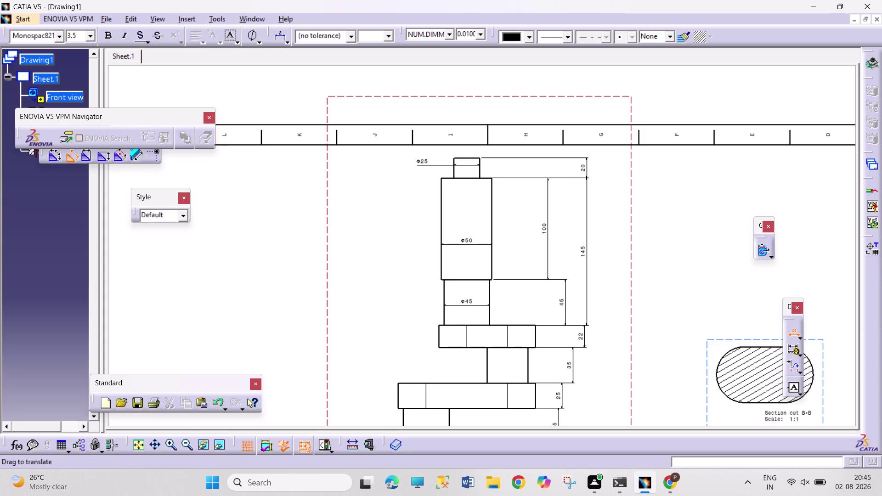
middle_drag(520, 375, 554, 194)
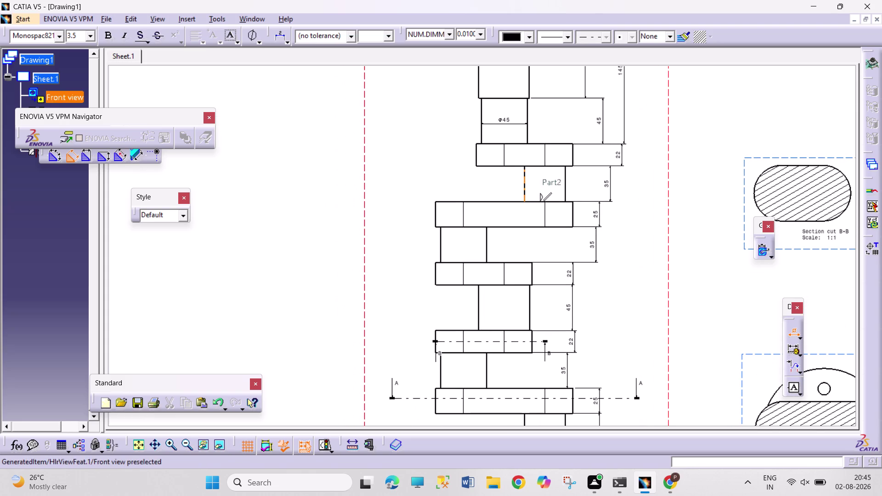
click(525, 187)
click(552, 186)
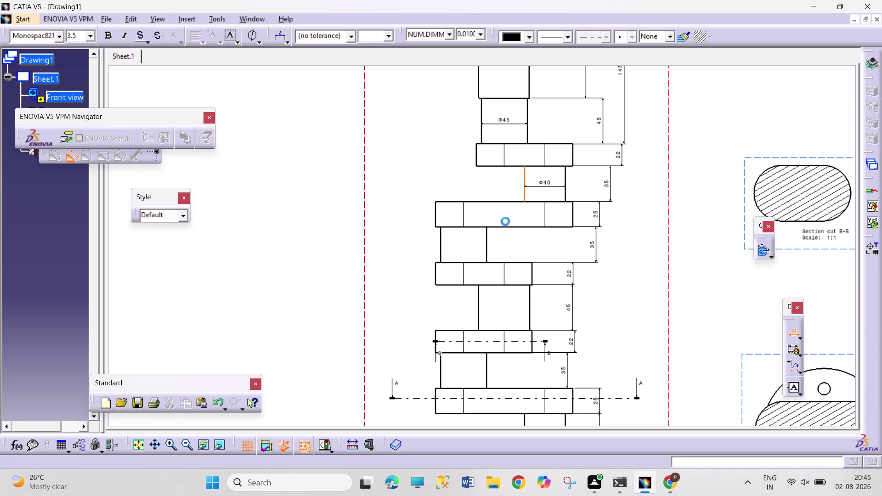
click(439, 243)
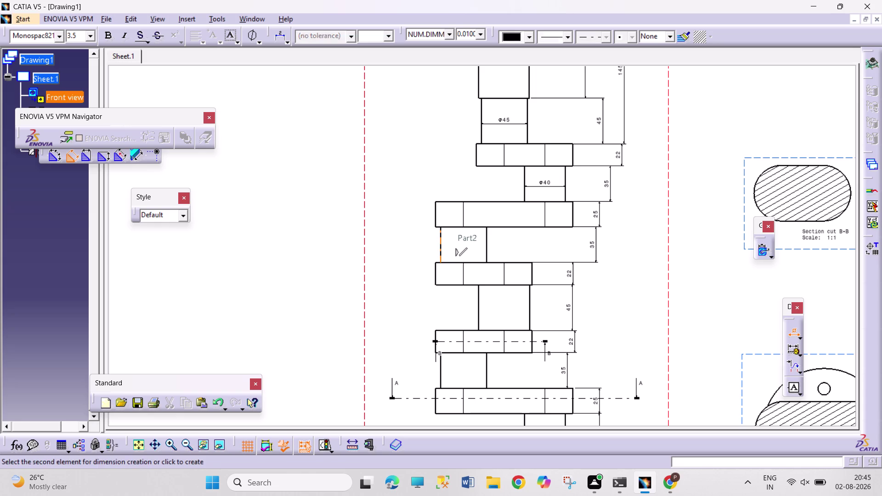
click(463, 244)
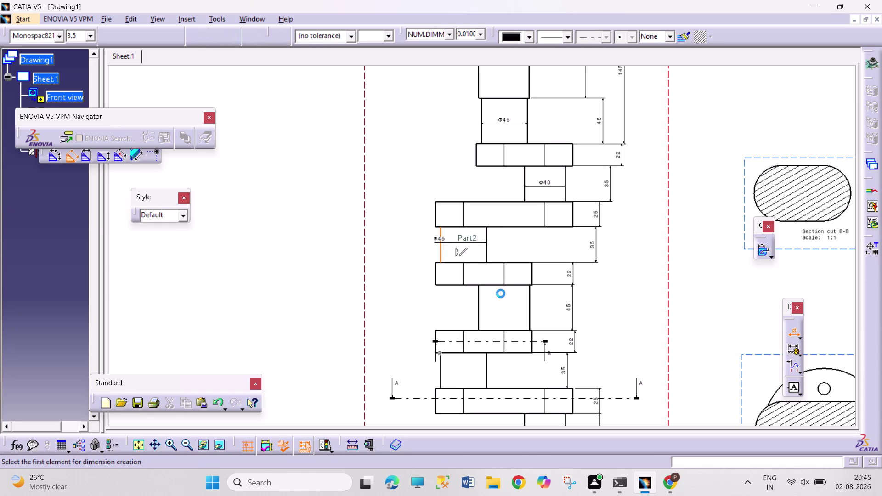
click(477, 312)
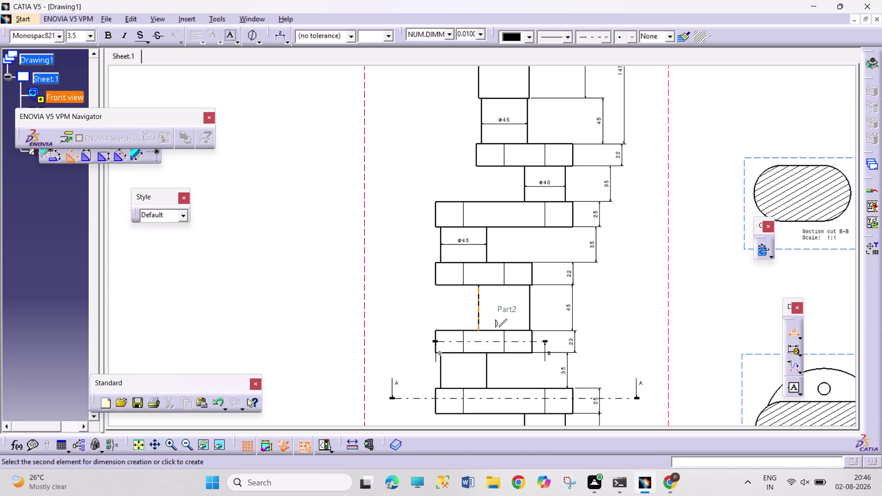
click(500, 311)
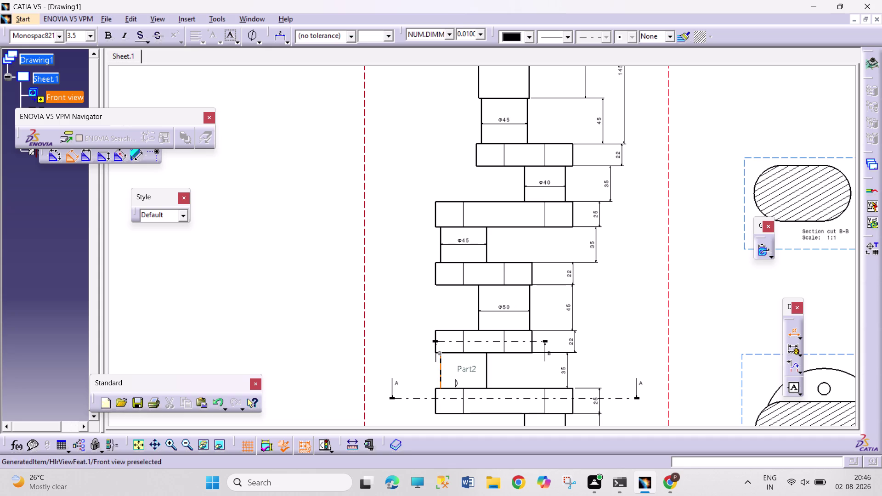
click(438, 372)
click(468, 371)
middle_drag(509, 381, 509, 152)
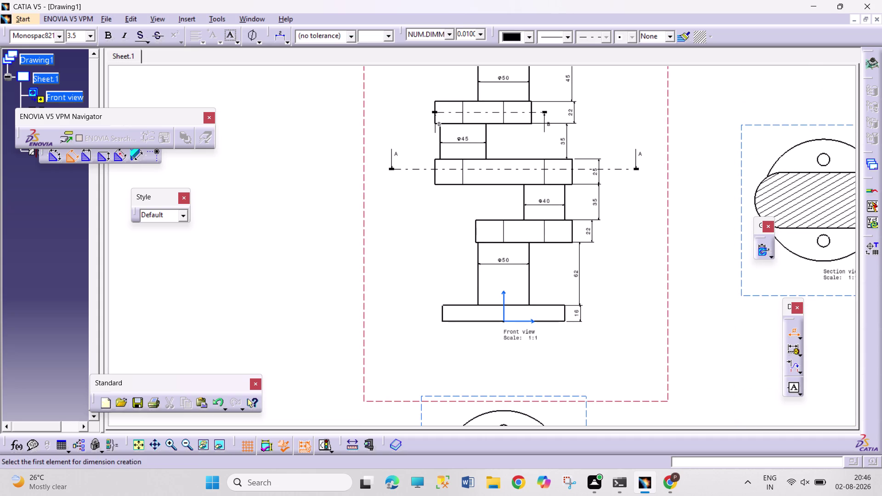
middle_drag(613, 121, 613, 399)
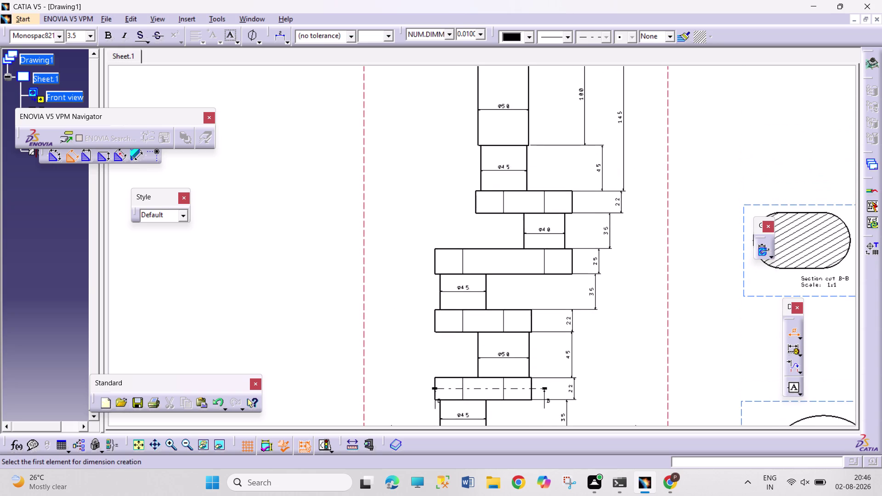
Zoom out to the whole A0 sheet, then zoom in on the crankshaft top view.
middle_drag(654, 177, 645, 238)
middle_drag(604, 307, 589, 228)
middle_drag(553, 378, 575, 215)
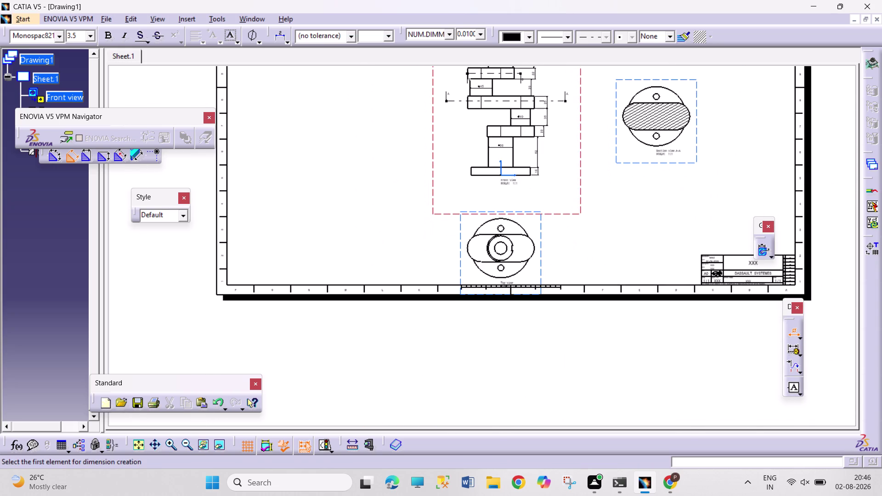
middle_drag(492, 290, 493, 290)
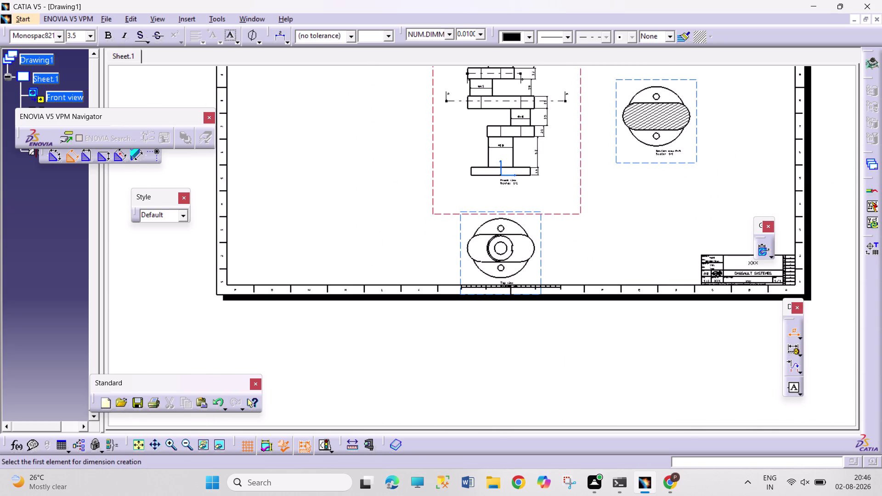
middle_drag(493, 290, 555, 177)
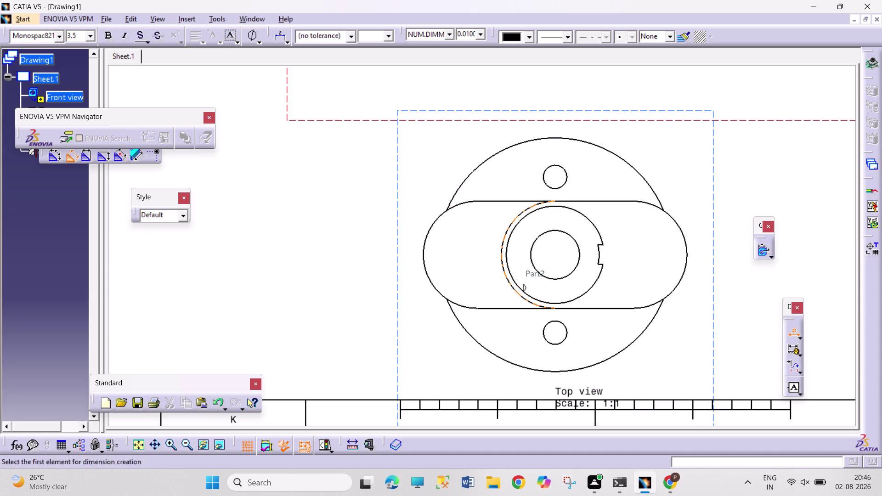
Add R6, R60 and R22.5 radius dimensions to the top view's small hole, outer arc and bore.
click(801, 336)
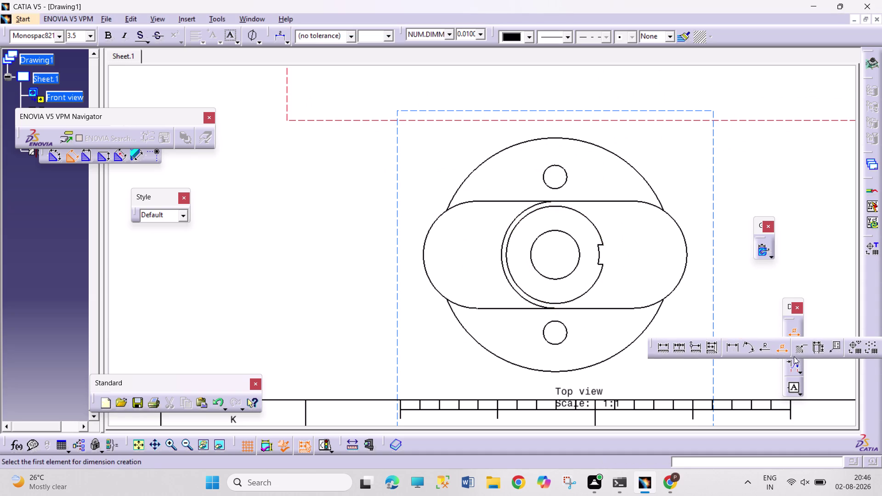
click(759, 348)
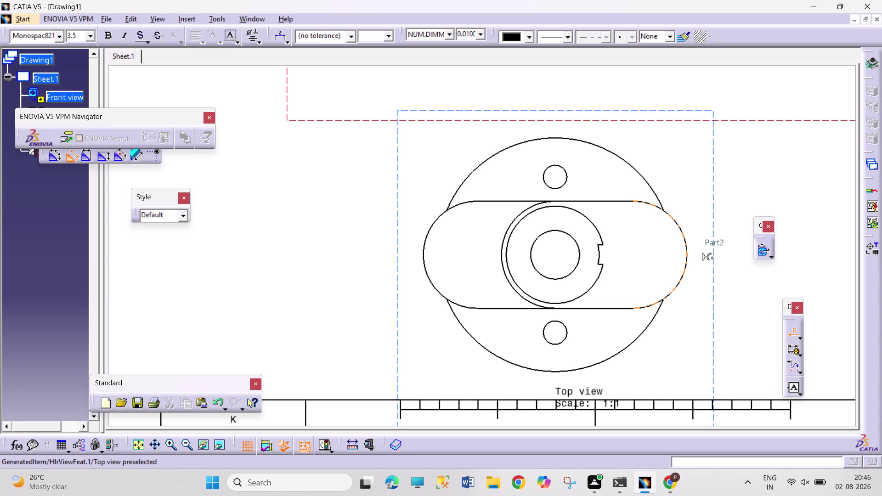
click(567, 182)
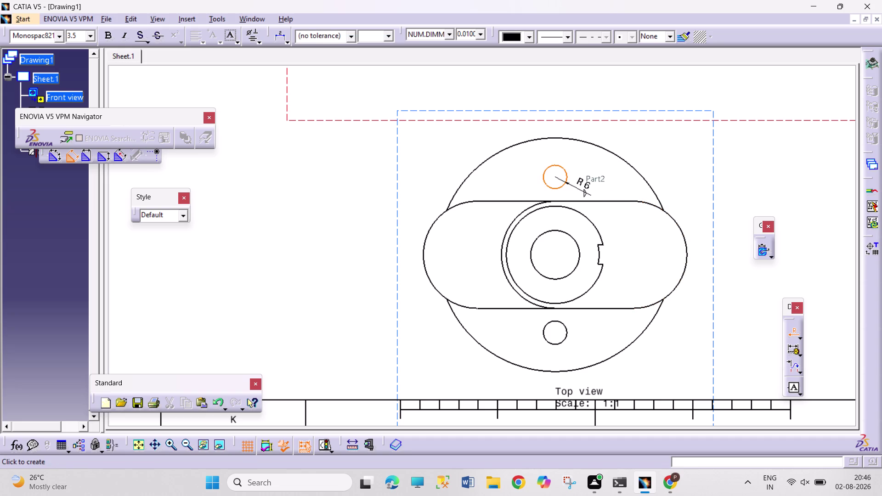
click(664, 156)
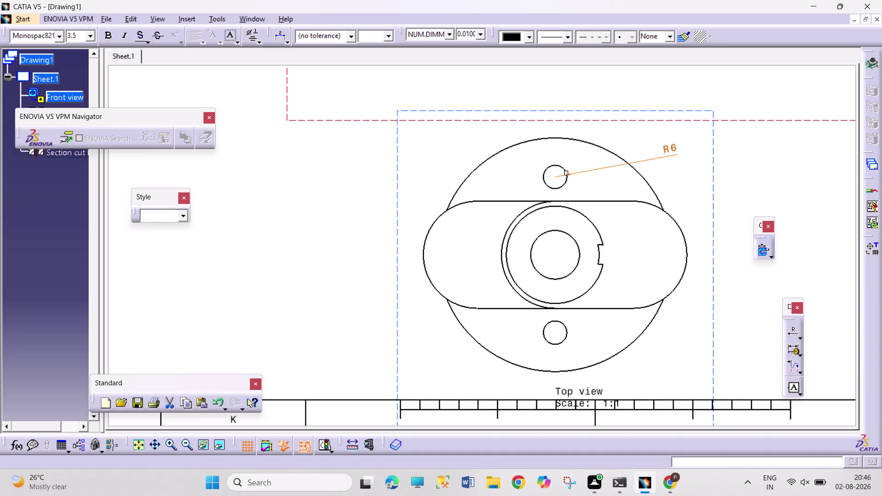
click(654, 193)
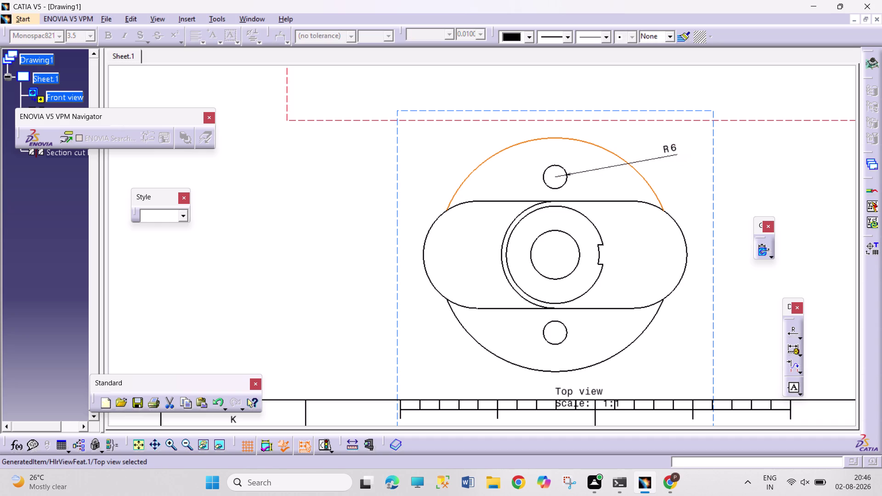
double_click(790, 332)
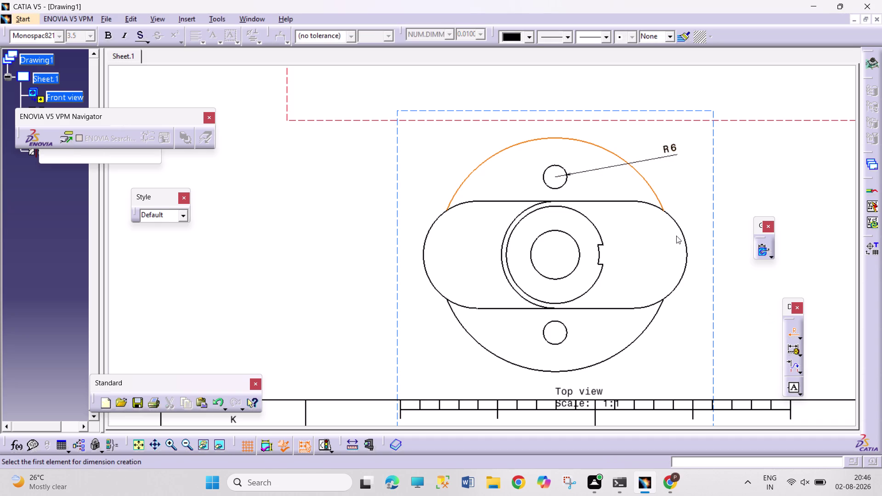
click(655, 192)
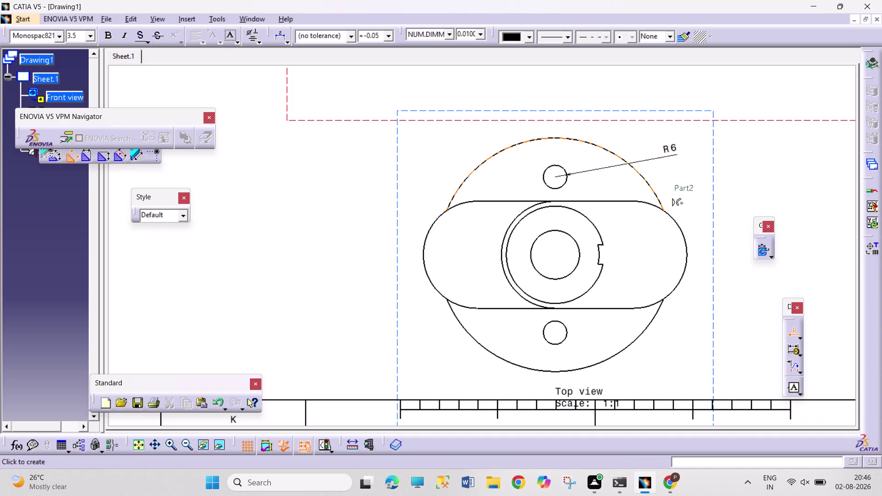
click(696, 170)
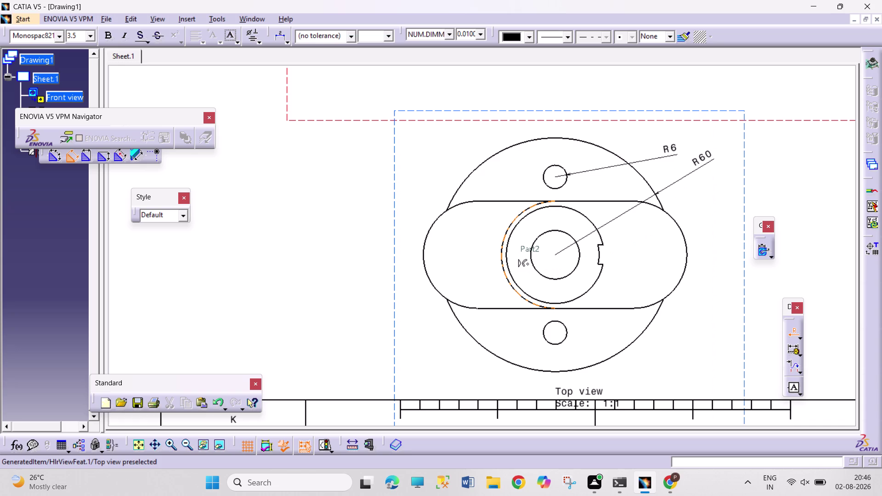
click(597, 255)
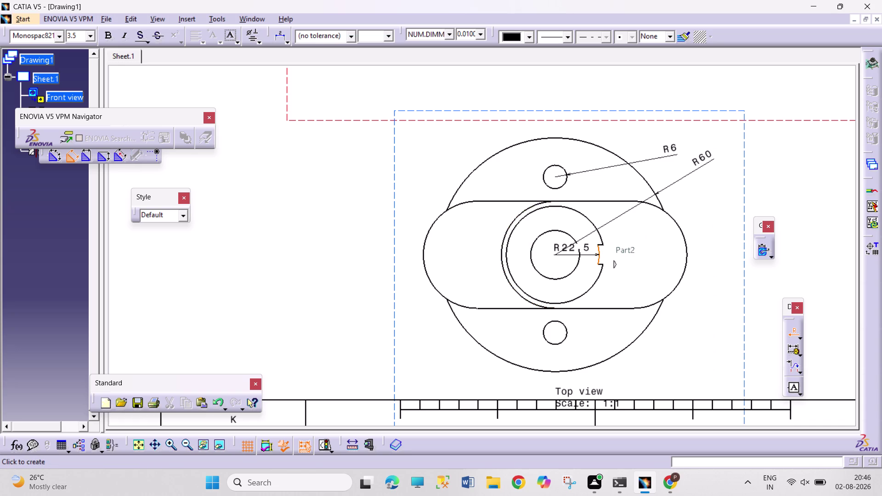
click(702, 195)
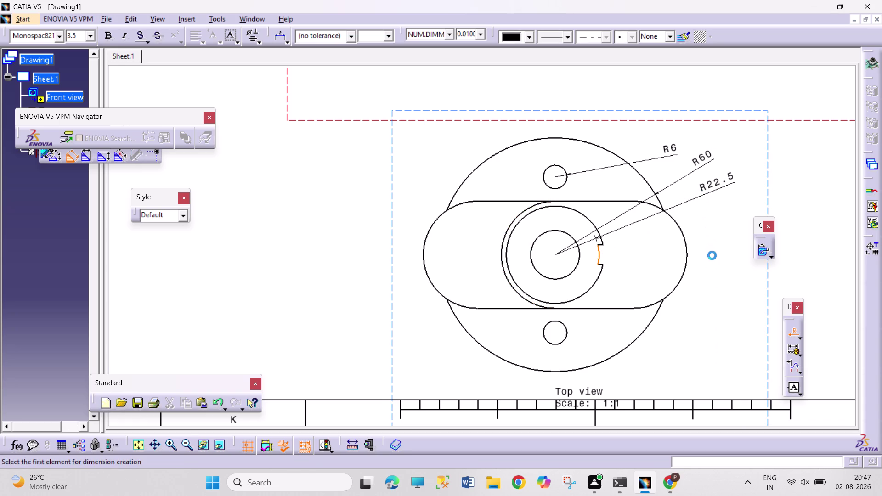
Dimension the keyway width between its two edges as 10 mm.
click(799, 338)
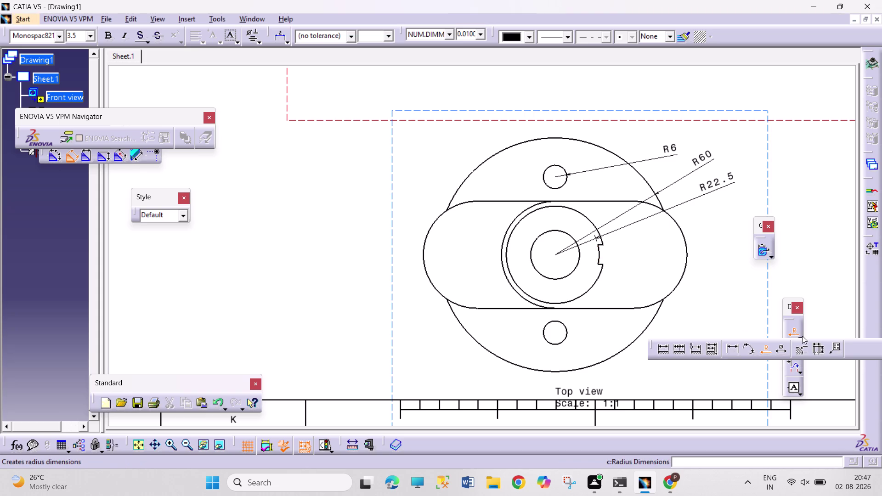
click(665, 350)
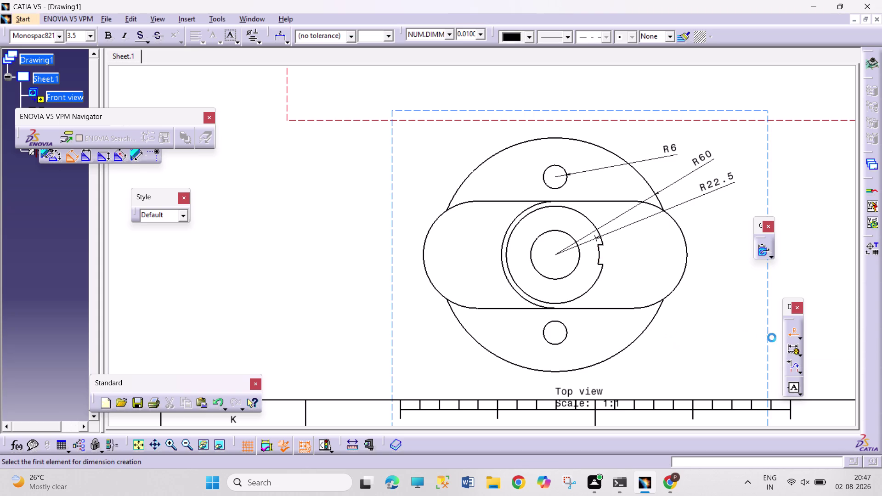
click(802, 340)
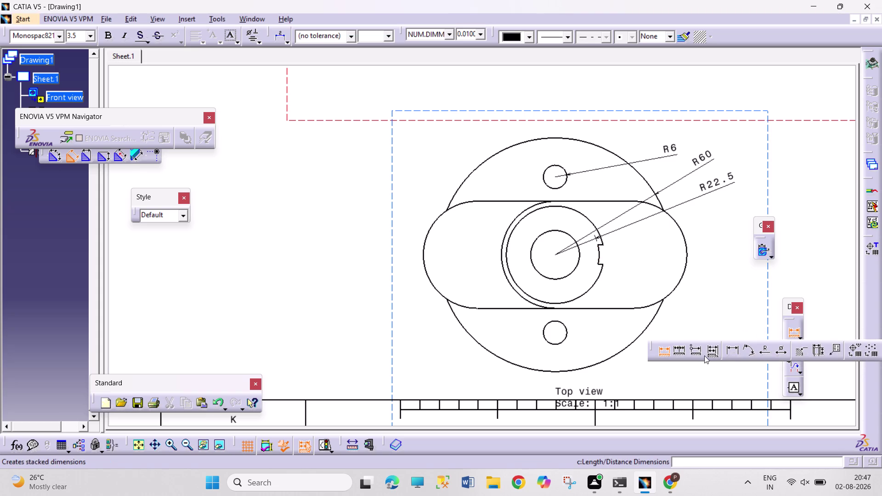
click(738, 352)
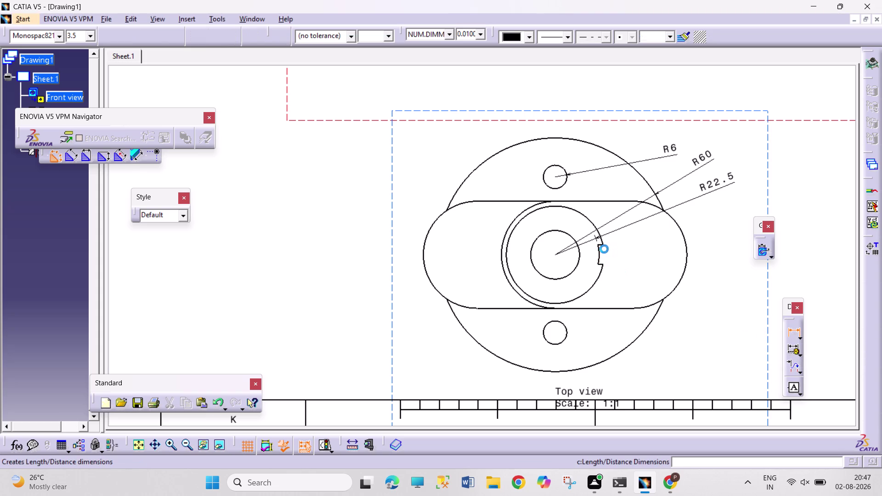
click(605, 245)
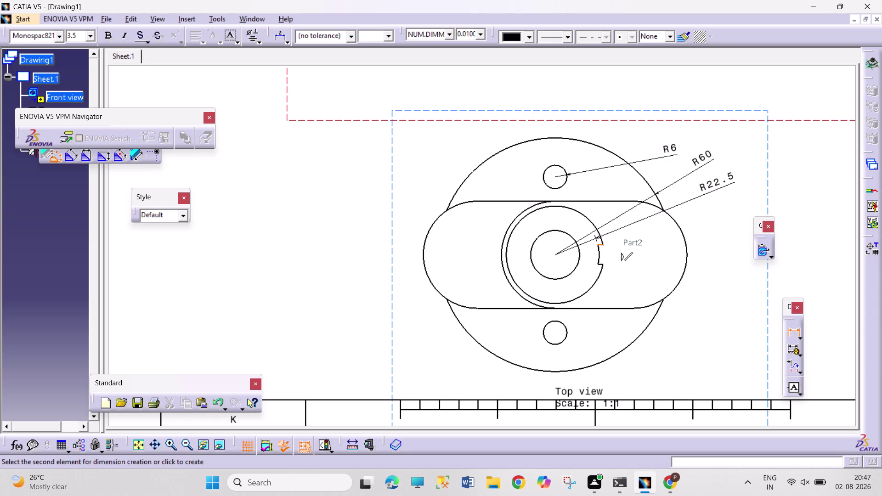
click(603, 264)
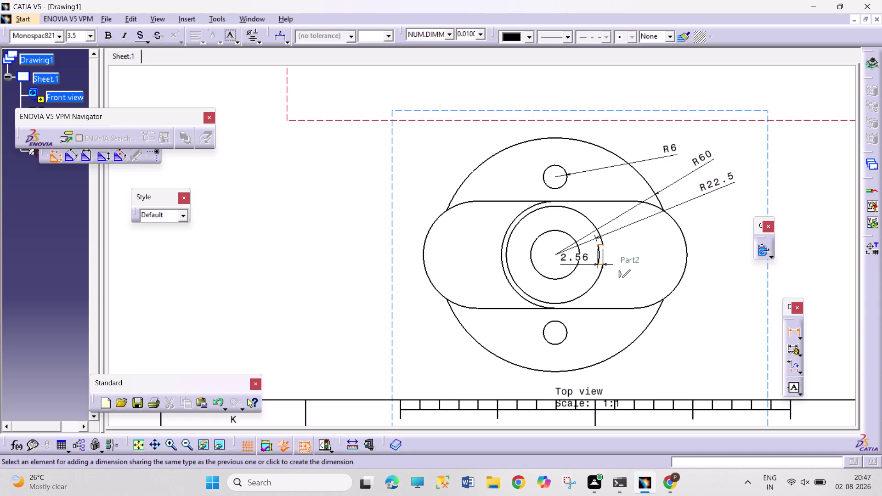
click(640, 257)
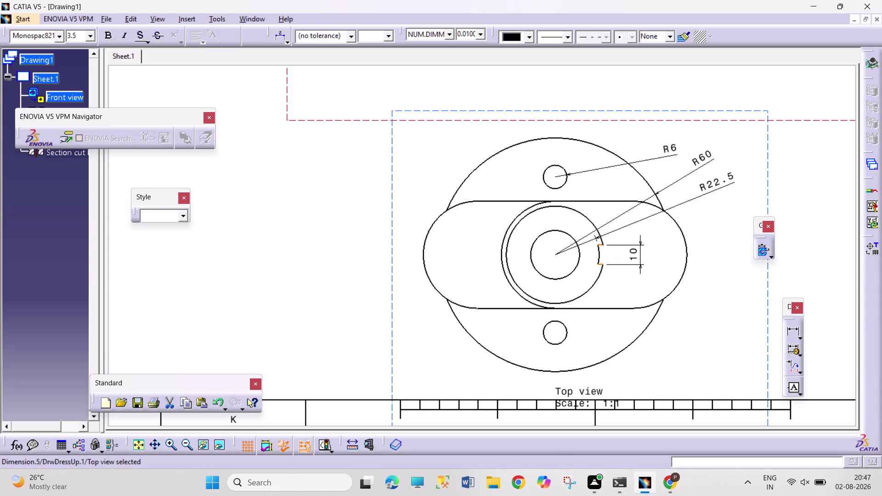
Delete the R6 radius dimension from the top view.
middle_drag(712, 232, 712, 258)
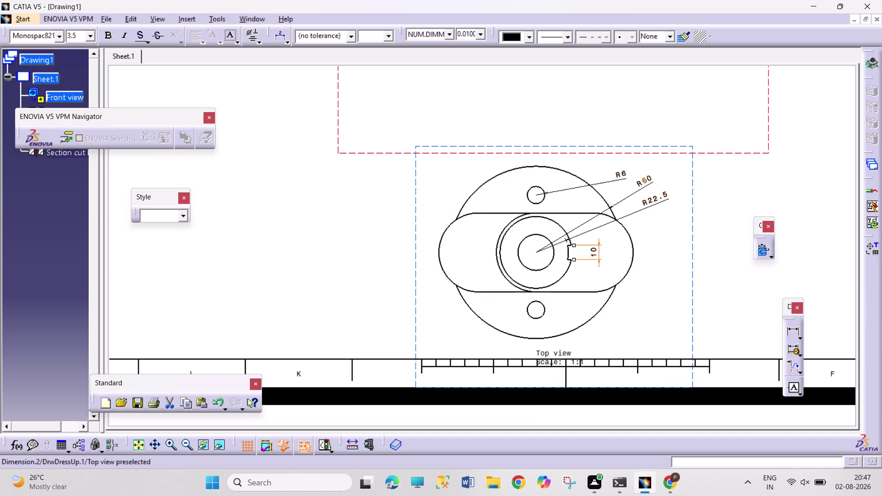
right_click(622, 177)
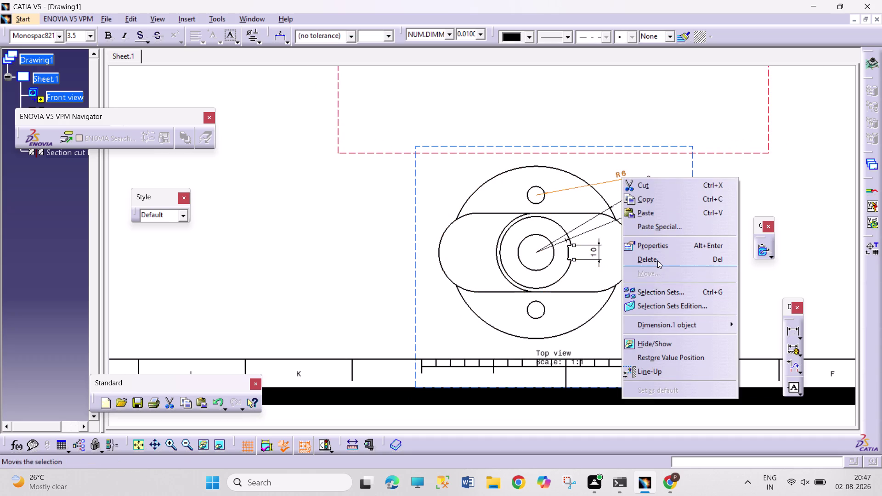
click(657, 260)
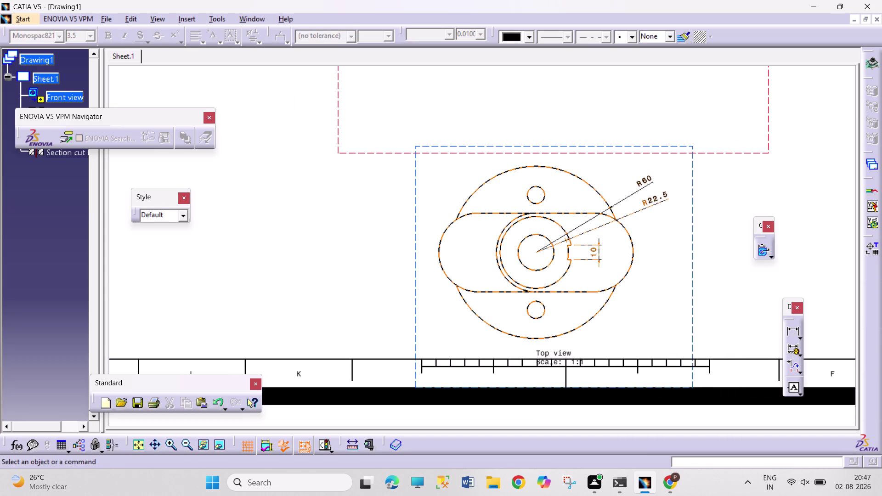
click(801, 338)
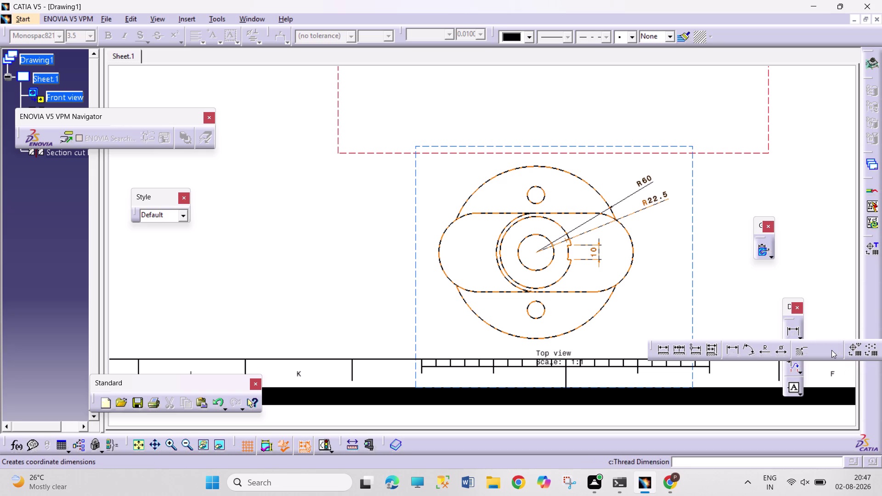
click(836, 350)
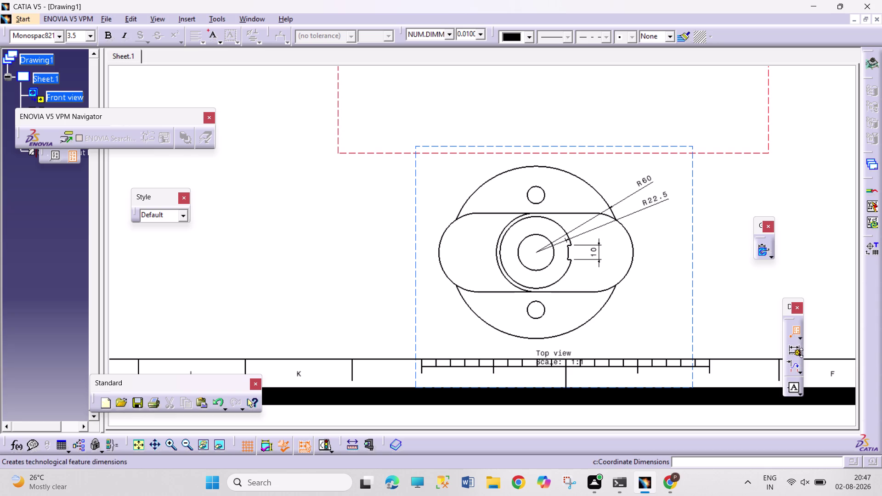
click(801, 339)
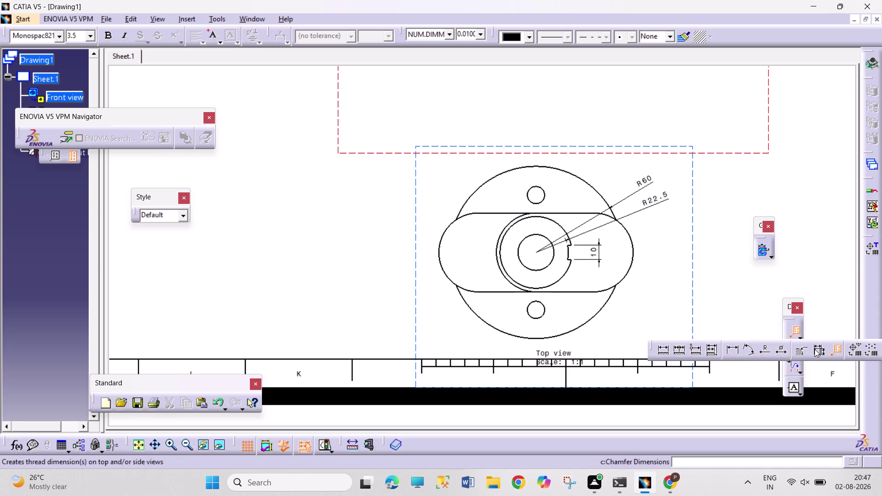
click(818, 372)
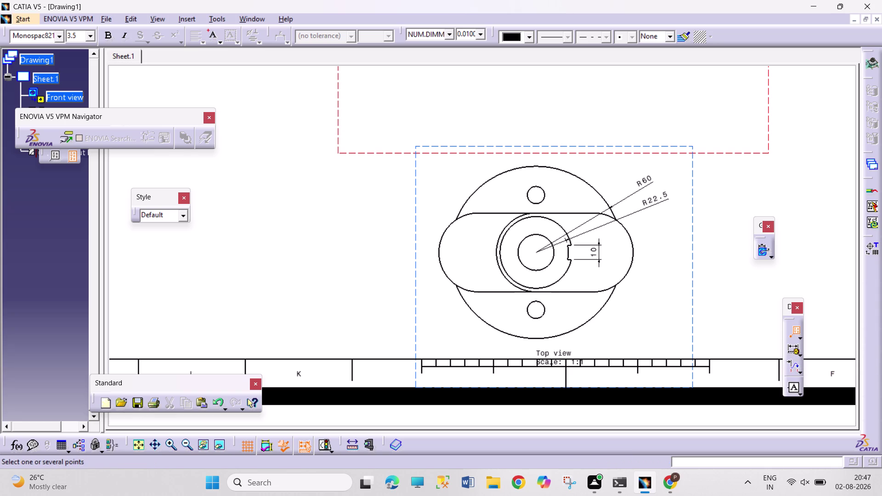
click(793, 352)
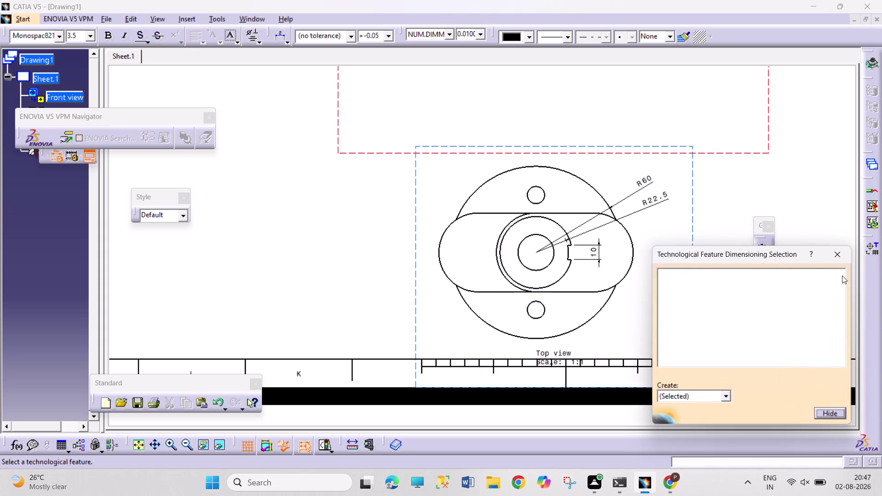
click(840, 256)
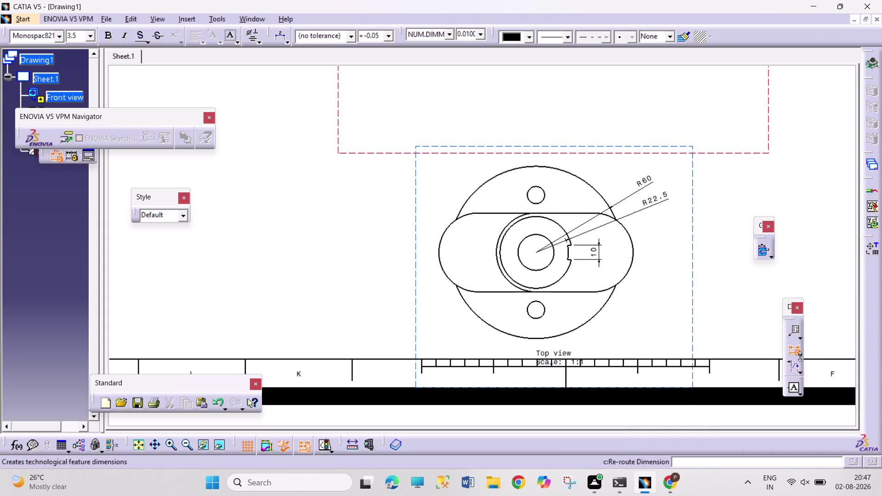
click(799, 356)
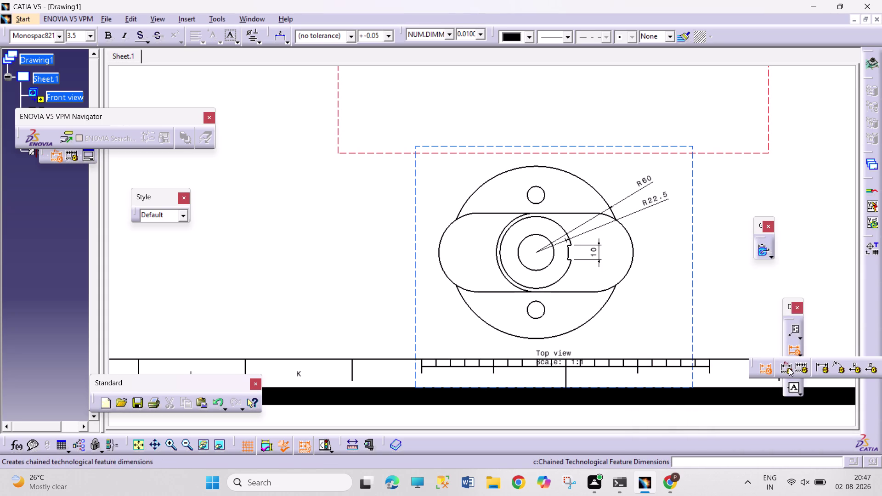
click(795, 335)
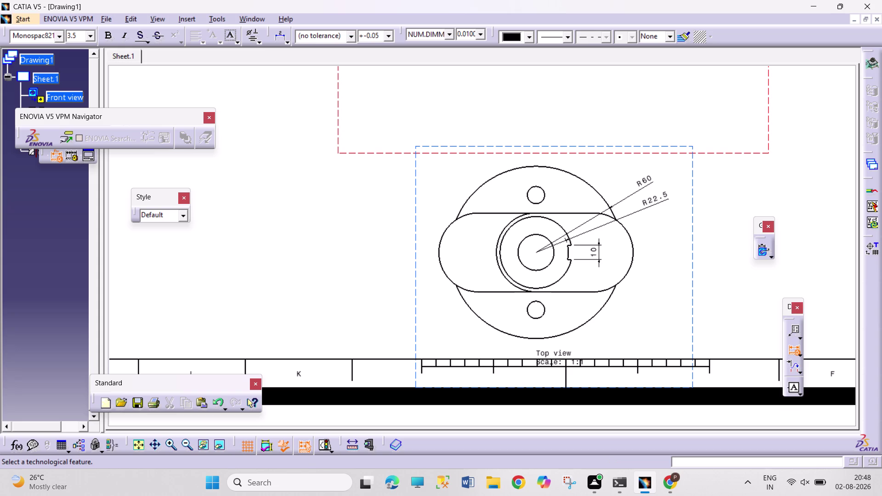
click(800, 337)
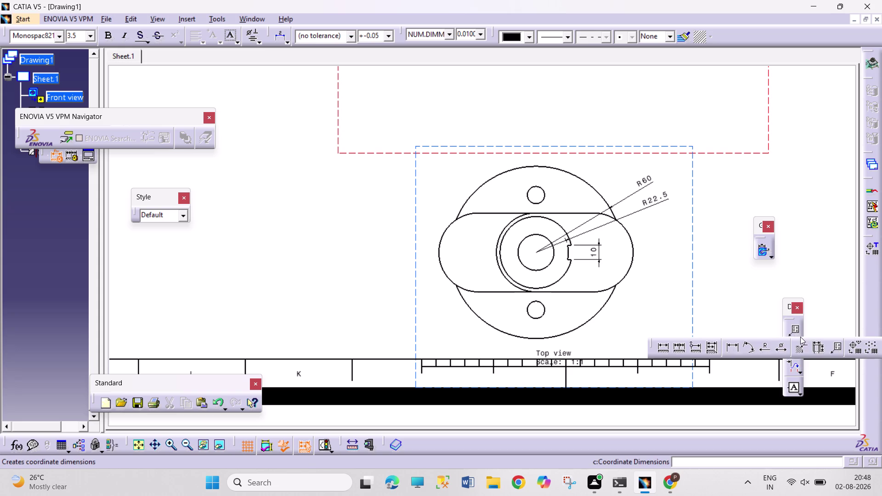
click(765, 349)
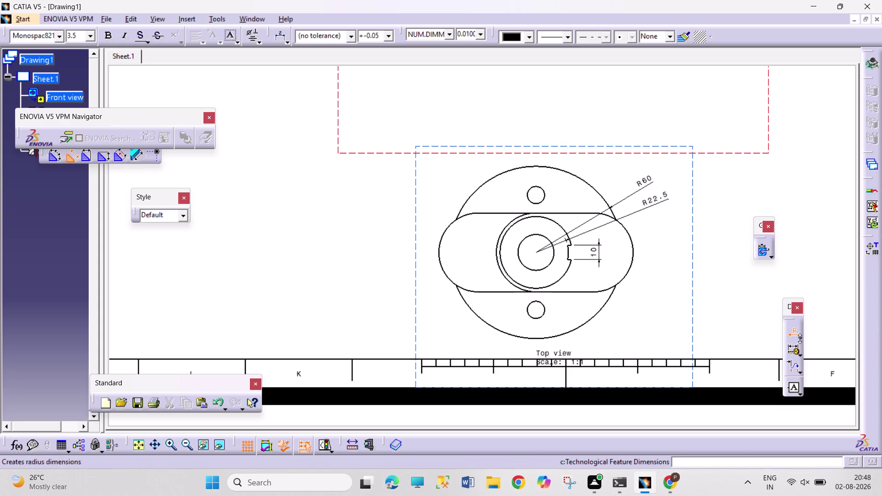
Place a Φ12 diameter dimension on the top view's upper small hole and pan to the front view.
click(800, 338)
click(778, 350)
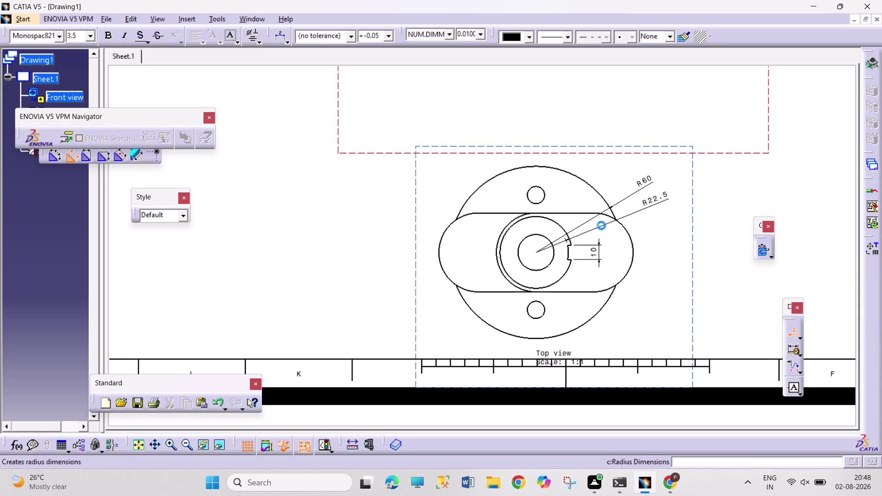
click(543, 192)
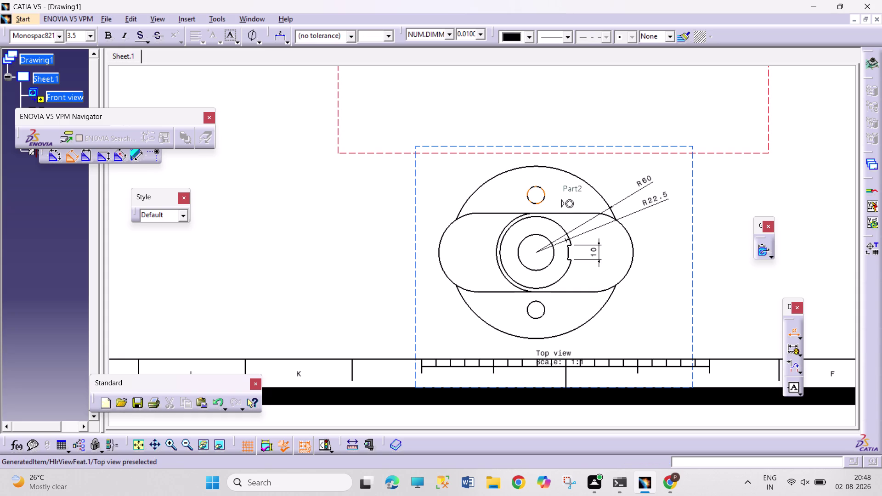
click(607, 177)
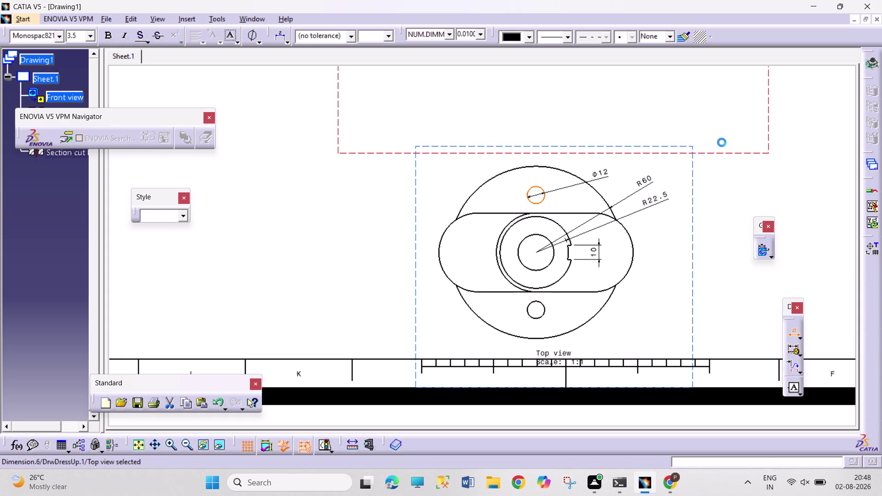
middle_drag(722, 138, 462, 347)
middle_drag(570, 221, 656, 253)
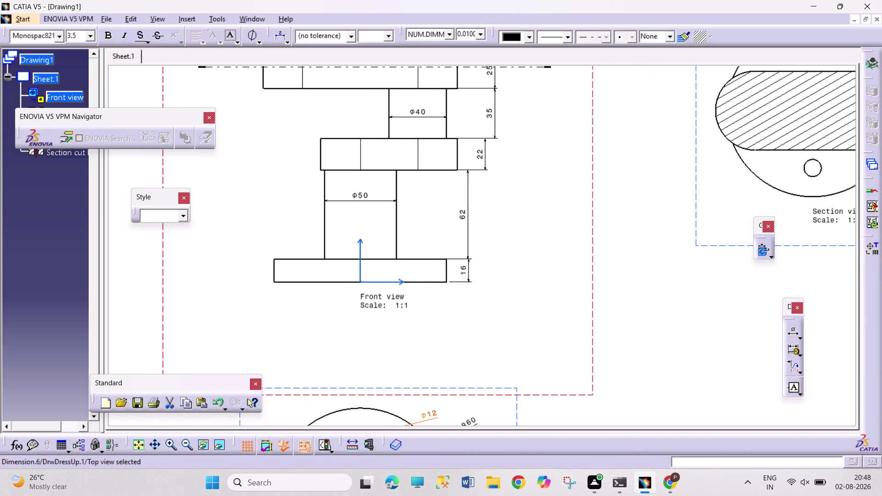
Place a Φ120 diameter dimension under the front view's bottom flange edge, then pan toward section A-A.
click(794, 333)
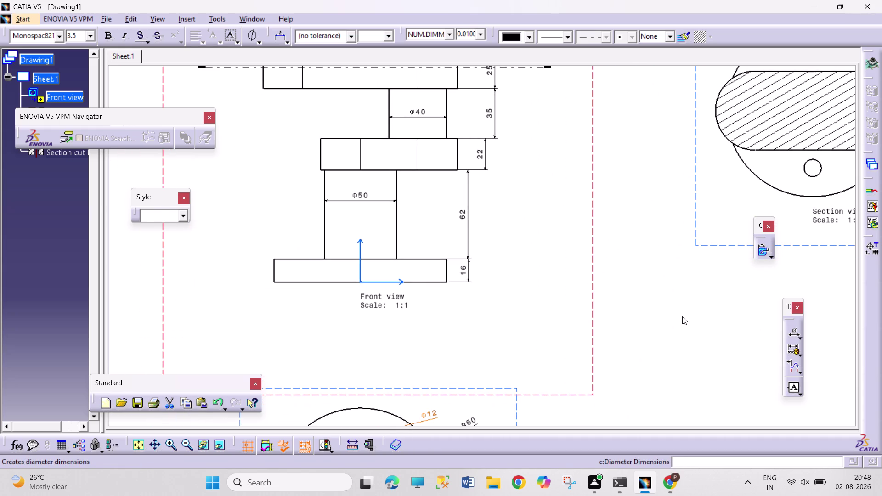
click(433, 281)
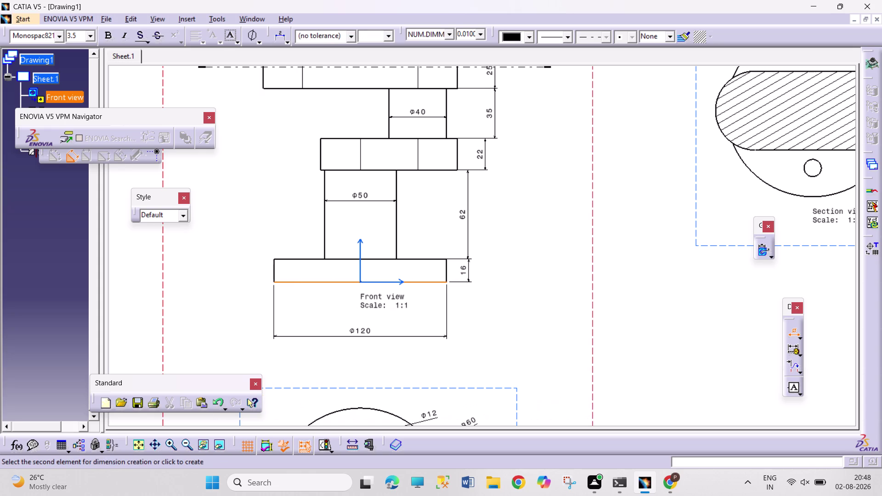
click(446, 340)
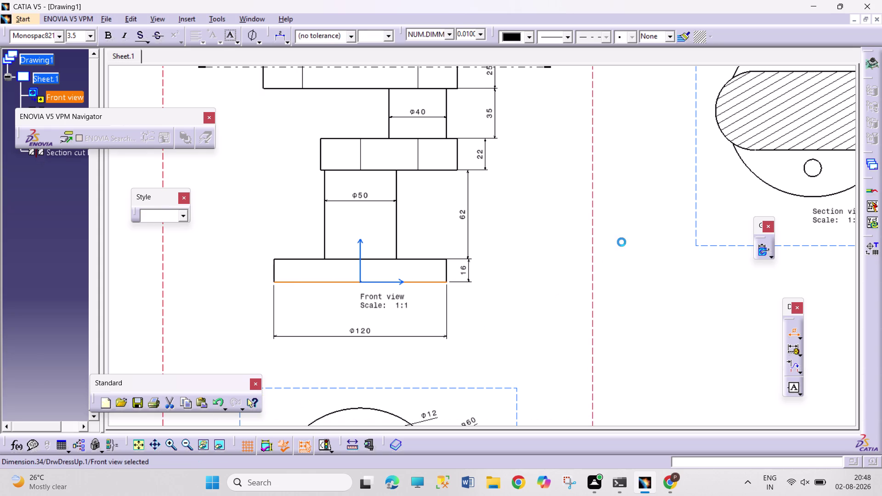
middle_drag(621, 242, 427, 370)
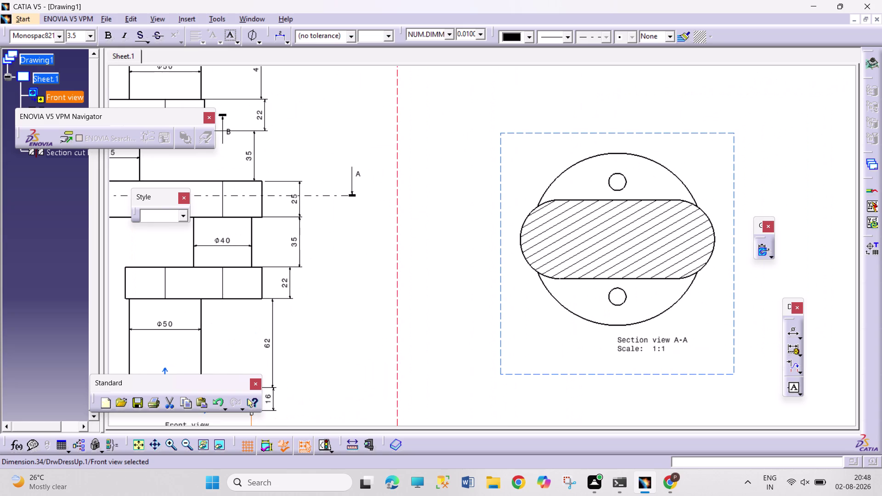
Add an R27.5 radius dimension to the right rounded end of section A-A.
middle_drag(483, 289, 389, 300)
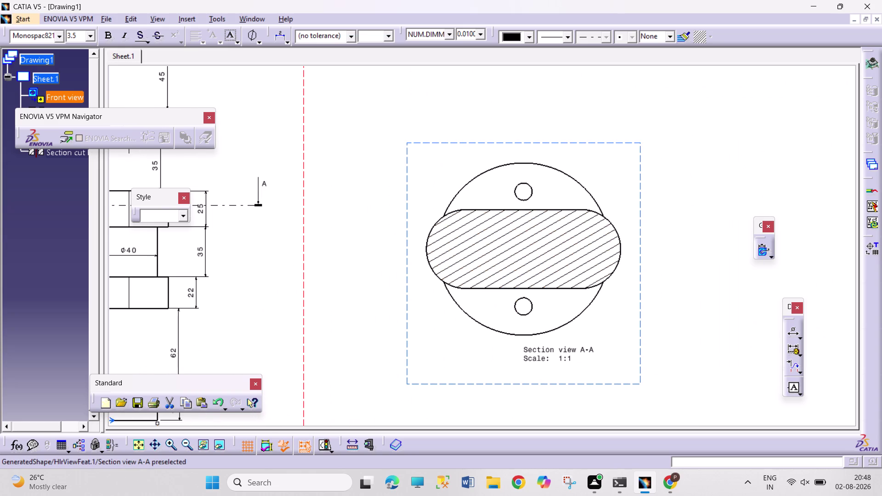
click(801, 339)
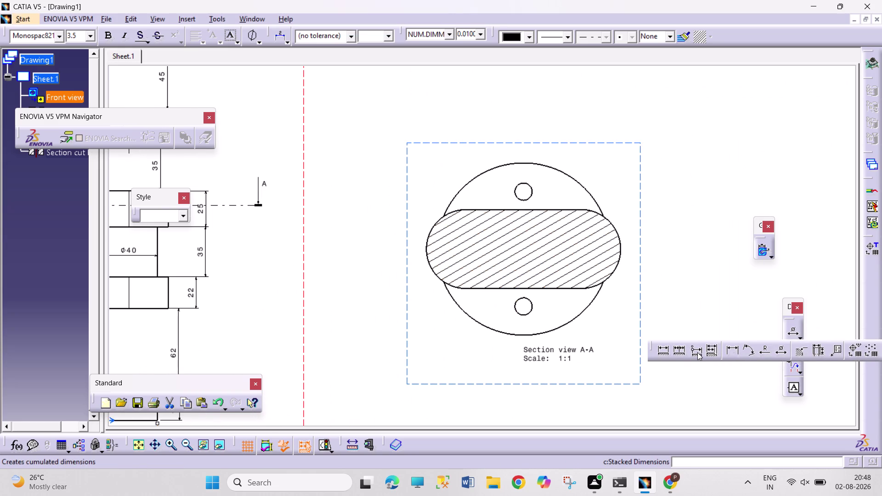
double_click(764, 356)
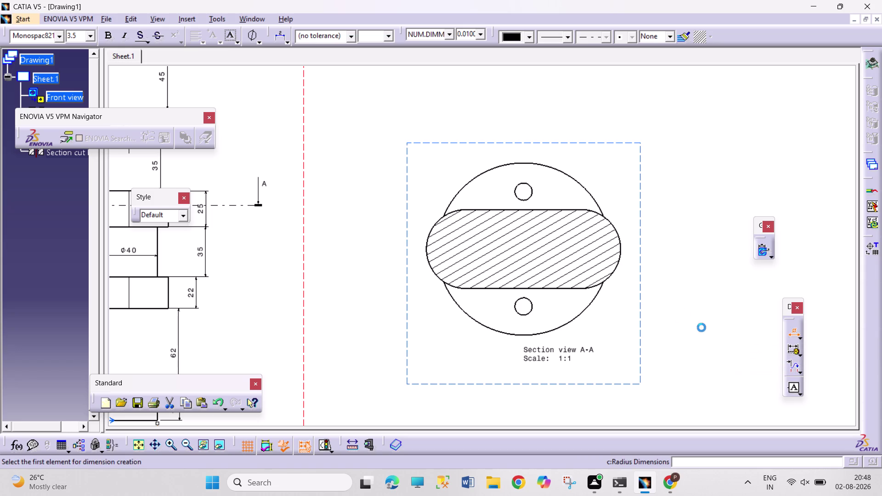
click(620, 246)
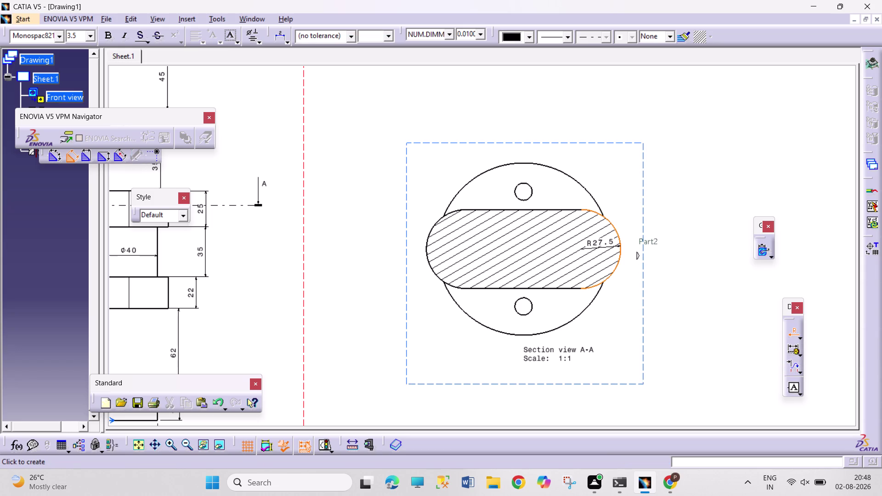
click(651, 210)
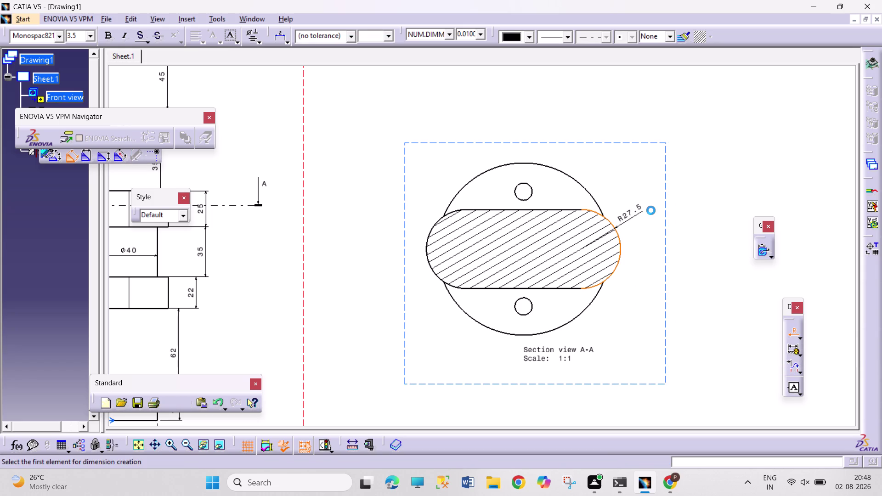
click(529, 195)
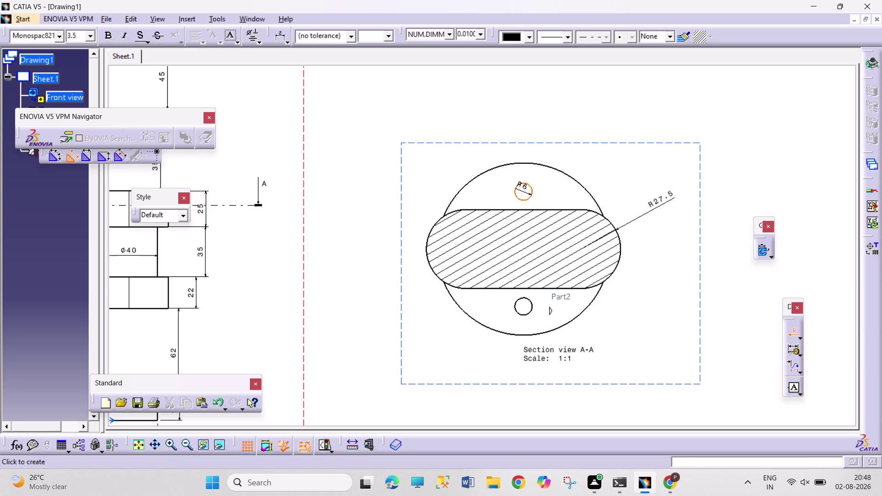
key(Escape)
key(Escape)
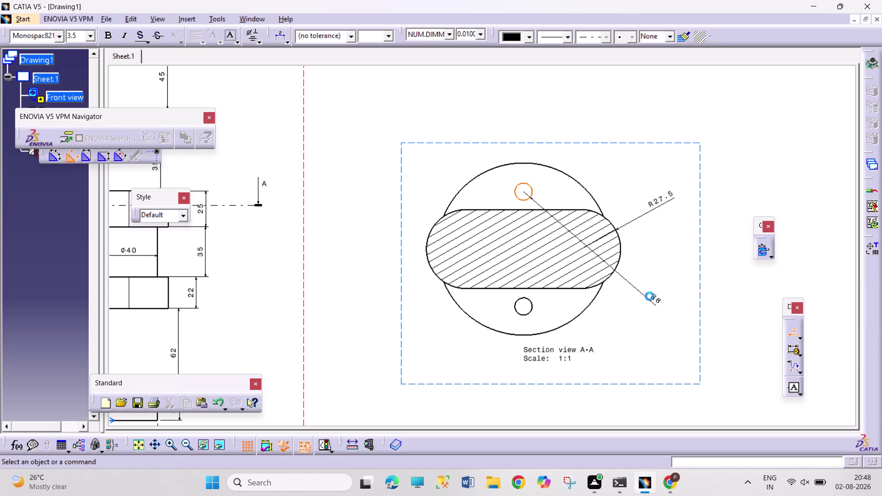
key(Escape)
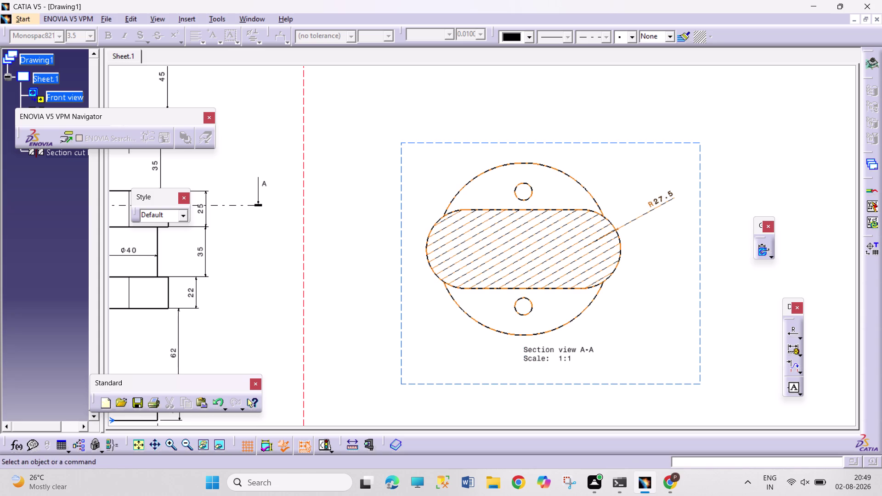
Dimension section A-A's flat top edge with an 80 mm length above it.
click(801, 336)
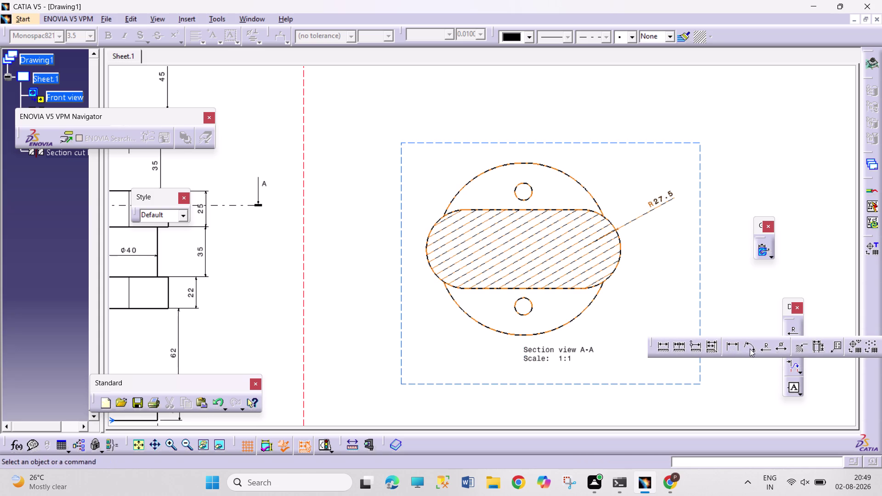
click(732, 348)
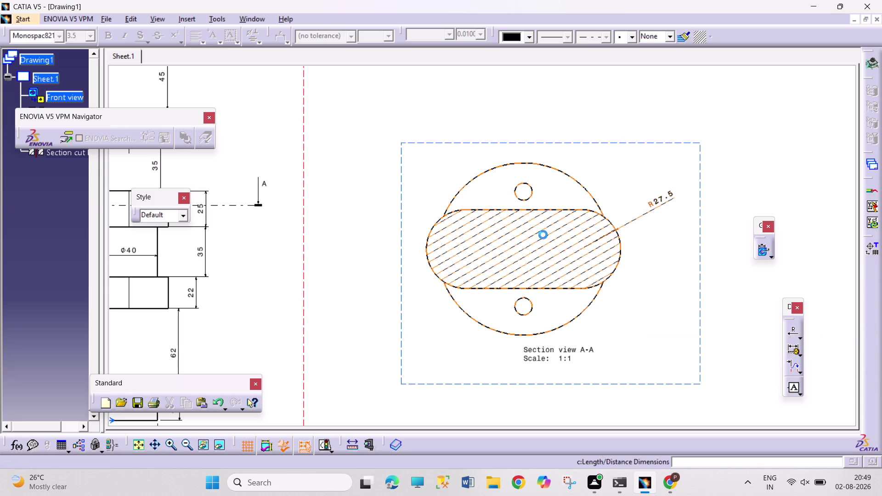
click(550, 210)
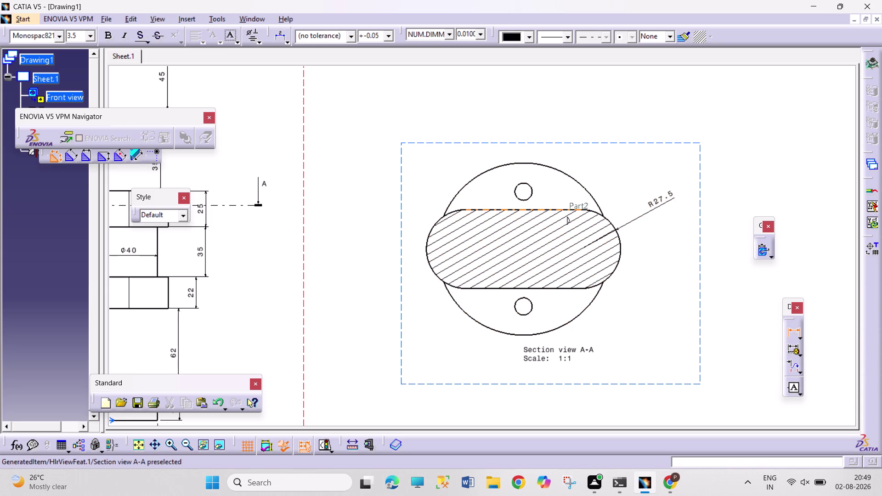
click(546, 128)
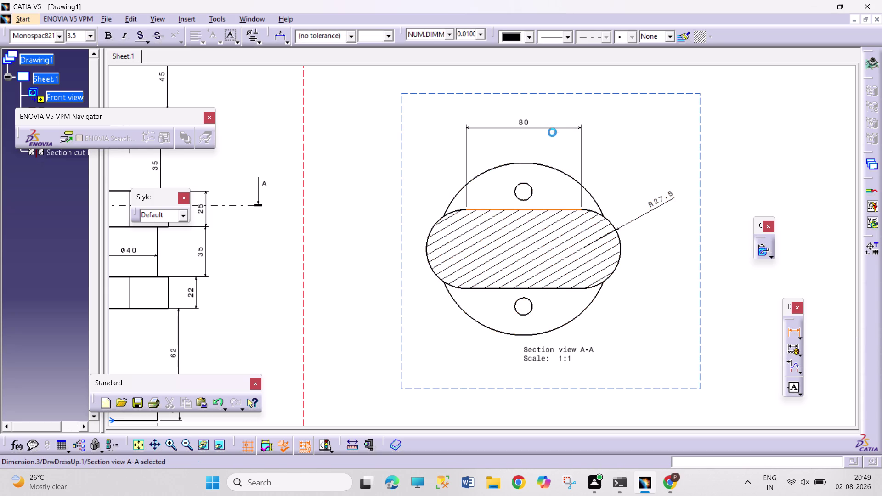
middle_drag(654, 139, 654, 240)
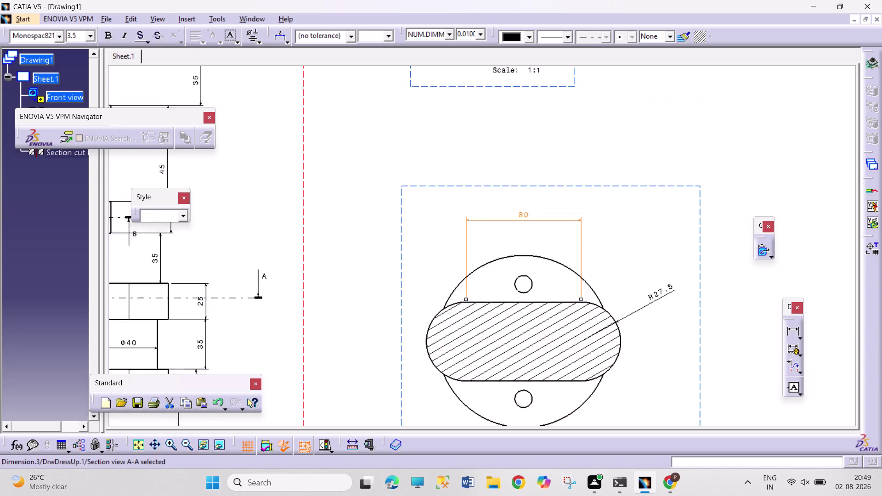
Dimension section cut B-B's flat top edge with a 40 mm length.
middle_drag(654, 240, 654, 306)
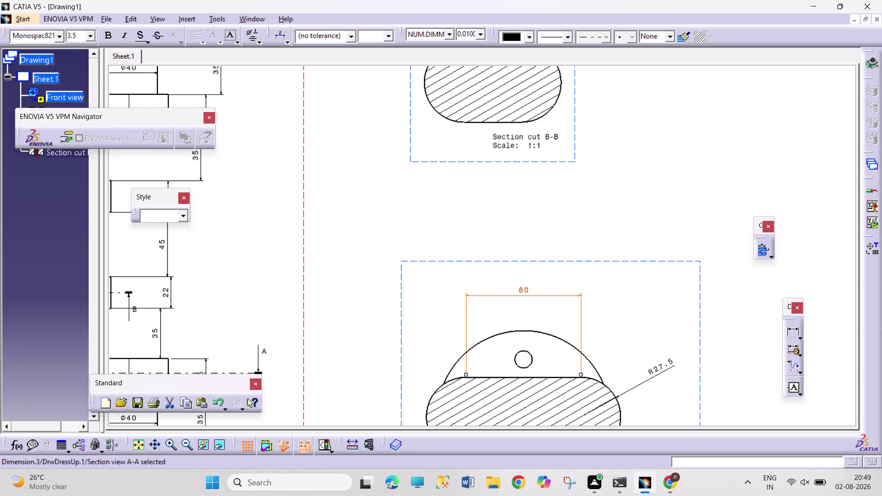
middle_drag(600, 179, 627, 293)
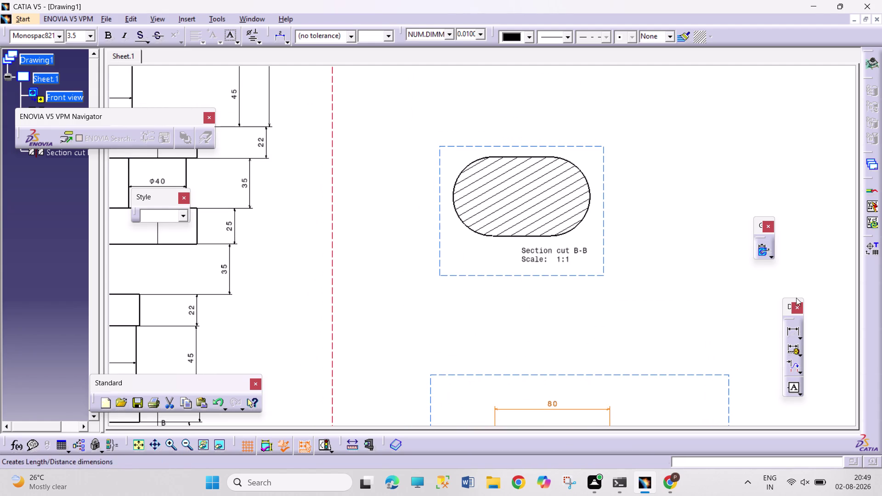
click(525, 157)
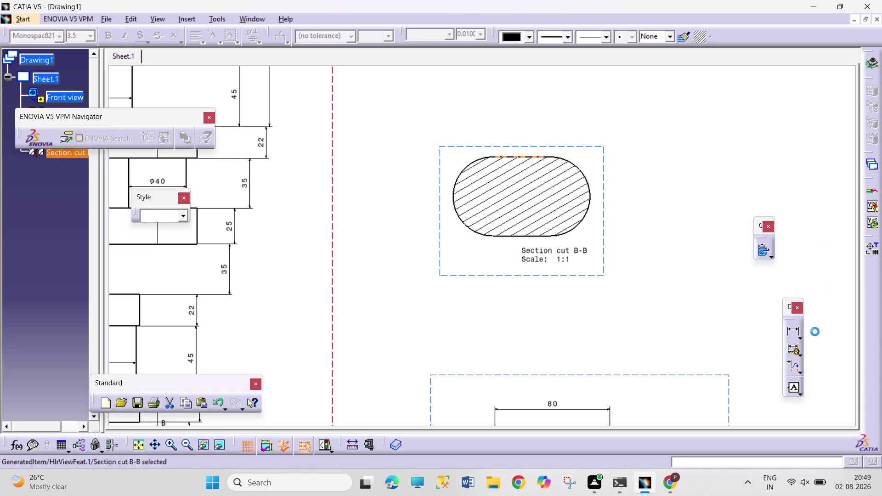
click(792, 335)
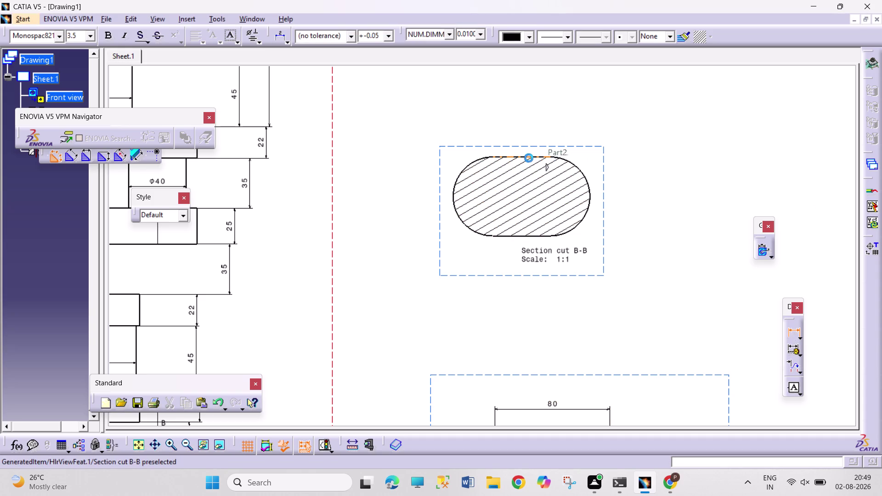
click(528, 158)
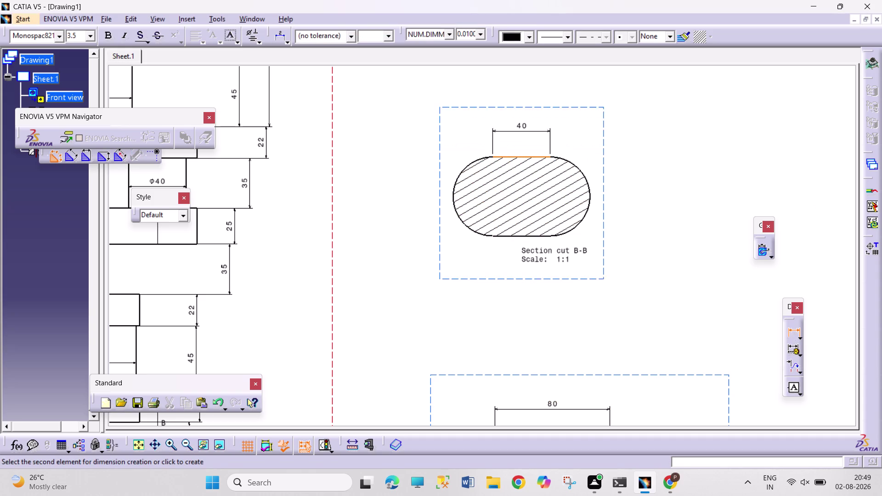
click(534, 136)
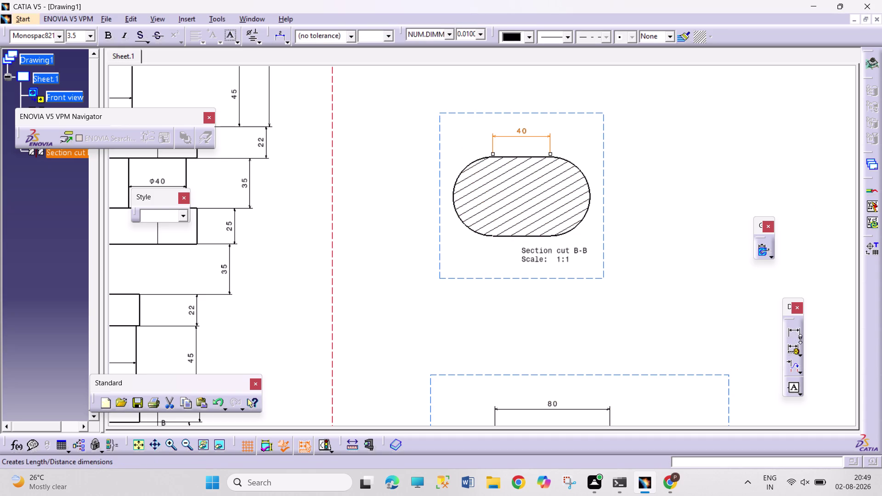
Add an R27.5 radius dimension to section cut B-B's right-hand arc.
click(800, 339)
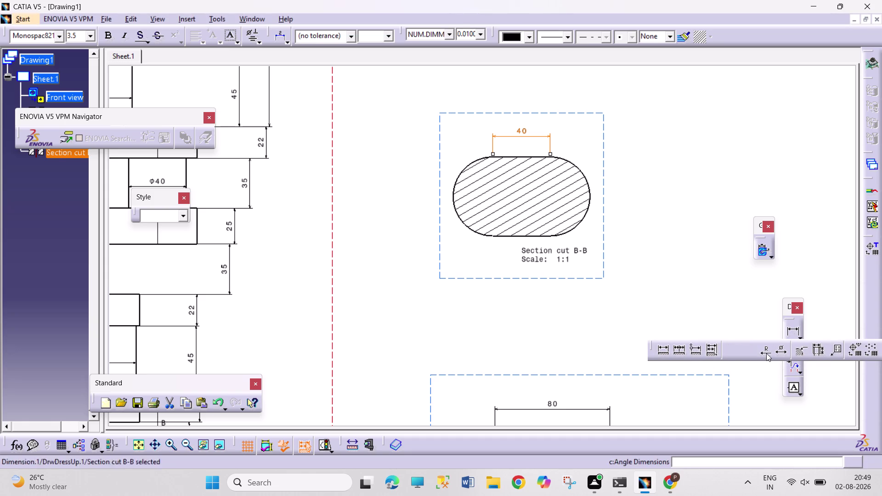
click(764, 352)
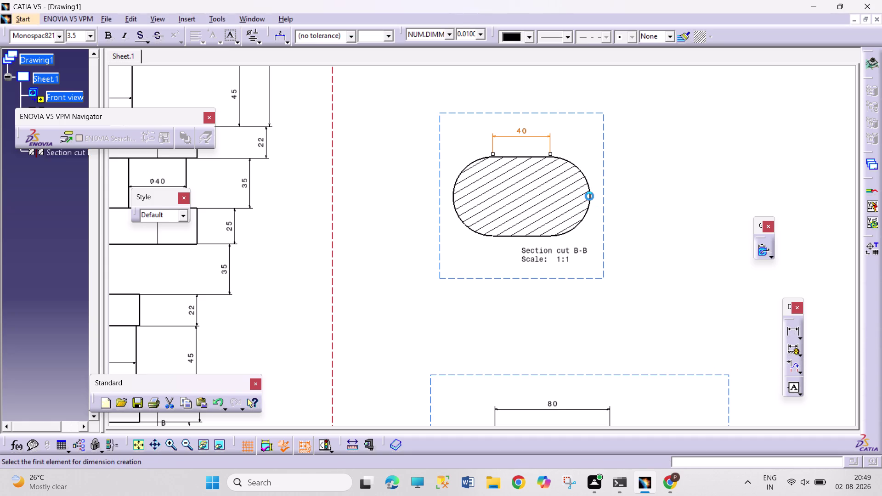
click(588, 190)
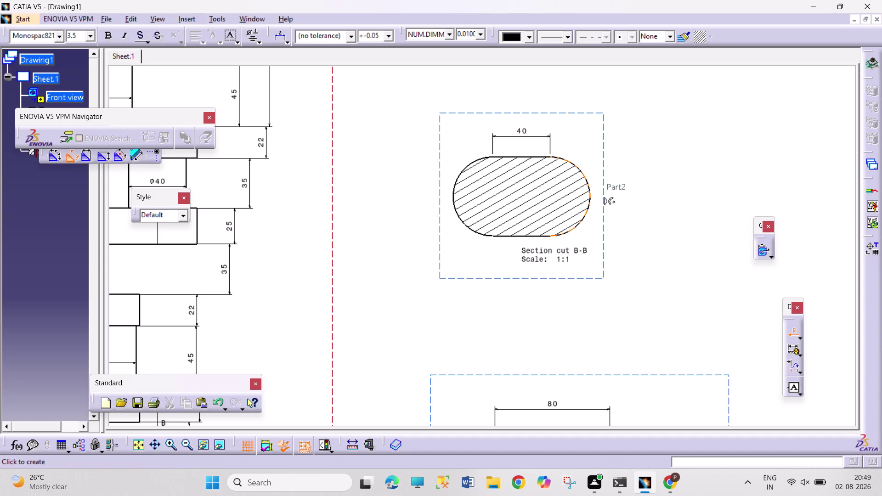
click(615, 185)
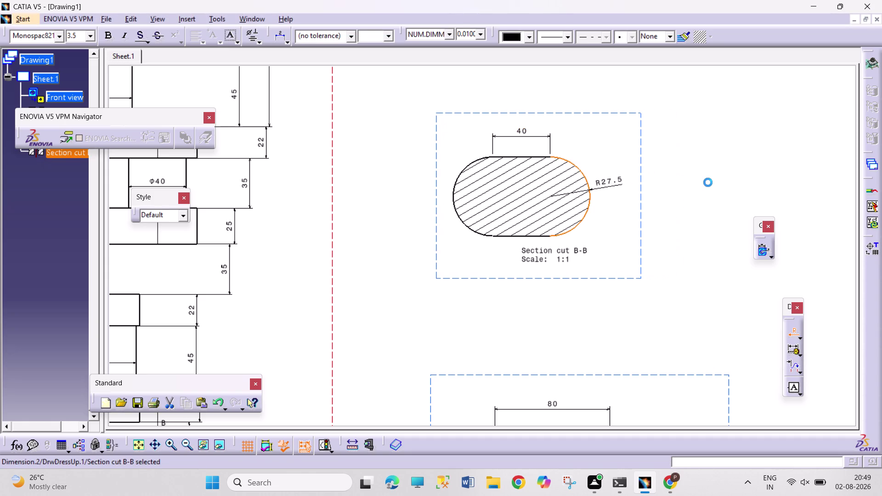
click(702, 169)
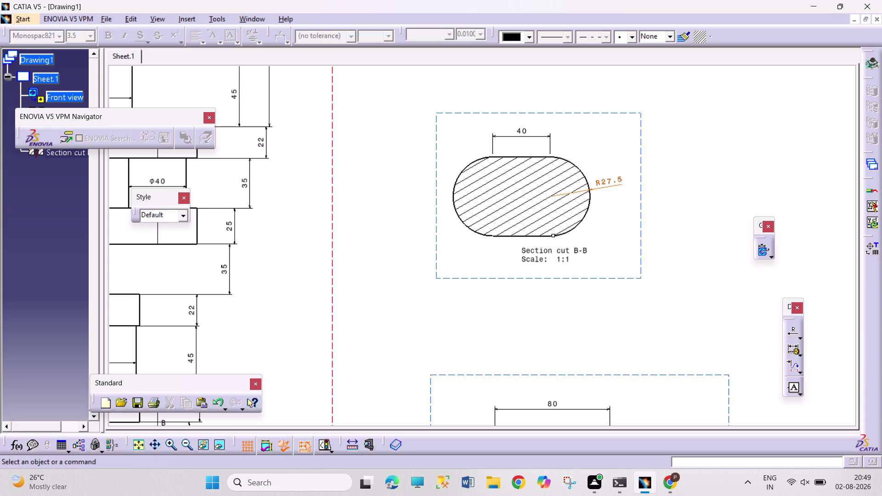
middle_drag(702, 169, 687, 257)
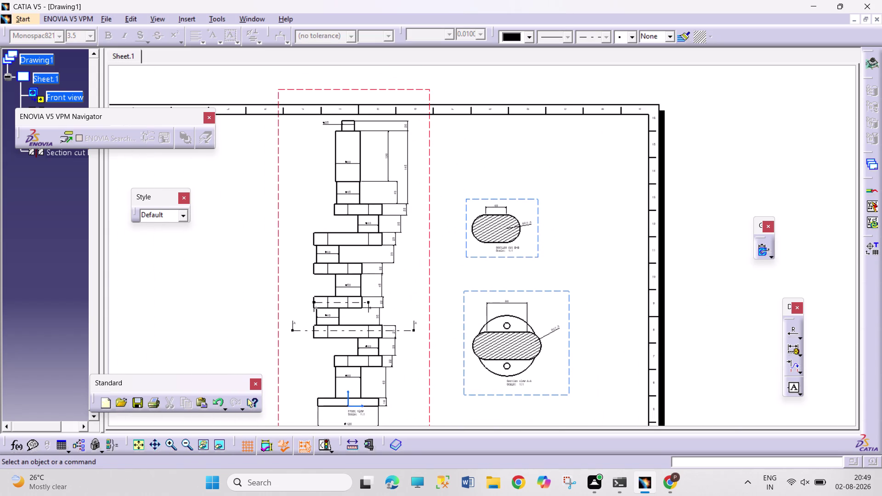
middle_drag(608, 270, 702, 191)
middle_drag(710, 159, 703, 208)
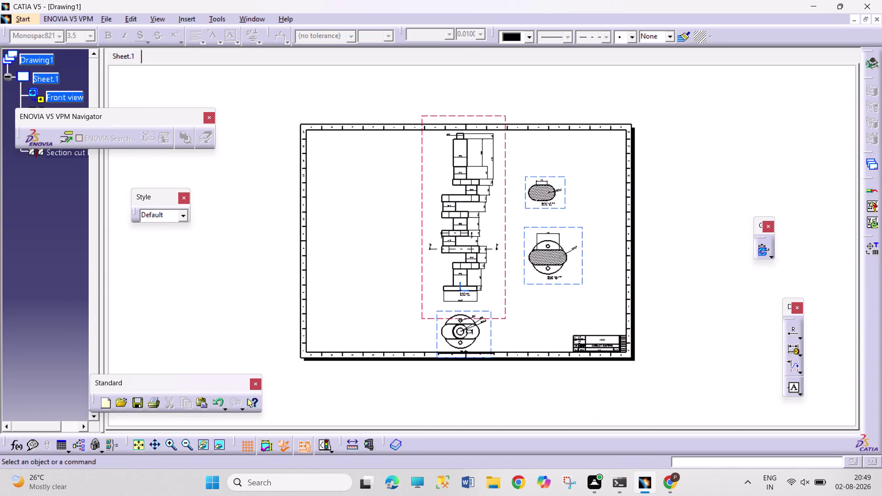
middle_drag(703, 207, 703, 205)
click(693, 286)
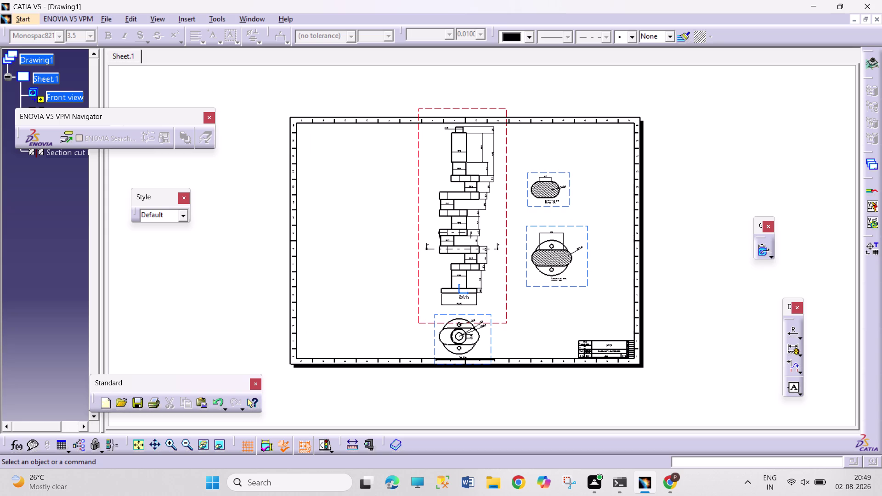
drag(491, 336, 499, 337)
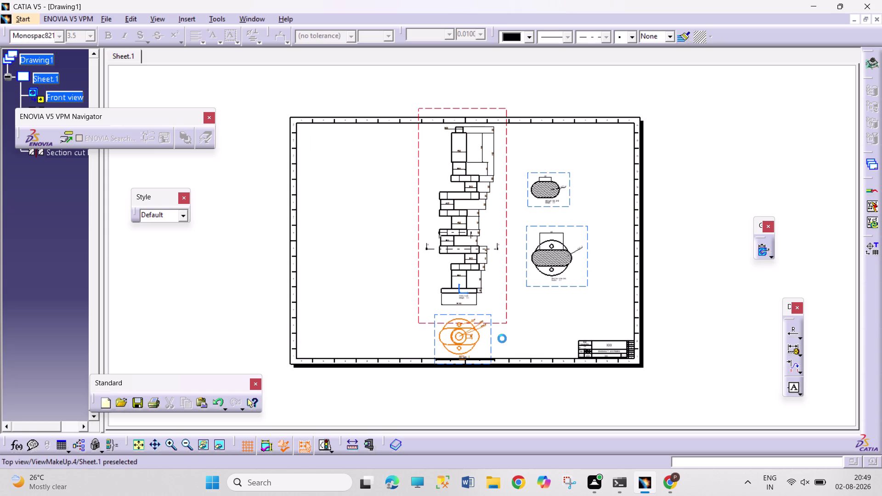
drag(500, 338, 516, 341)
click(719, 285)
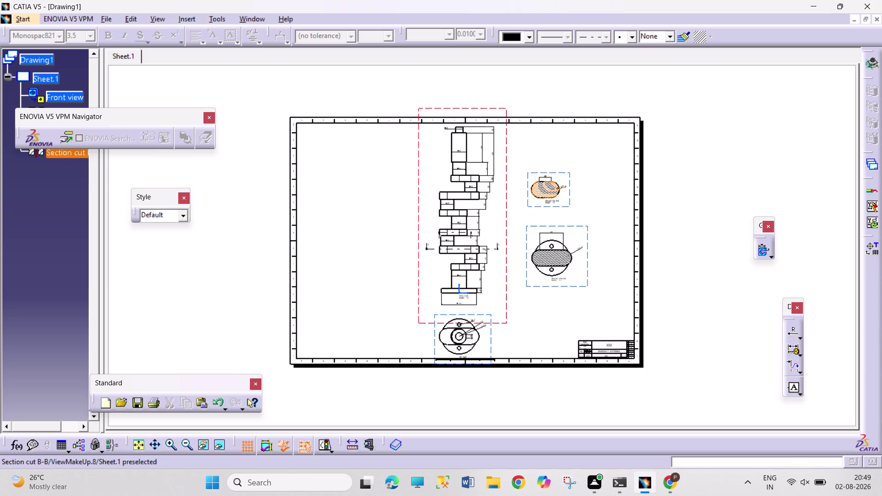
key(ctrl+s)
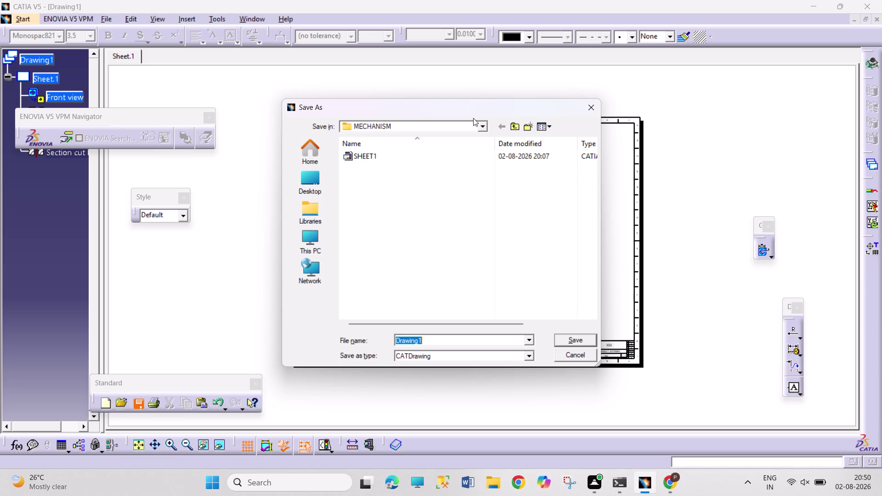
Enter SHEET2 as the file name and save the drawing.
text(SHEET)
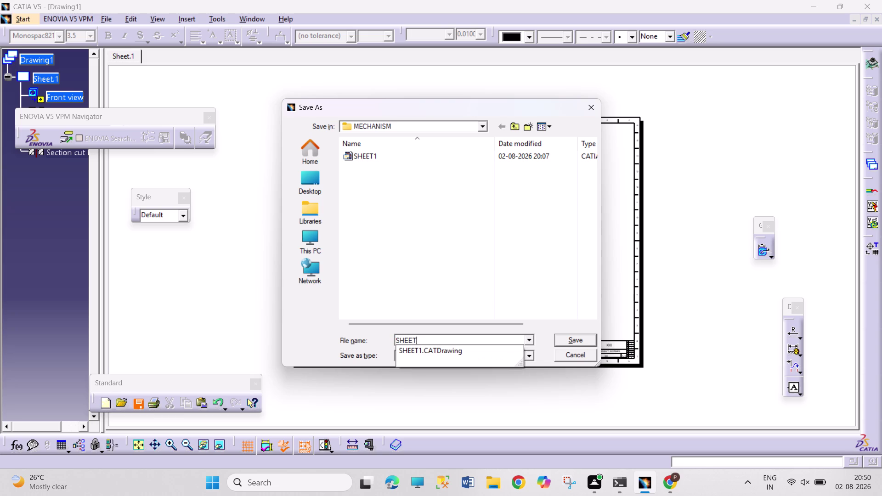
key(2)
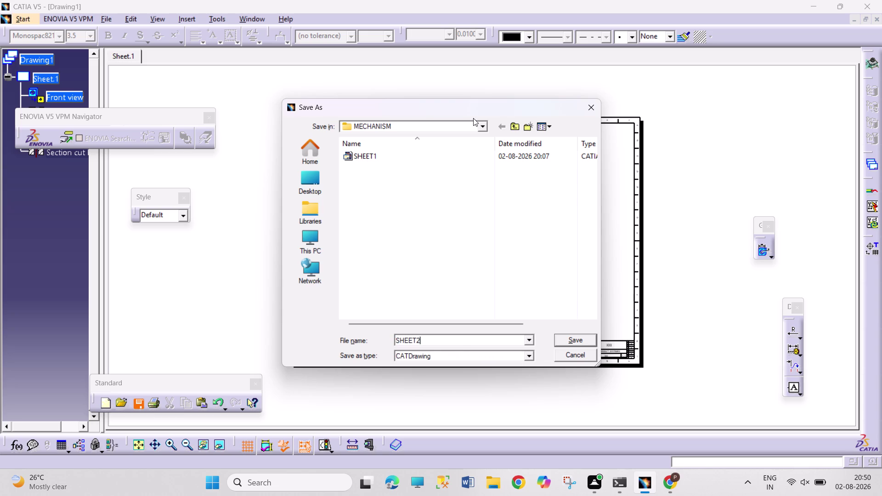
key(Return)
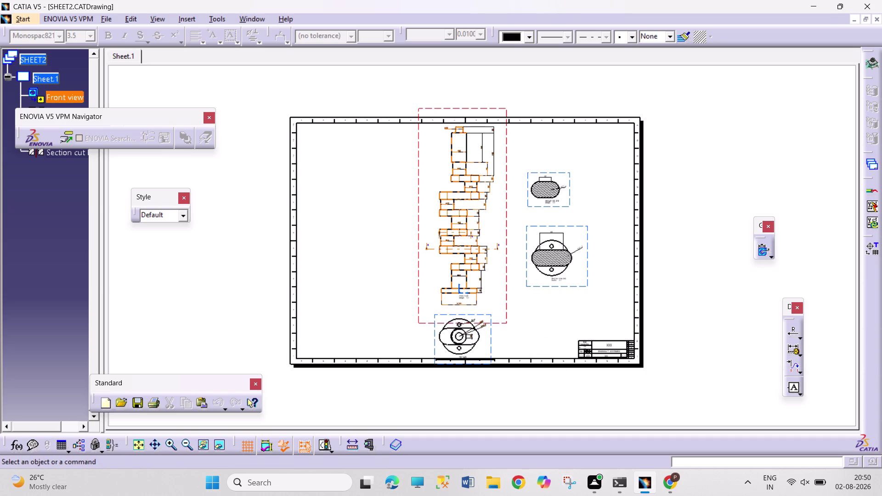
Adjust the view and open the Edit menu.
click(705, 336)
drag(699, 184, 731, 290)
drag(653, 154, 735, 314)
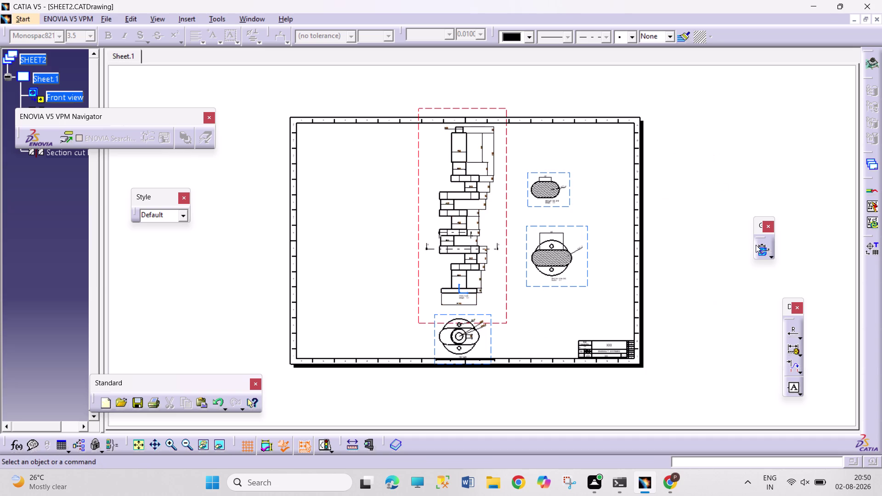
drag(735, 313, 742, 303)
drag(685, 160, 768, 324)
click(128, 14)
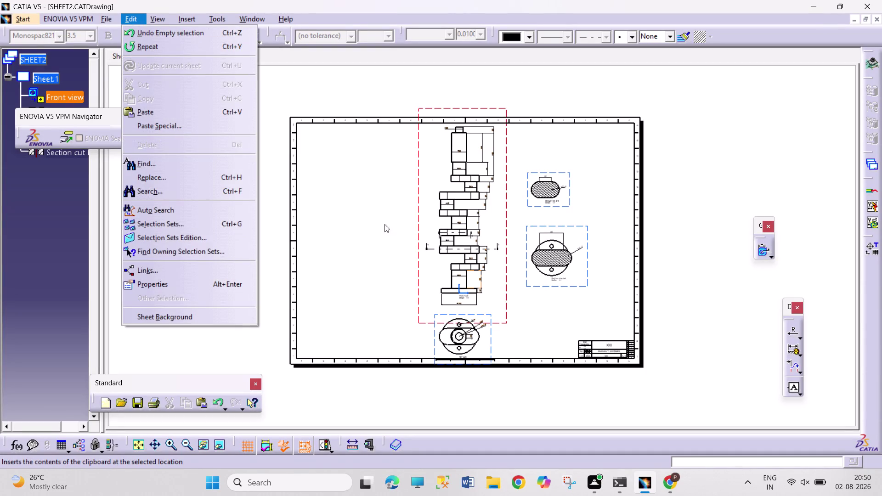
click(670, 332)
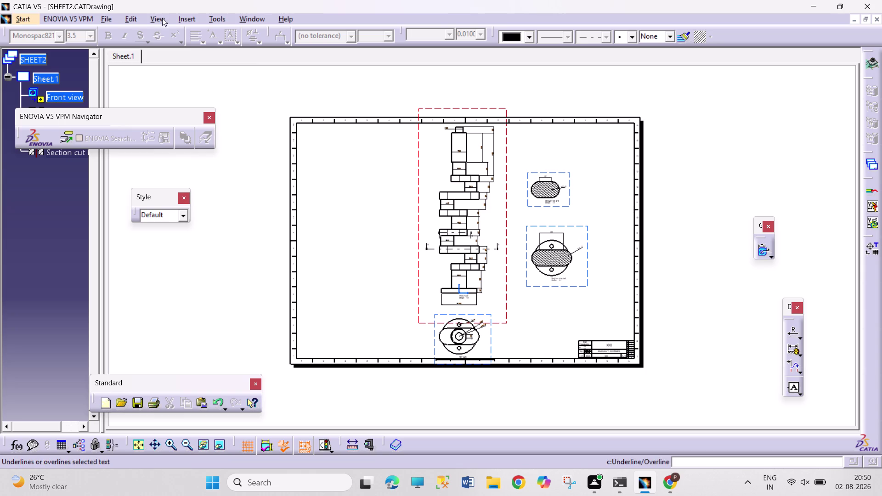
Open the sheet background from the Edit menu and pan toward the title block.
click(127, 21)
click(205, 322)
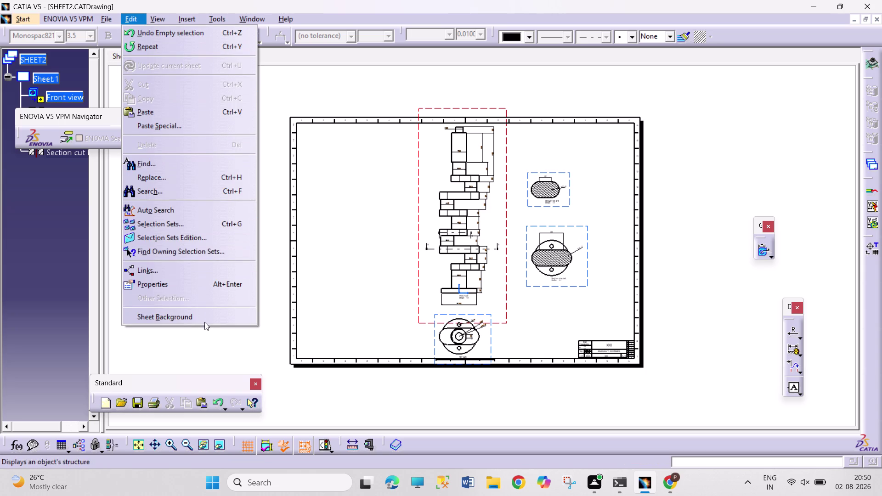
middle_drag(648, 408, 655, 294)
middle_drag(635, 385, 660, 340)
middle_drag(695, 380, 473, 195)
middle_drag(646, 347, 366, 140)
middle_drag(596, 296, 416, 131)
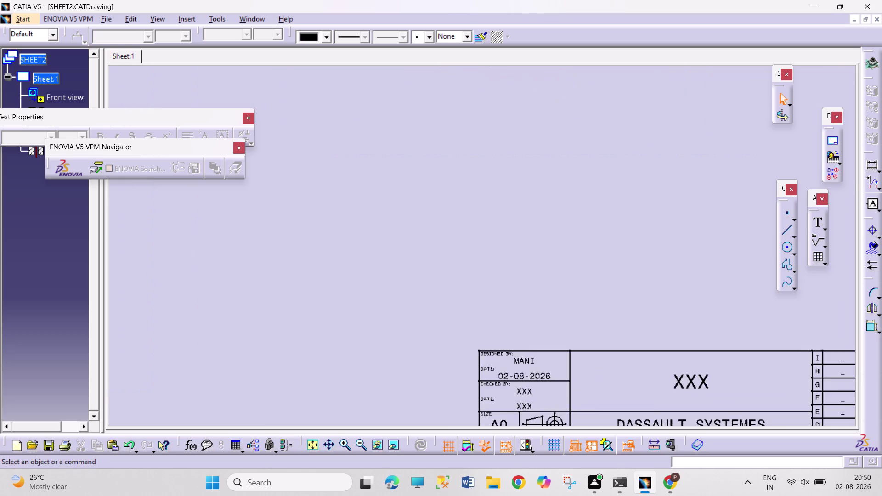
Replace the title block's XXX title text with CRANK SHAFT.
middle_drag(626, 282, 503, 130)
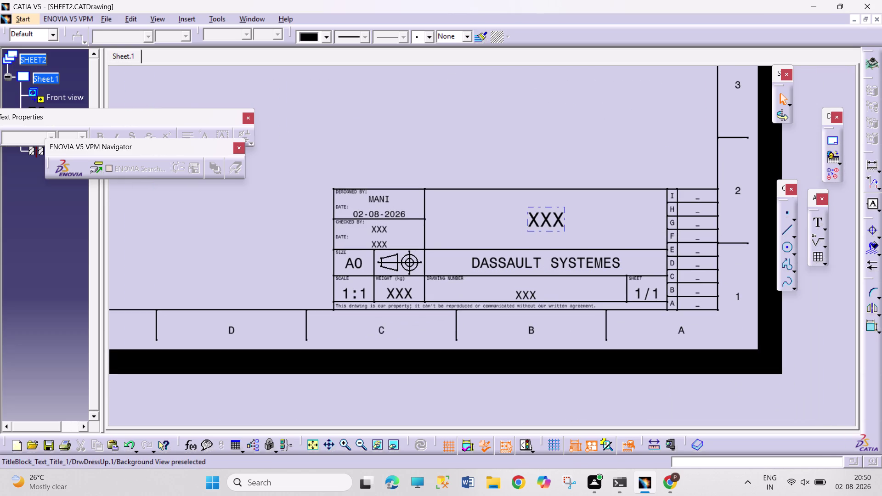
double_click(544, 219)
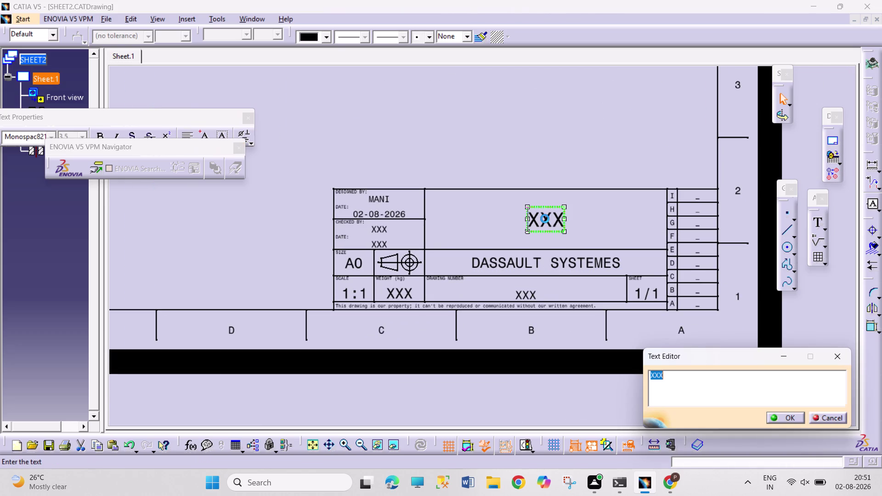
text(CRA)
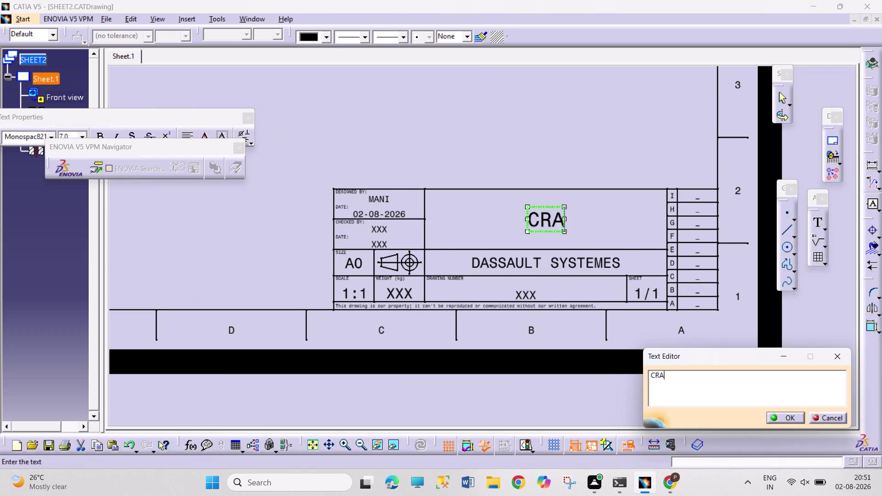
text(NK)
key(s)
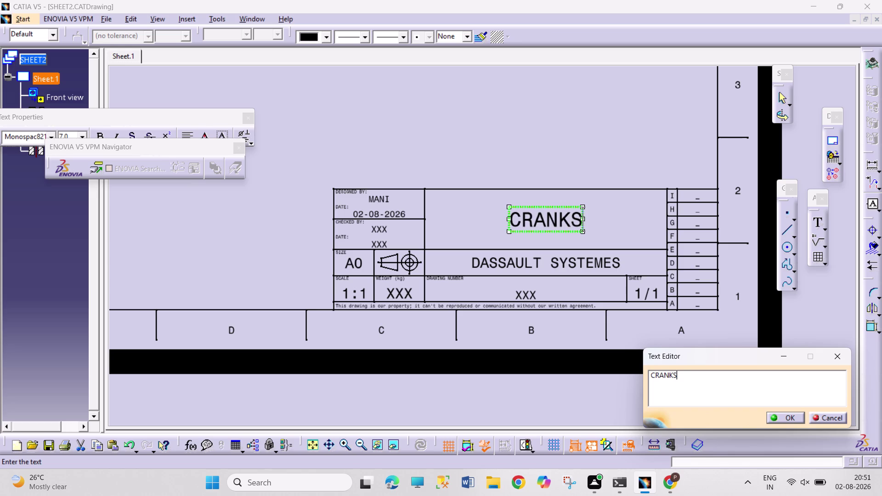
text(HAFT)
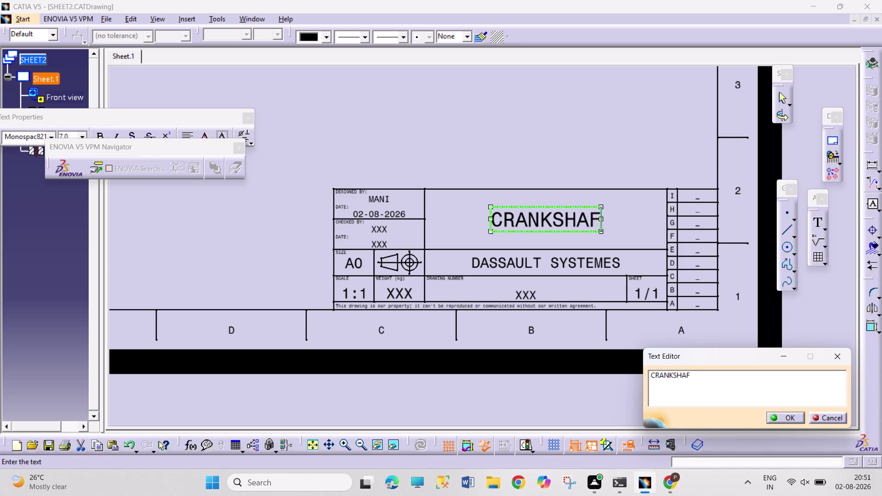
click(673, 378)
key(space)
key(space)
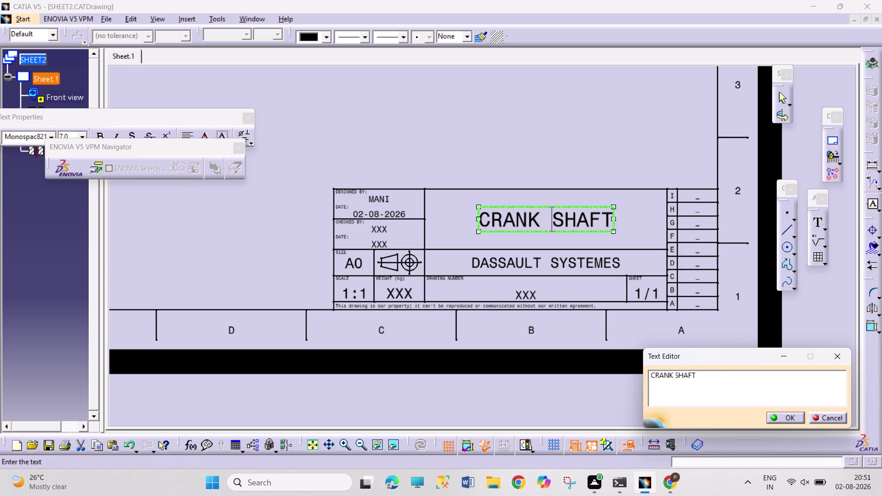
key(BackSpace)
key(BackSpace)
key(space)
click(715, 378)
click(779, 410)
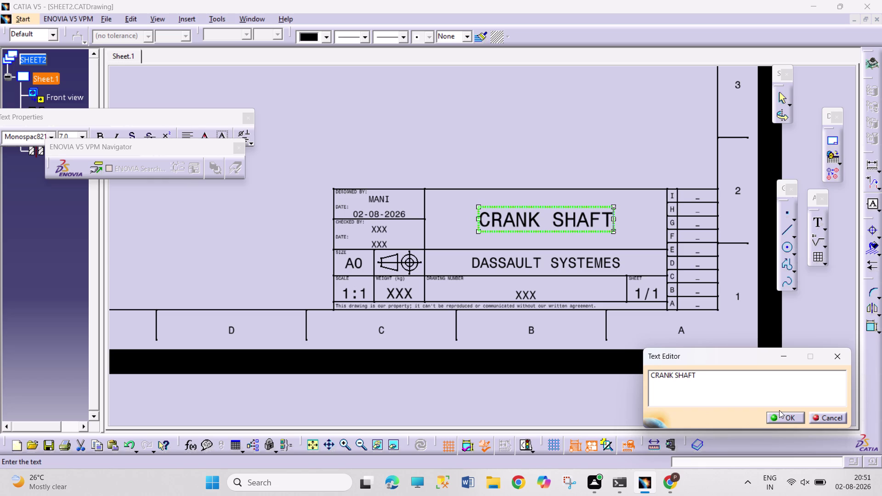
click(782, 414)
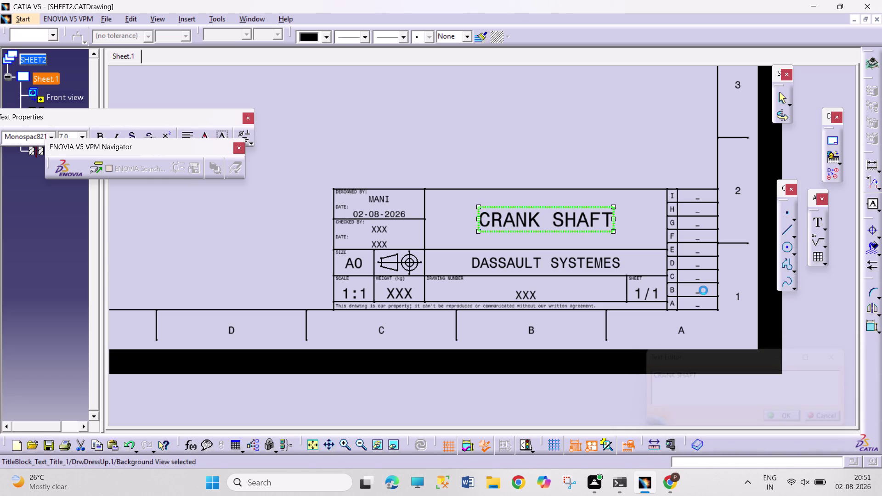
Zoom out to the whole sheet and pick a command from the Edit menu.
middle_drag(663, 109, 629, 300)
middle_drag(577, 176, 660, 251)
middle_drag(635, 259, 648, 230)
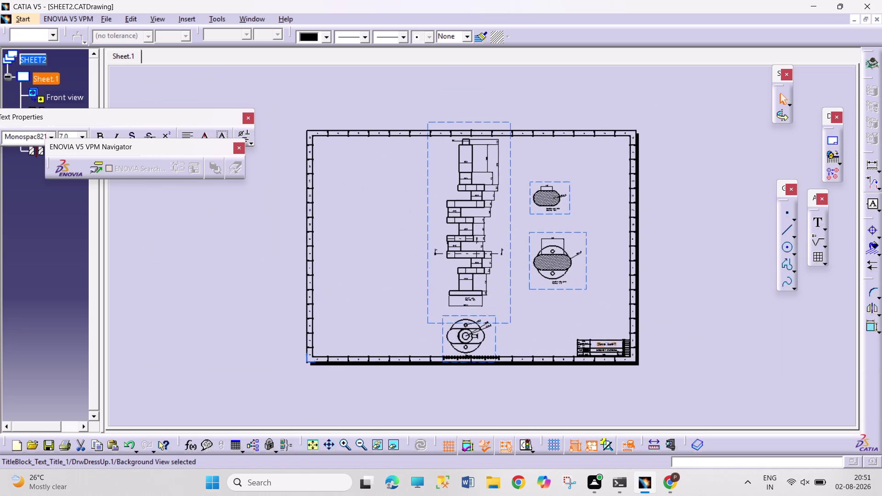
middle_drag(648, 231, 651, 229)
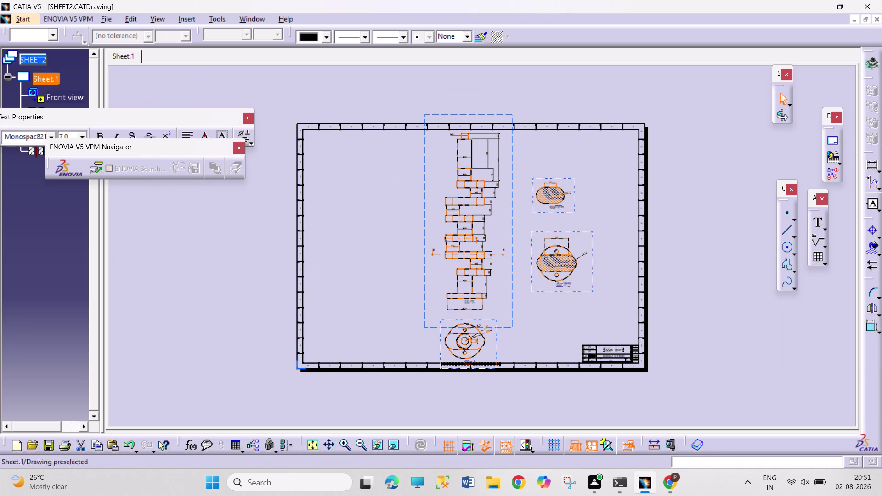
click(132, 22)
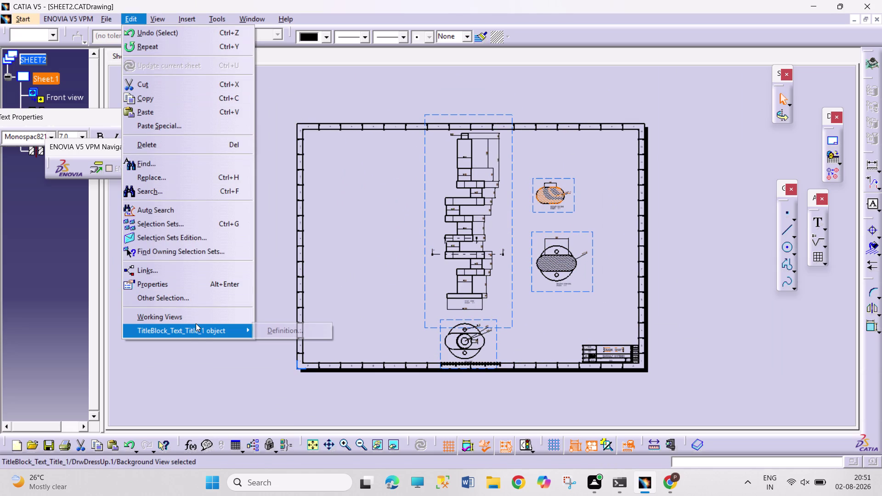
click(199, 318)
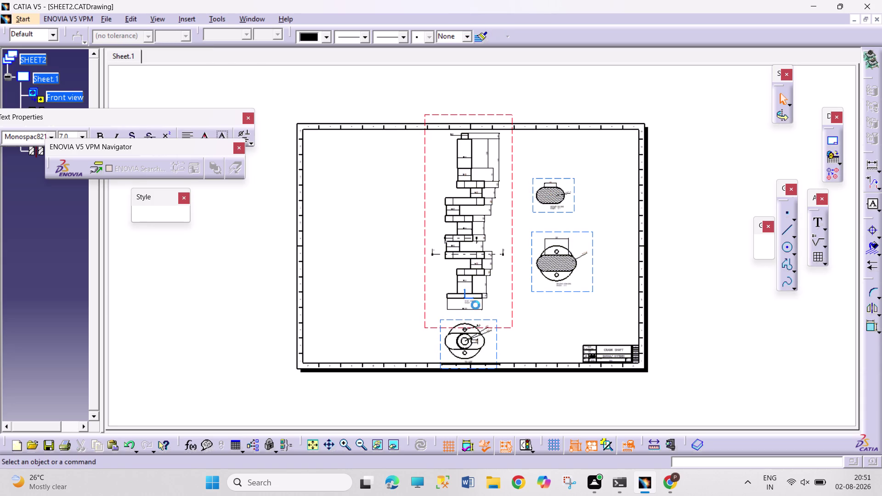
click(728, 276)
Print with Microsoft Print to PDF and open the MECHANISM folder for the output.
key(ctrl+p)
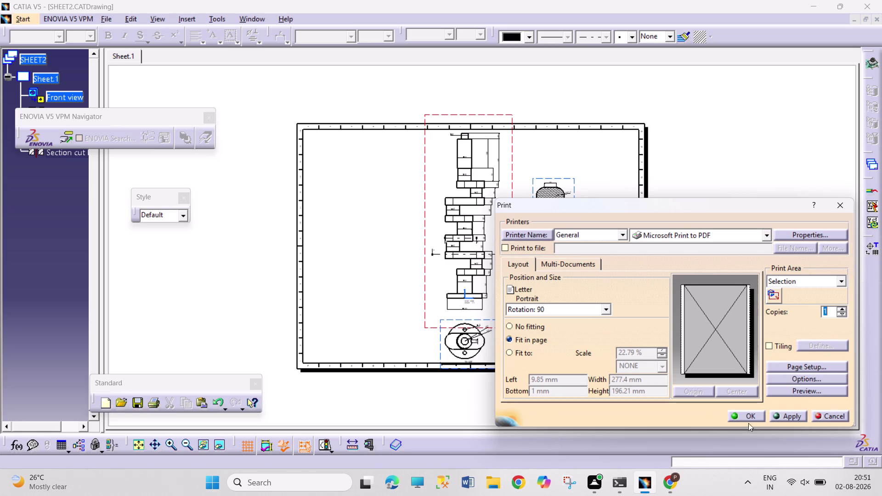
click(740, 414)
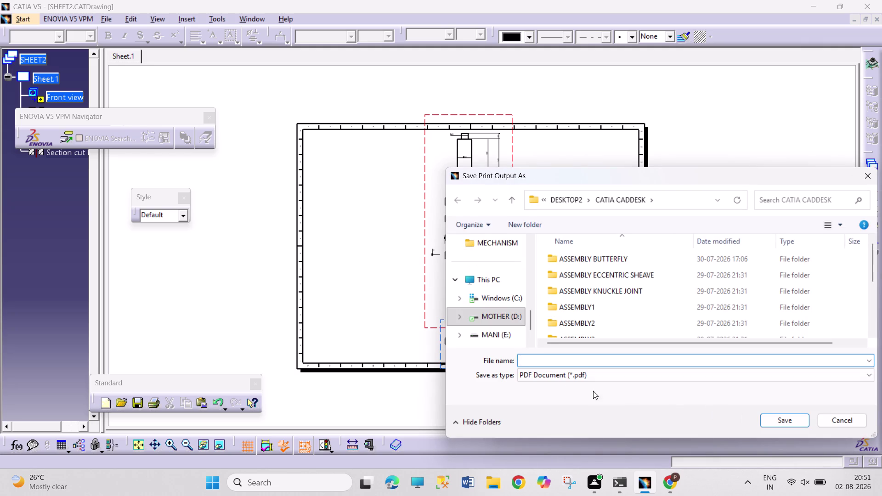
scroll(down, 3)
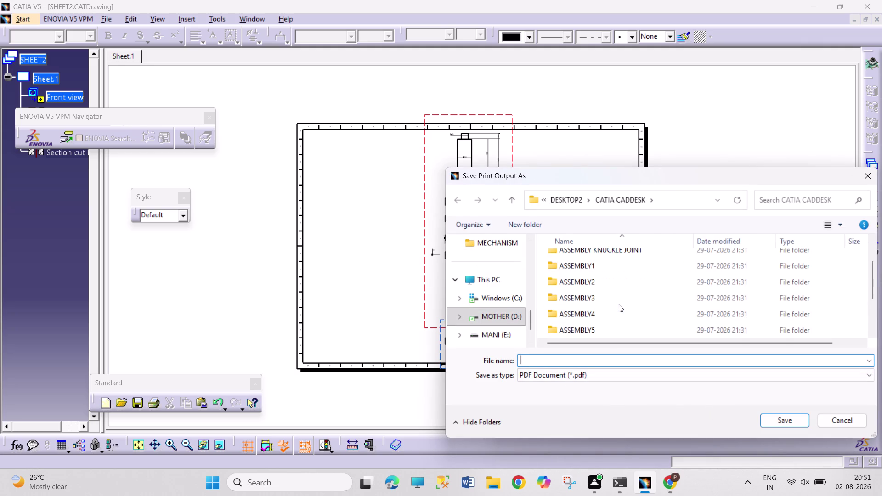
scroll(down, 3)
click(615, 329)
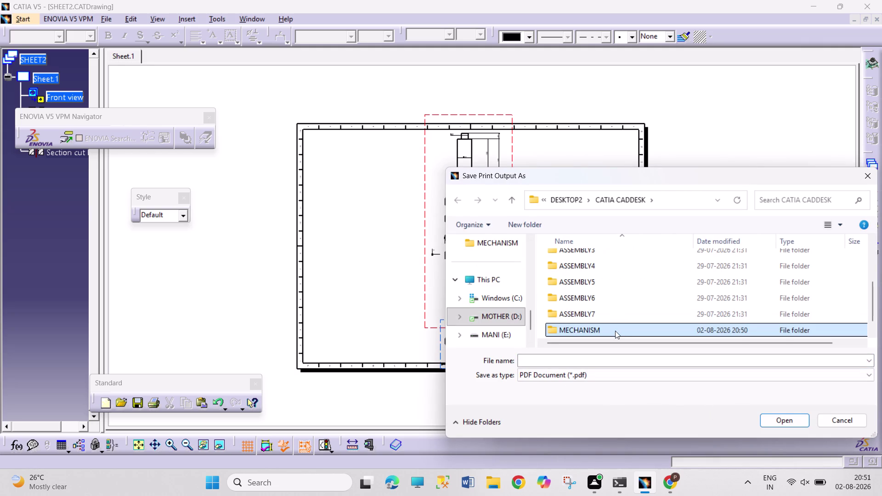
double_click(614, 330)
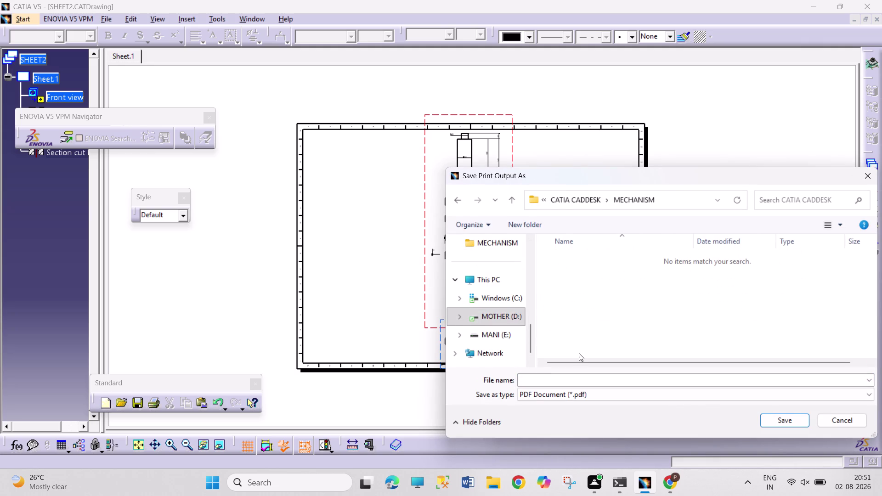
Name the PDF output CRANK SHAFT PDF and save it.
text(PD)
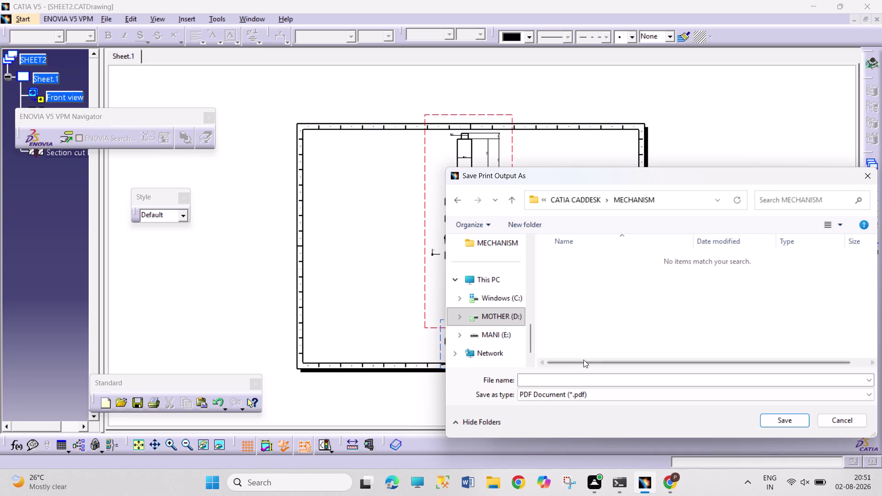
click(548, 382)
text(CRA)
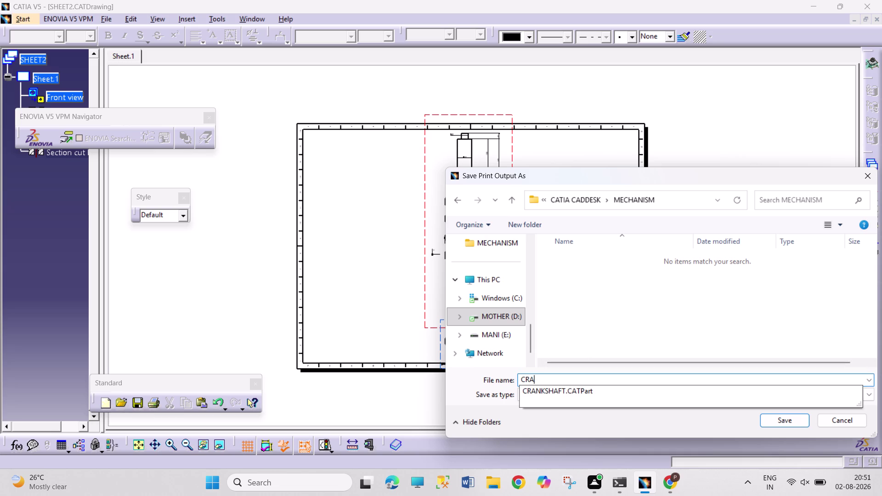
text(NK SHA)
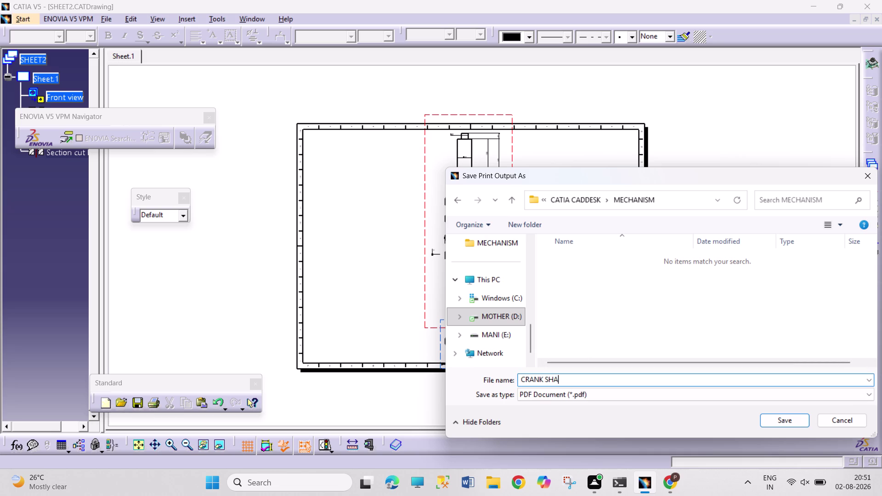
text(FT P)
text(DF)
key(Return)
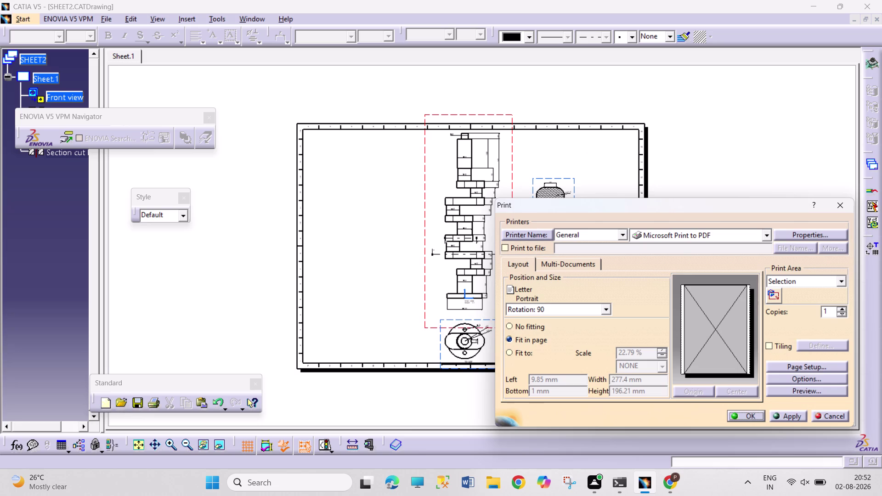